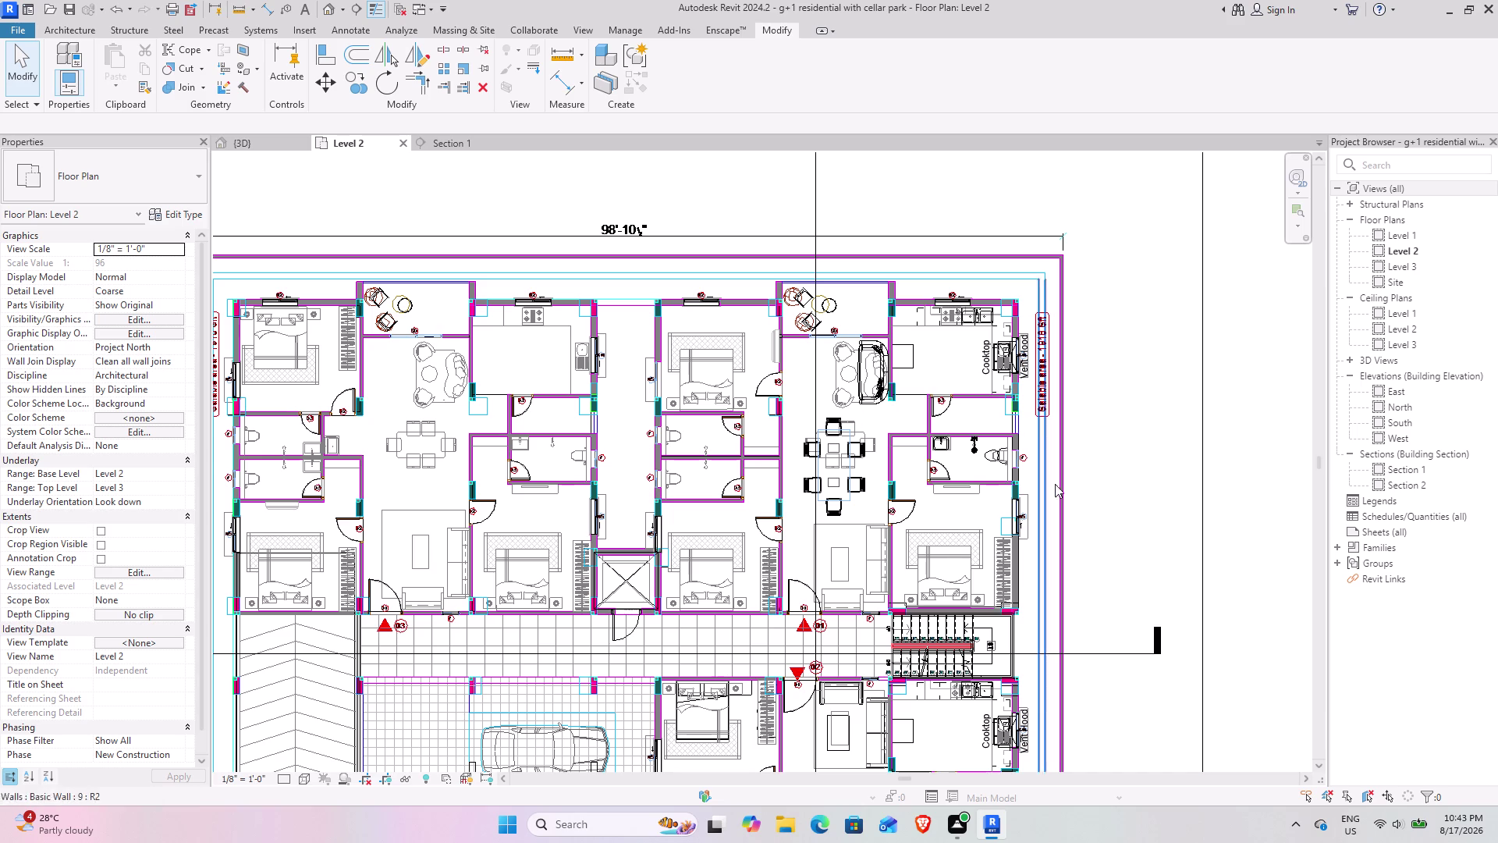
Select the linked ARCH PLANS DWG import instance in the Level 2 plan.
click(968, 416)
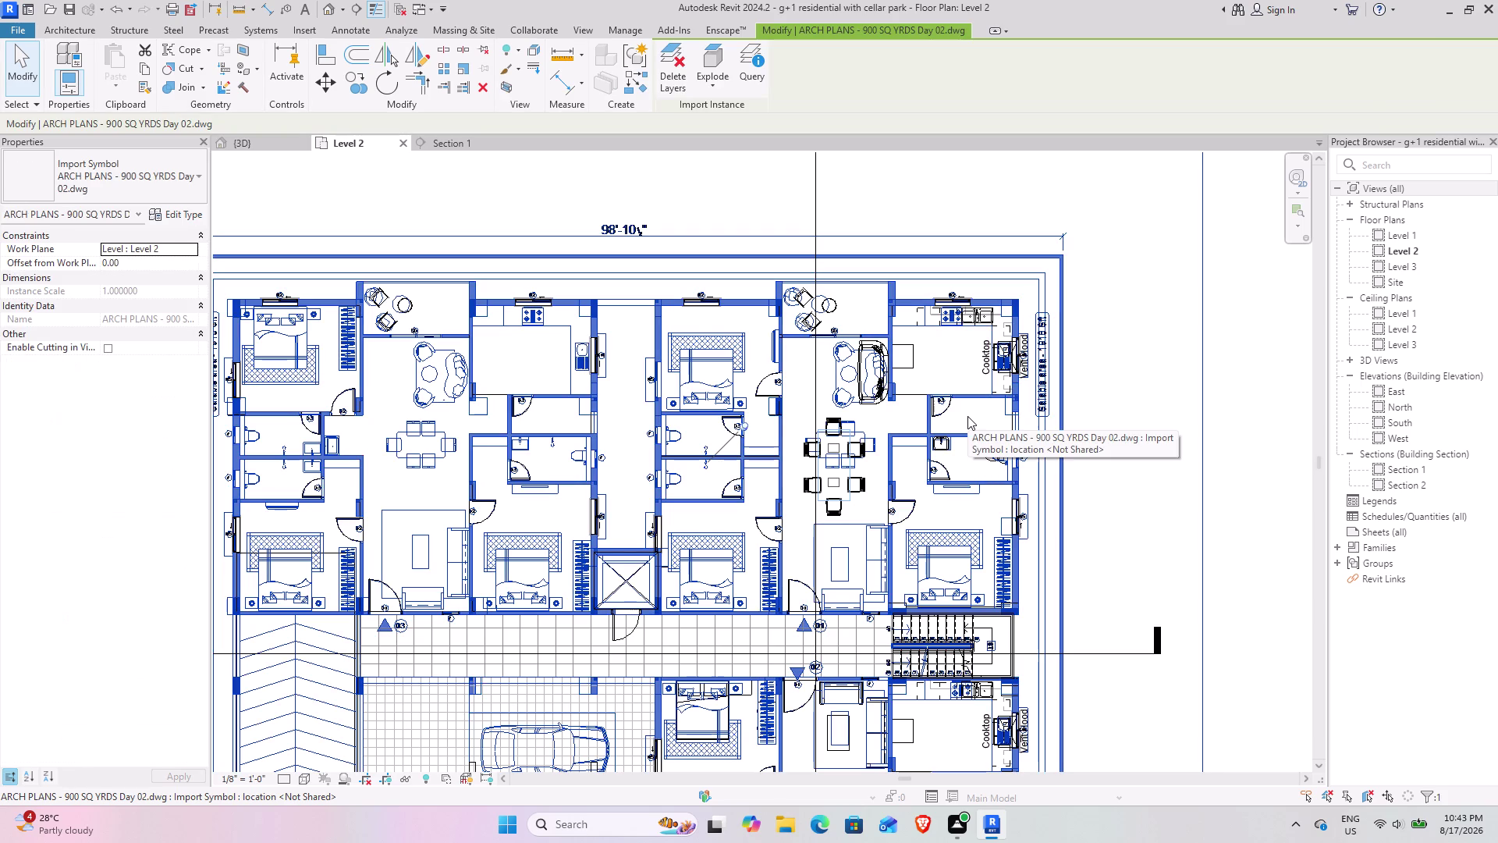
click(1115, 344)
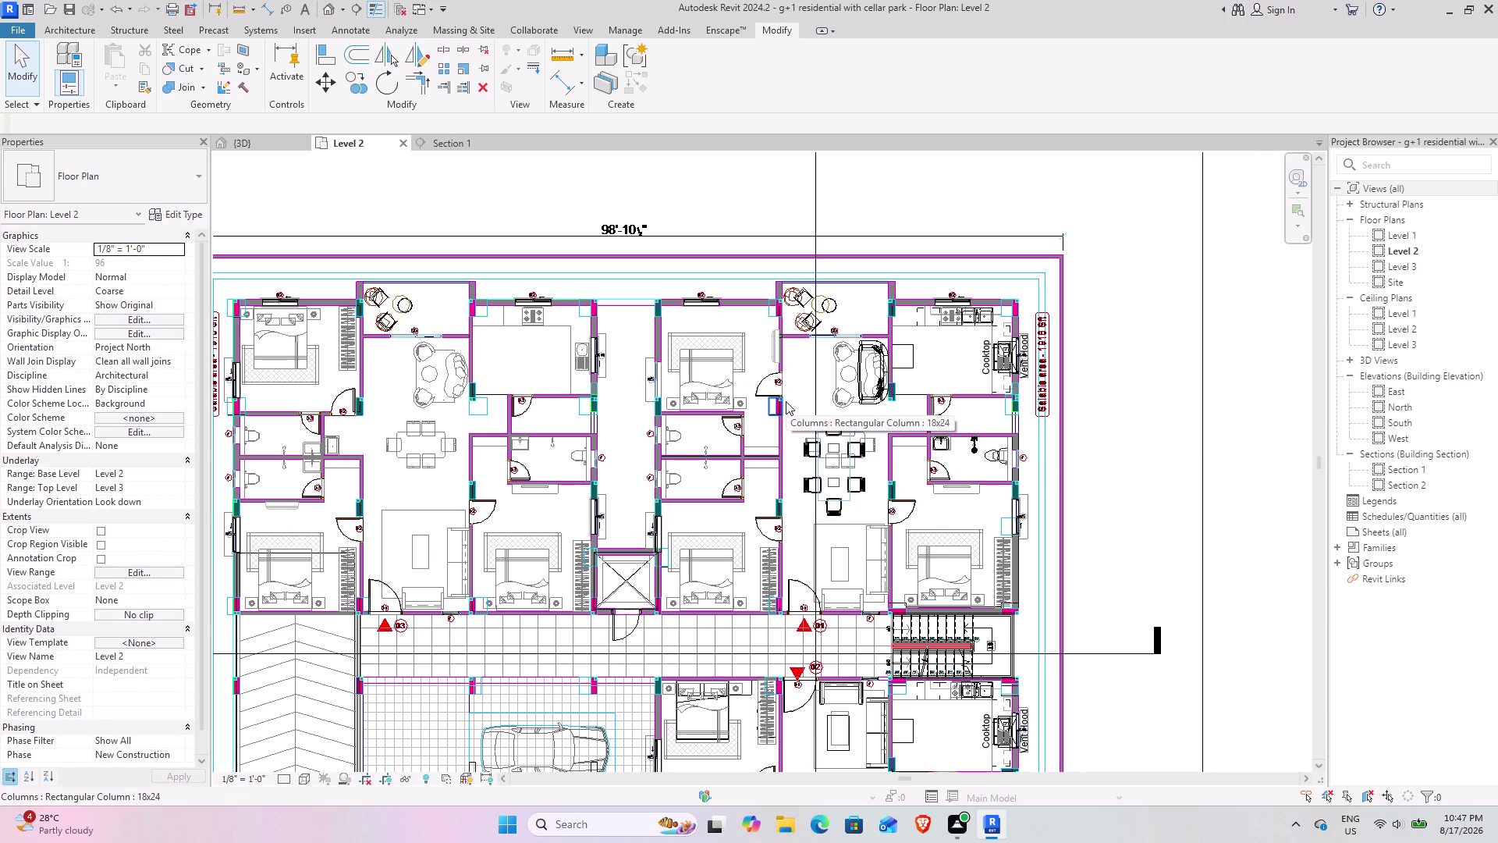
Zoom in and out on the Level 2 floor plan.
scroll(up, 3)
scroll(up, 3)
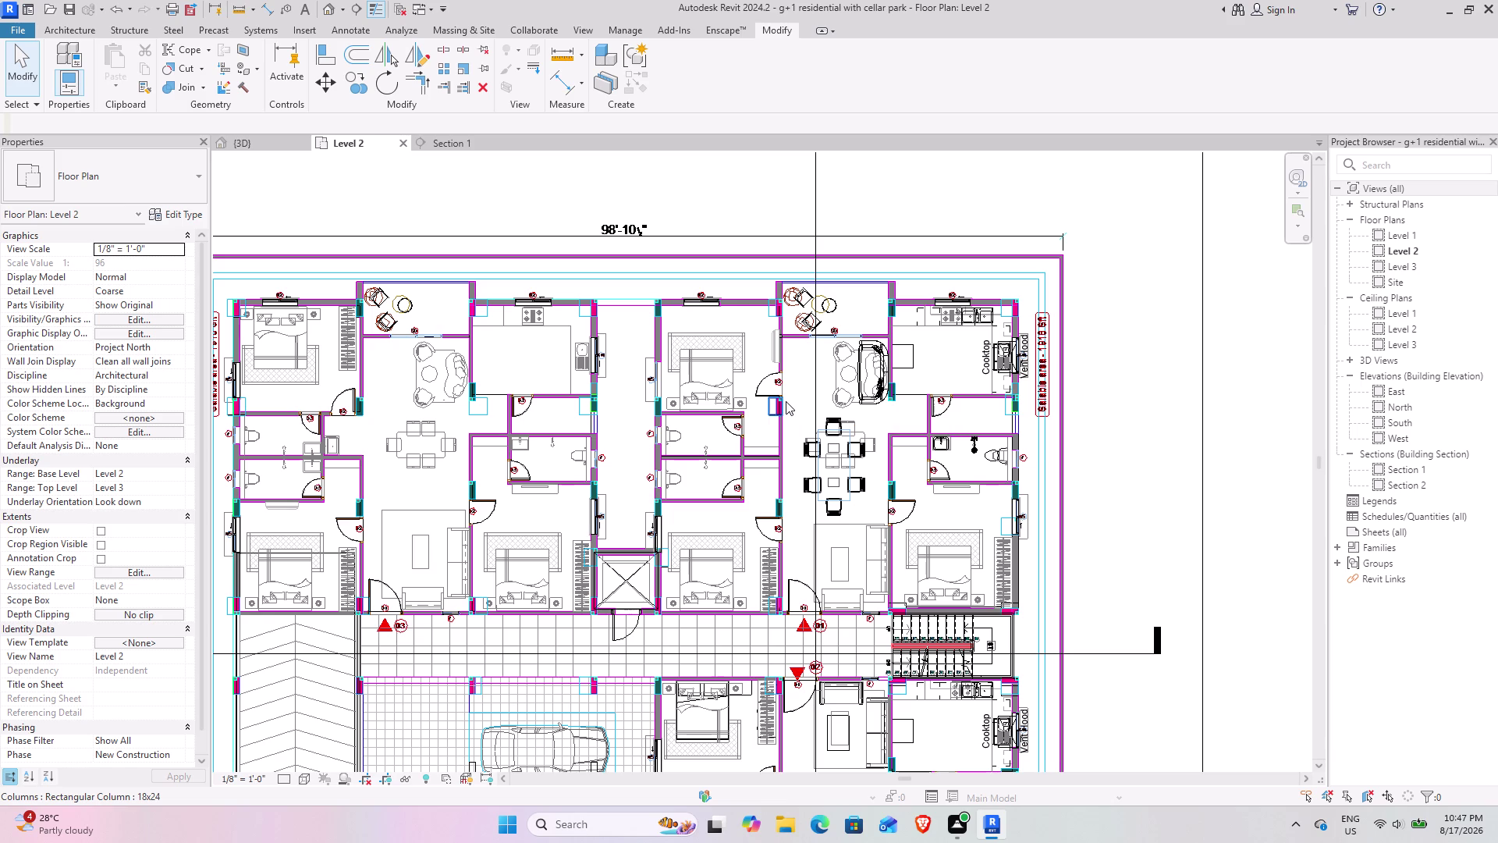
scroll(down, 3)
scroll(up, 3)
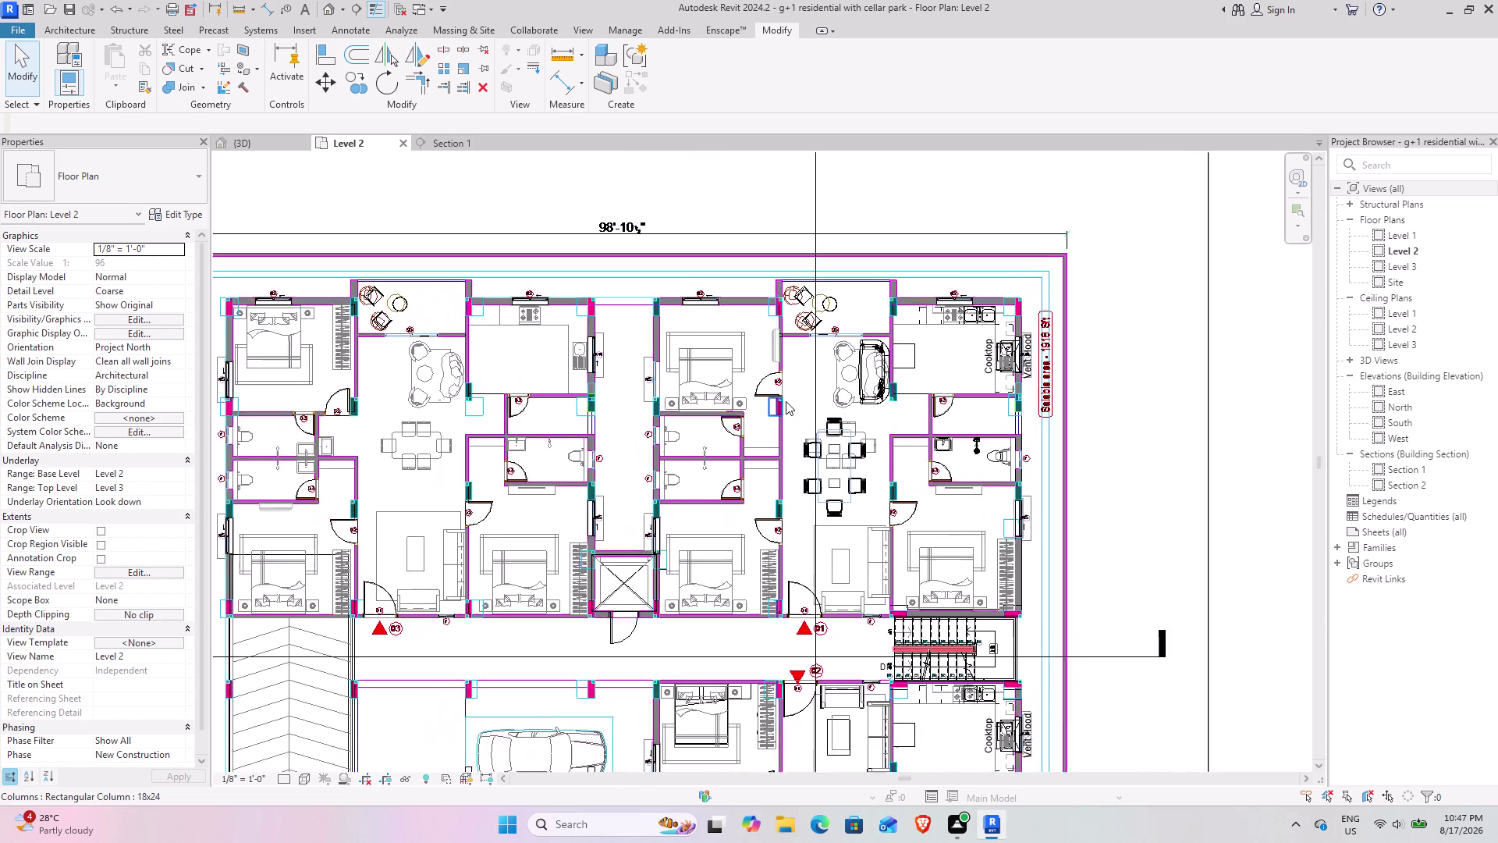
scroll(up, 3)
scroll(down, 3)
scroll(up, 3)
scroll(down, 3)
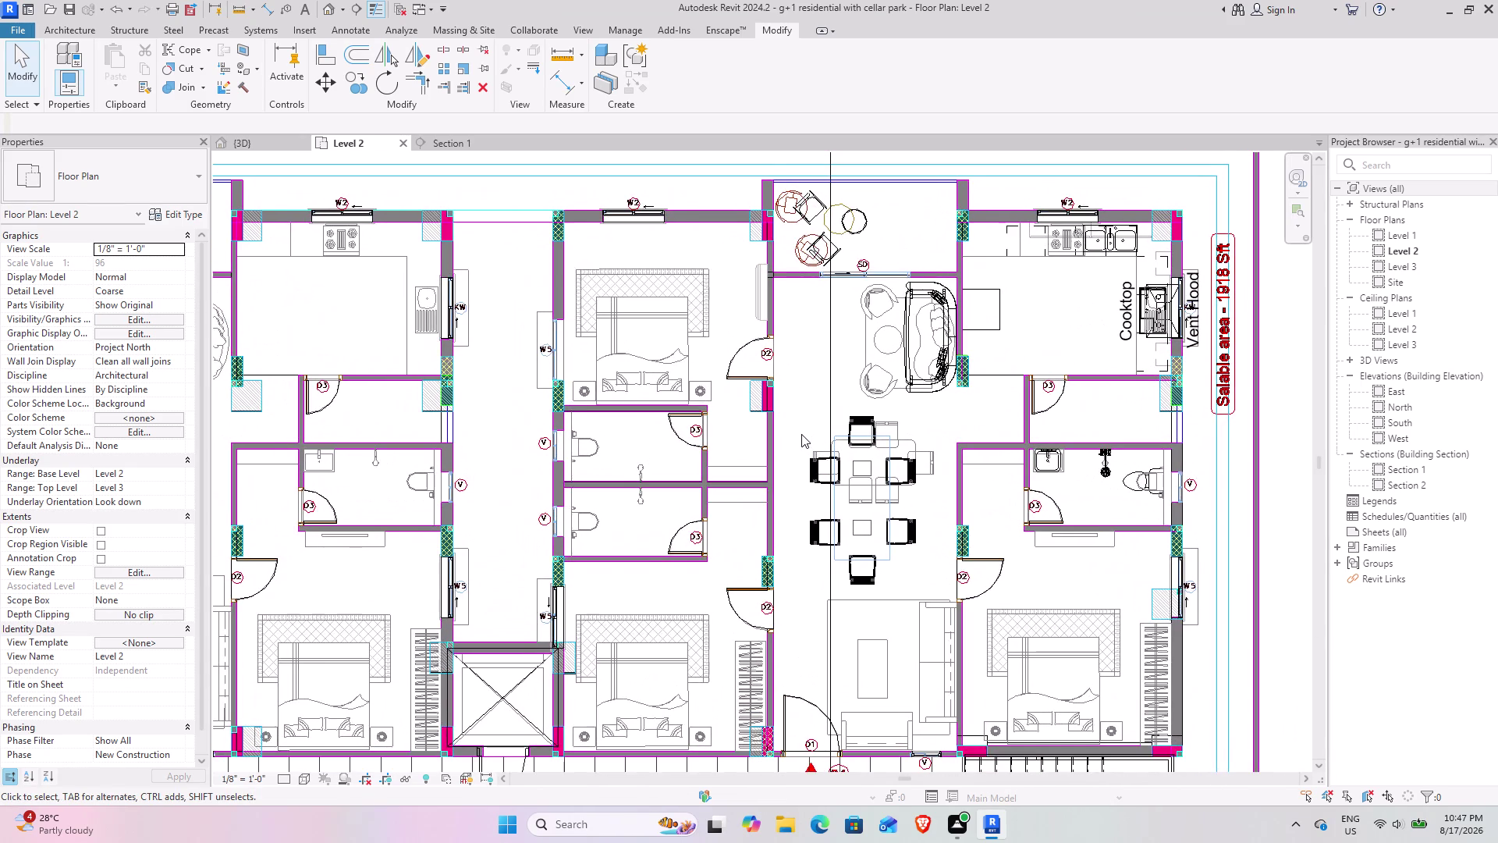
scroll(down, 3)
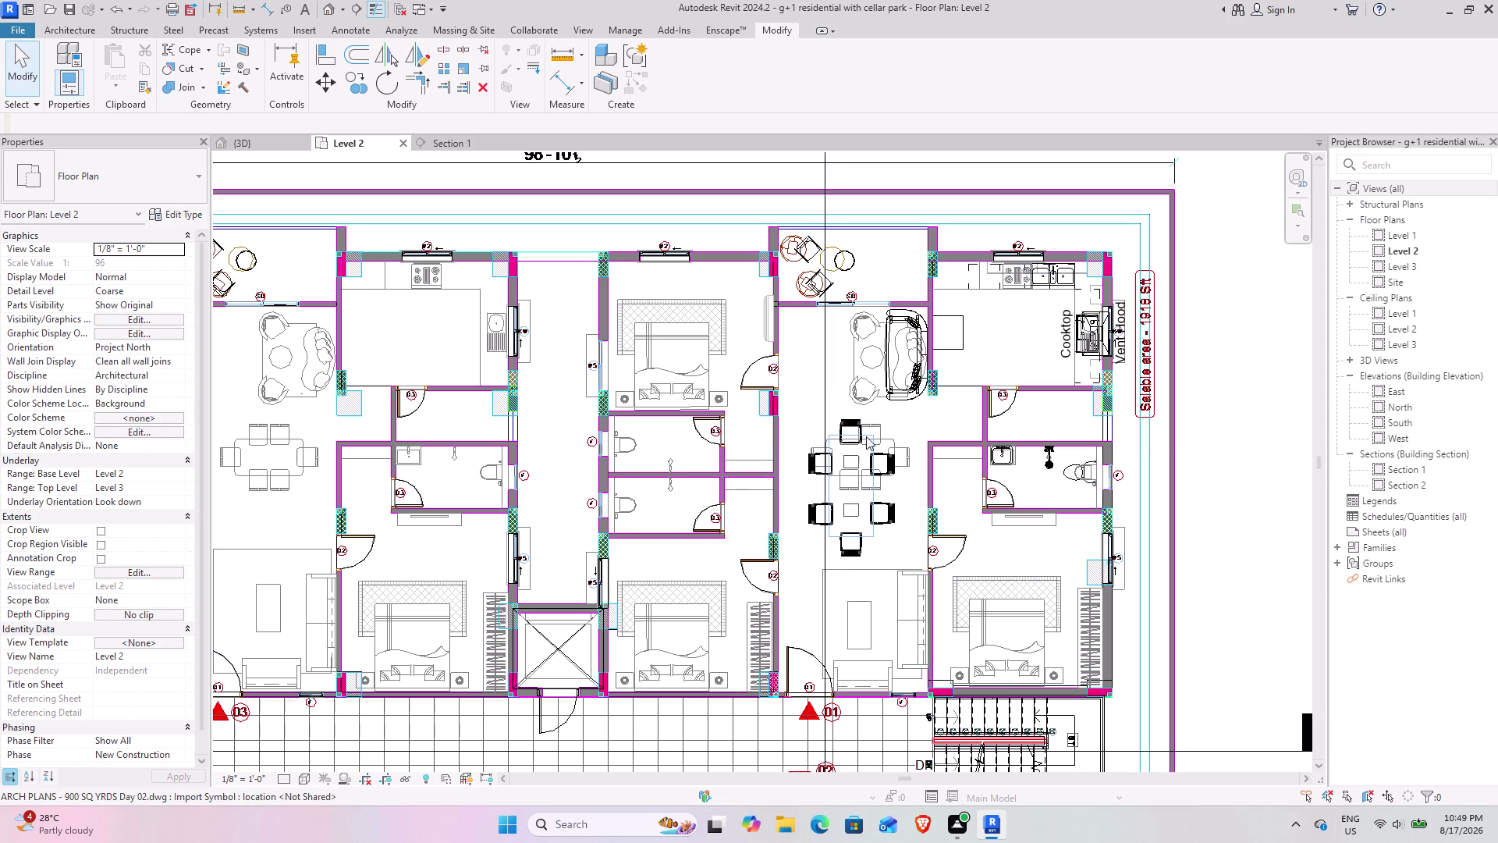
scroll(up, 3)
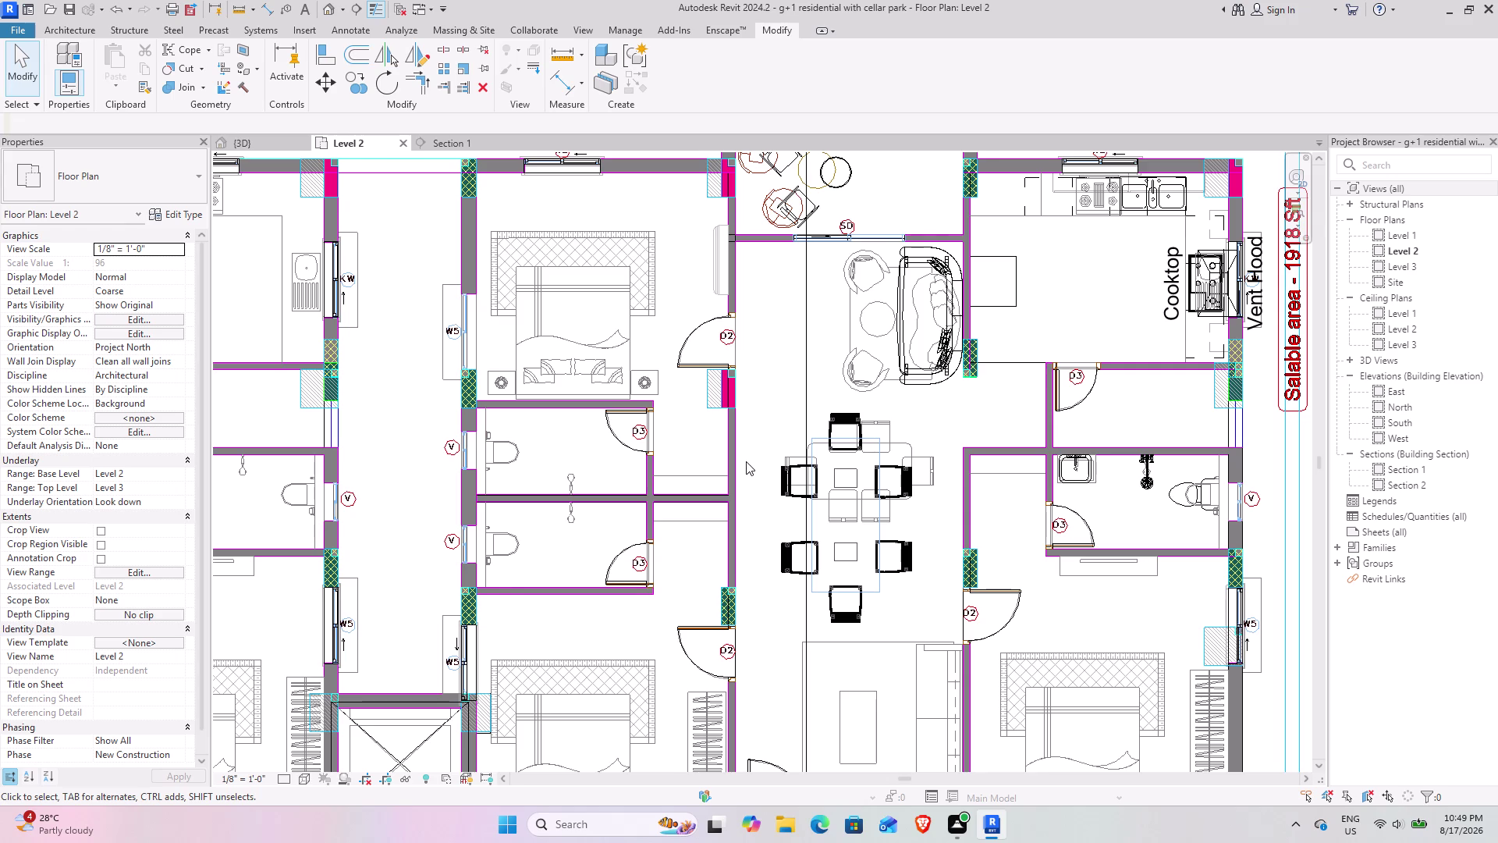
scroll(down, 3)
Pan across the floor layout to centre the dining area and adjacent bedroom.
middle_drag(792, 511, 760, 449)
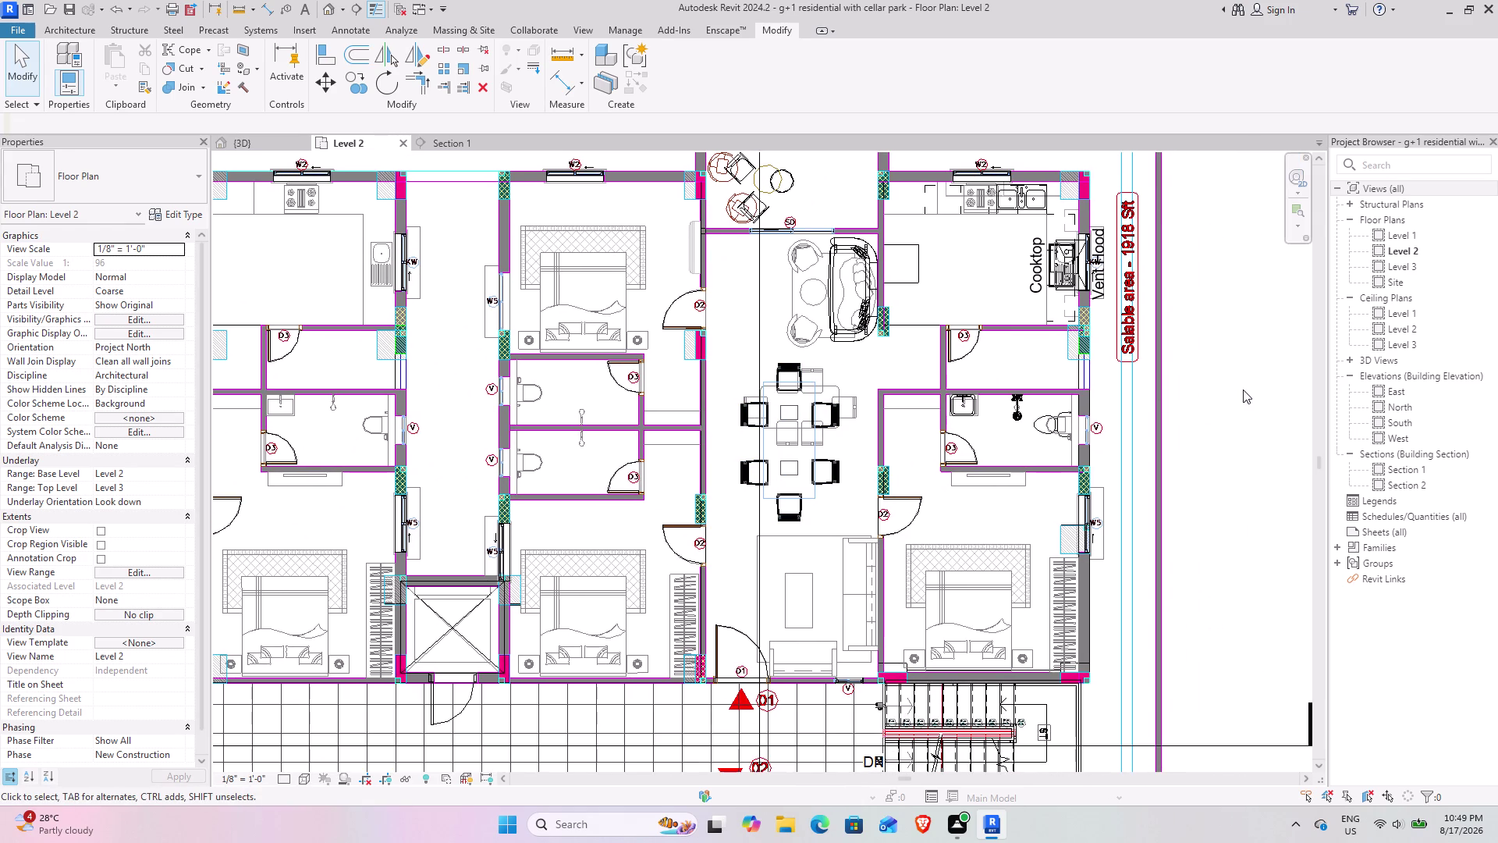
middle_drag(926, 434, 920, 426)
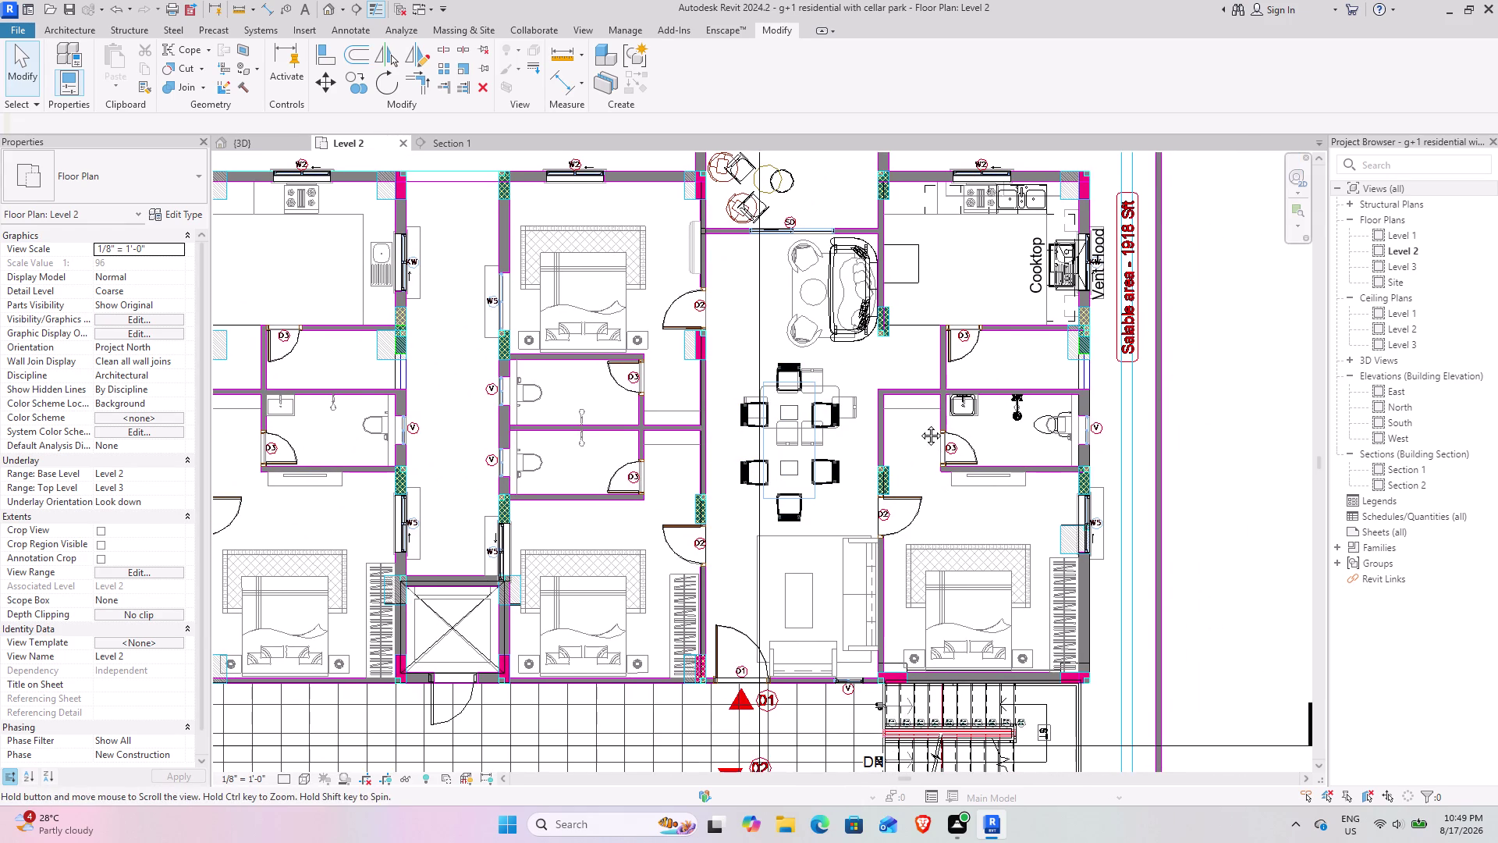
middle_drag(920, 427, 926, 343)
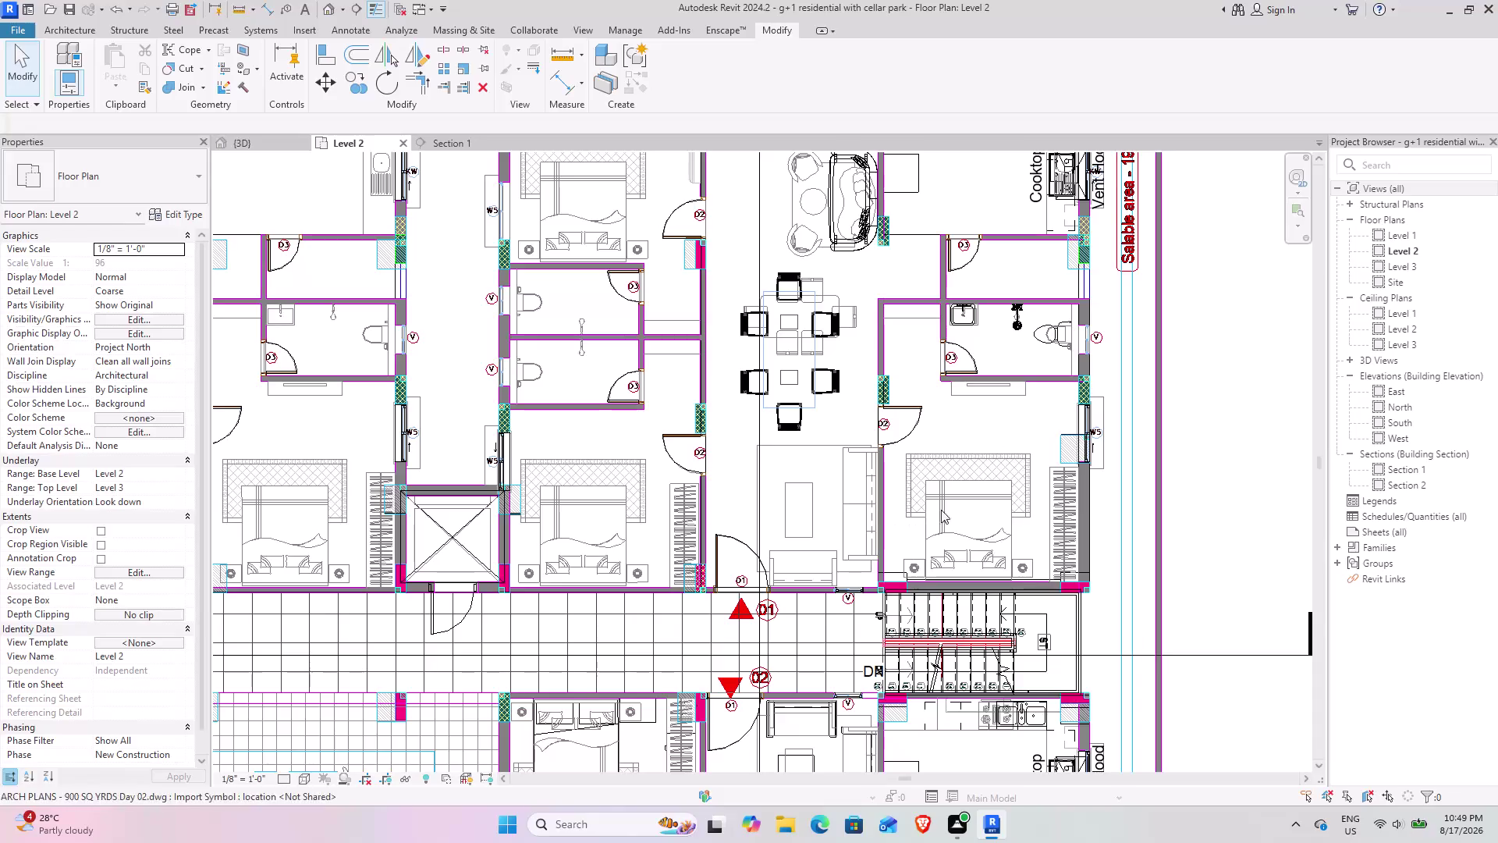
scroll(down, 3)
middle_drag(814, 458, 880, 333)
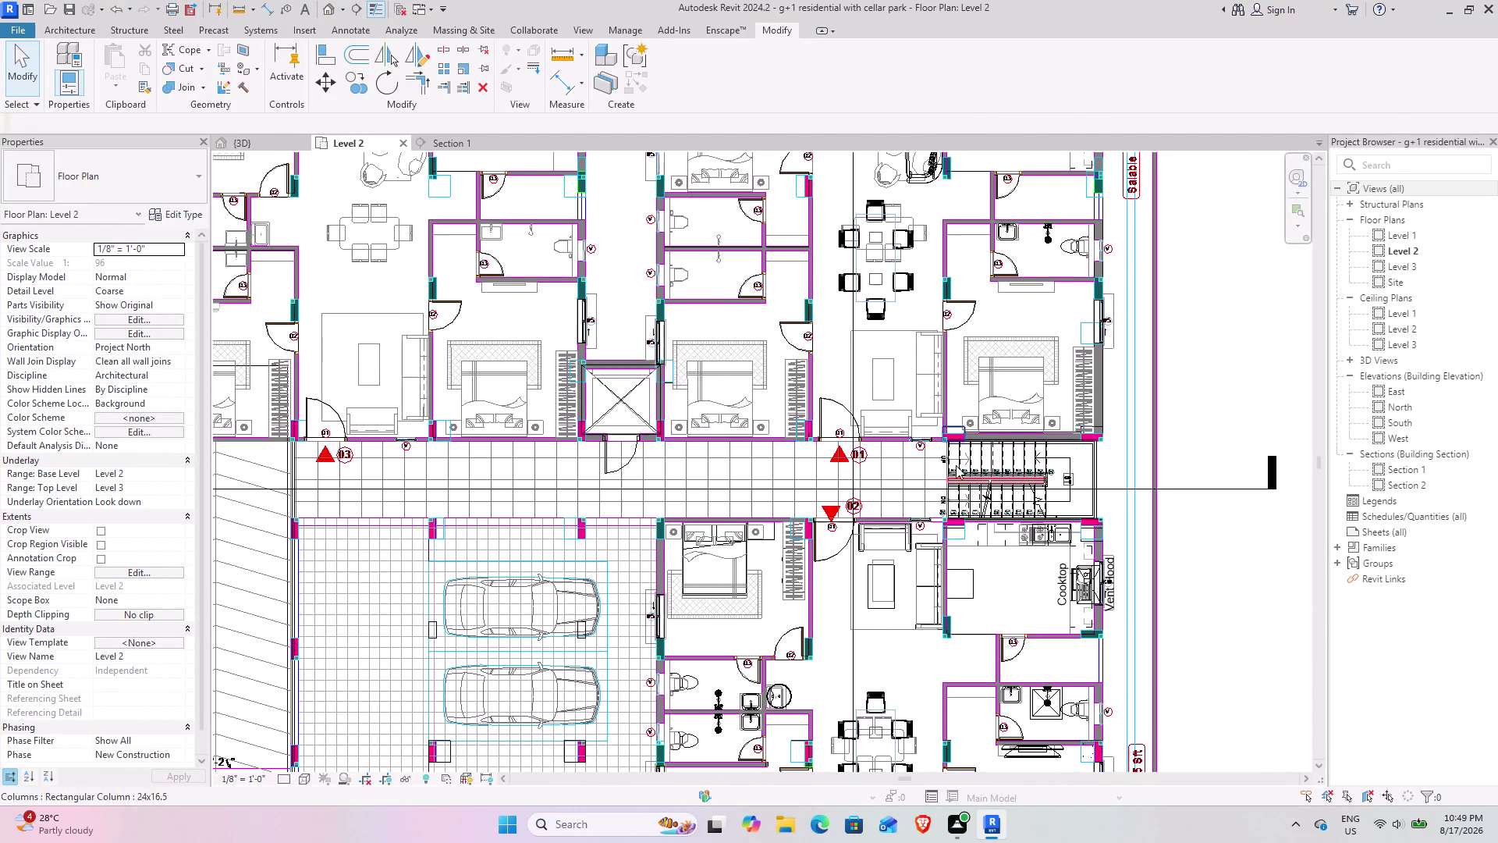
middle_drag(979, 417, 904, 600)
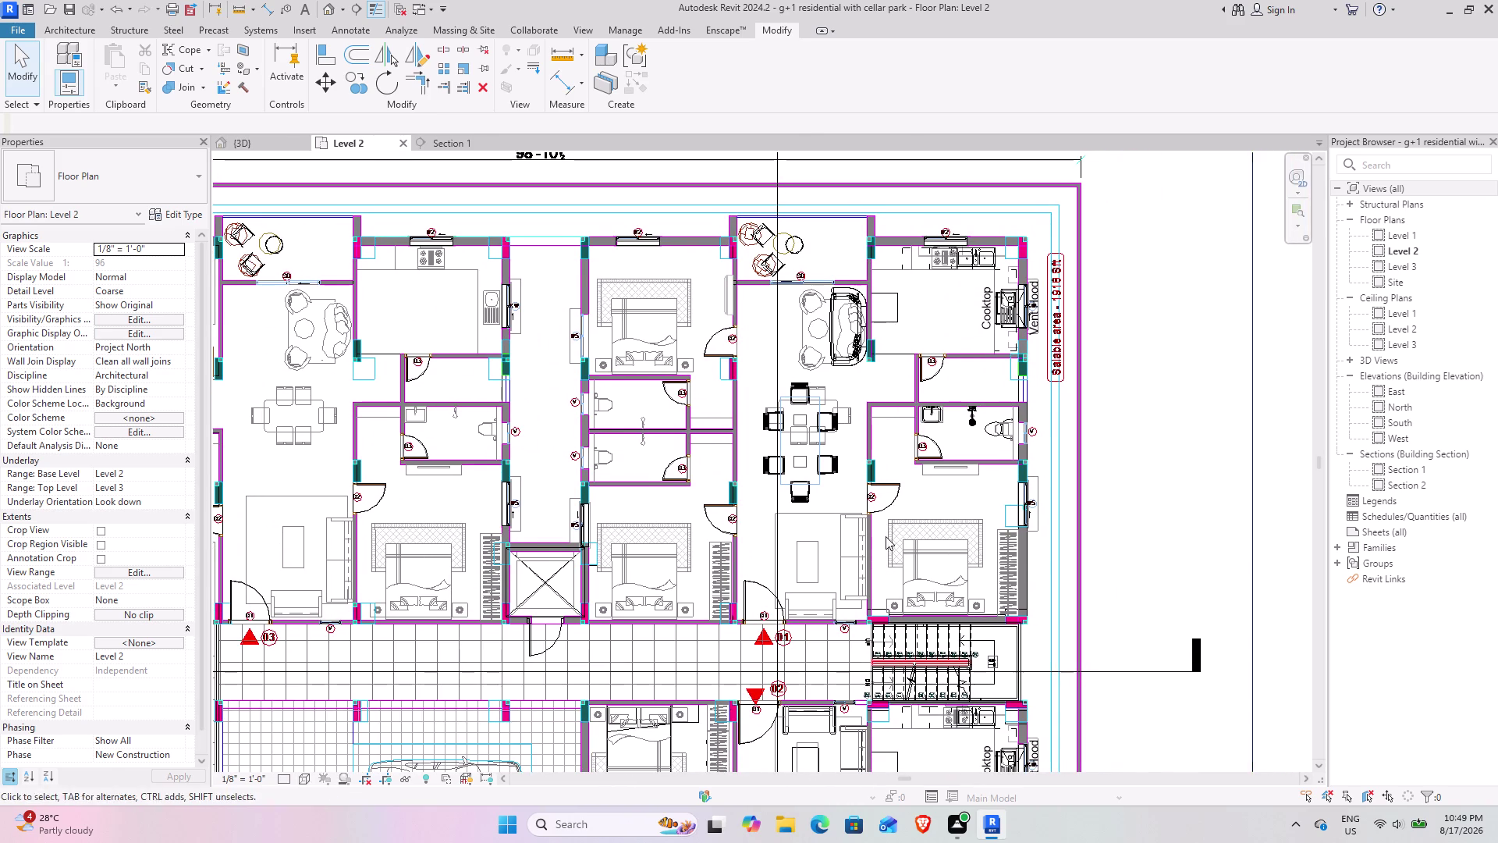
middle_drag(888, 533, 1045, 304)
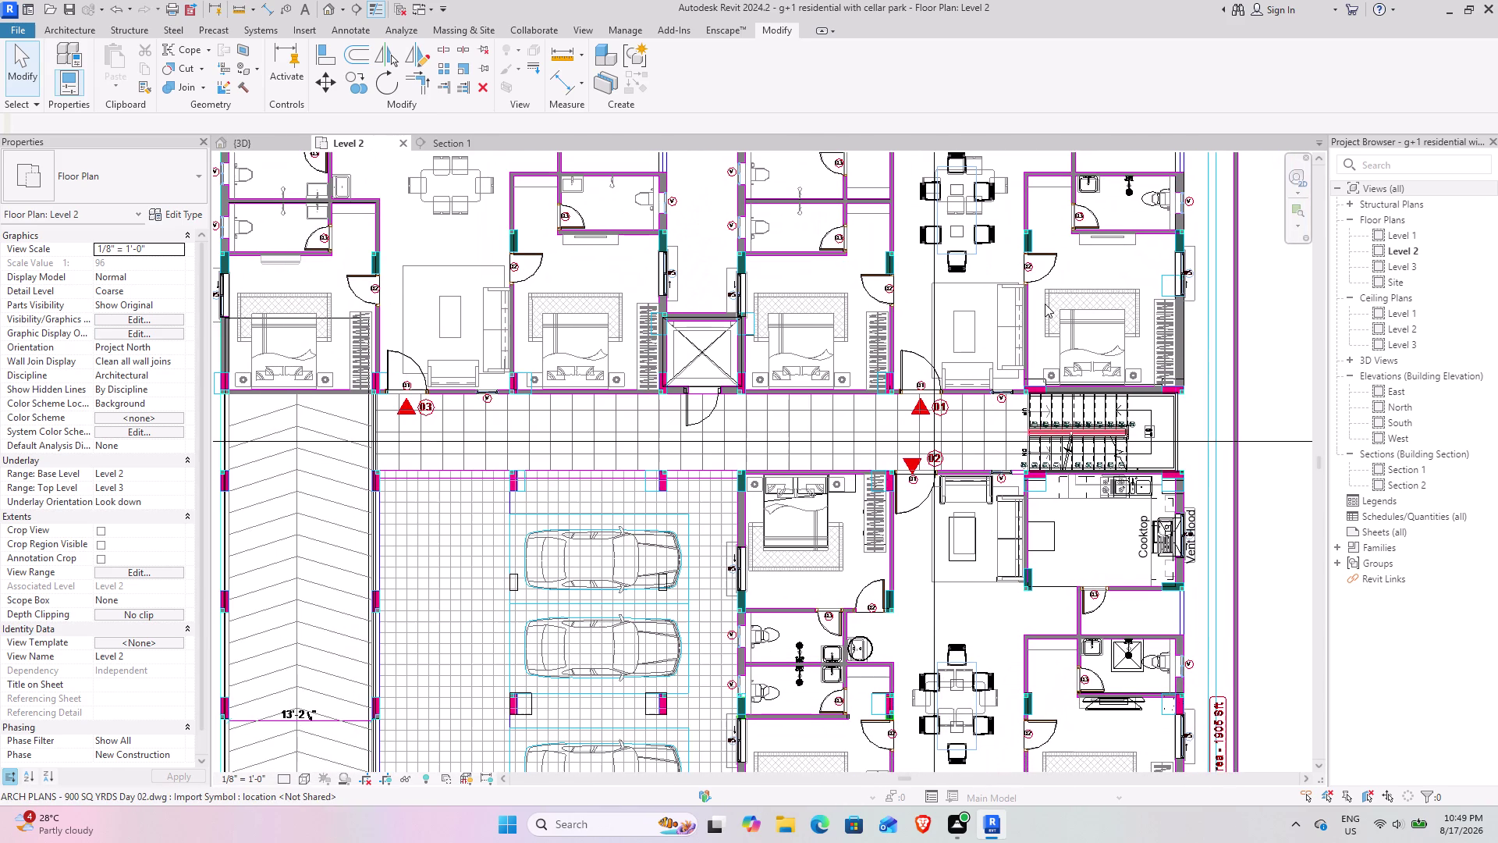
middle_drag(1027, 539, 953, 438)
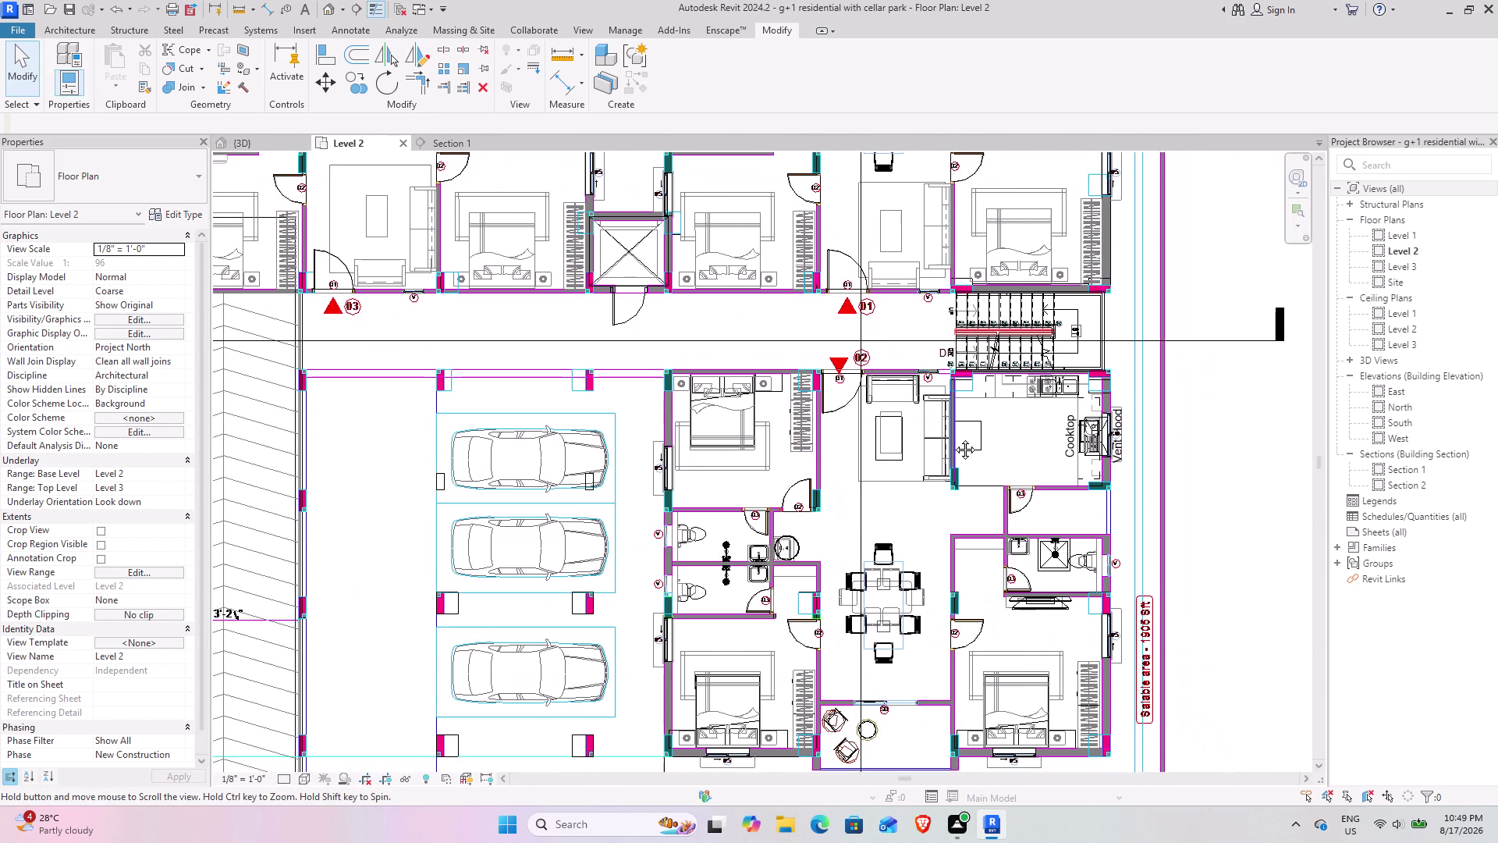
middle_drag(953, 437, 841, 483)
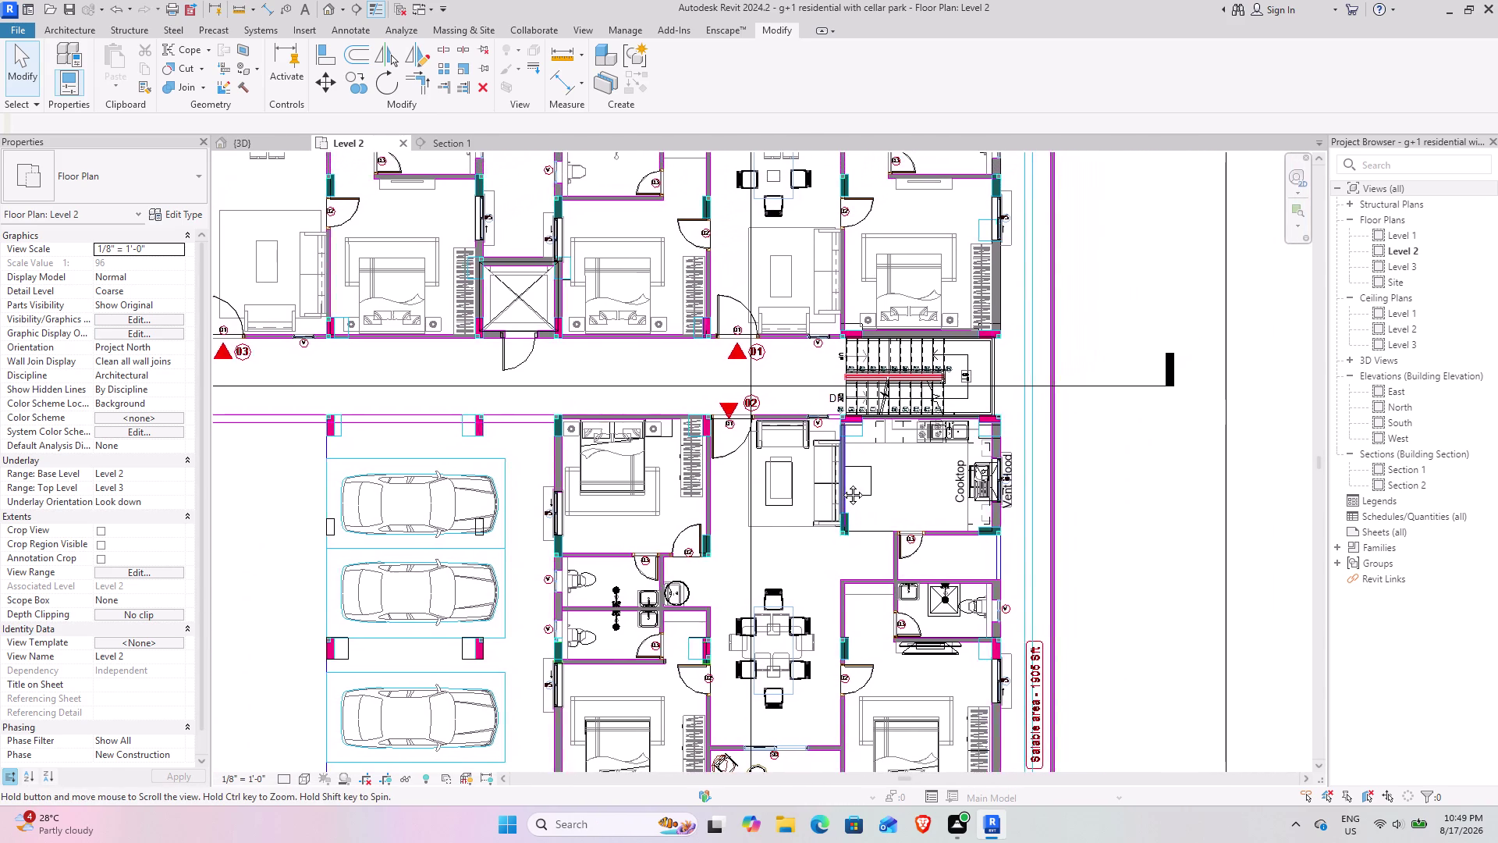
middle_drag(841, 483, 789, 337)
scroll(up, 3)
scroll(up, 3)
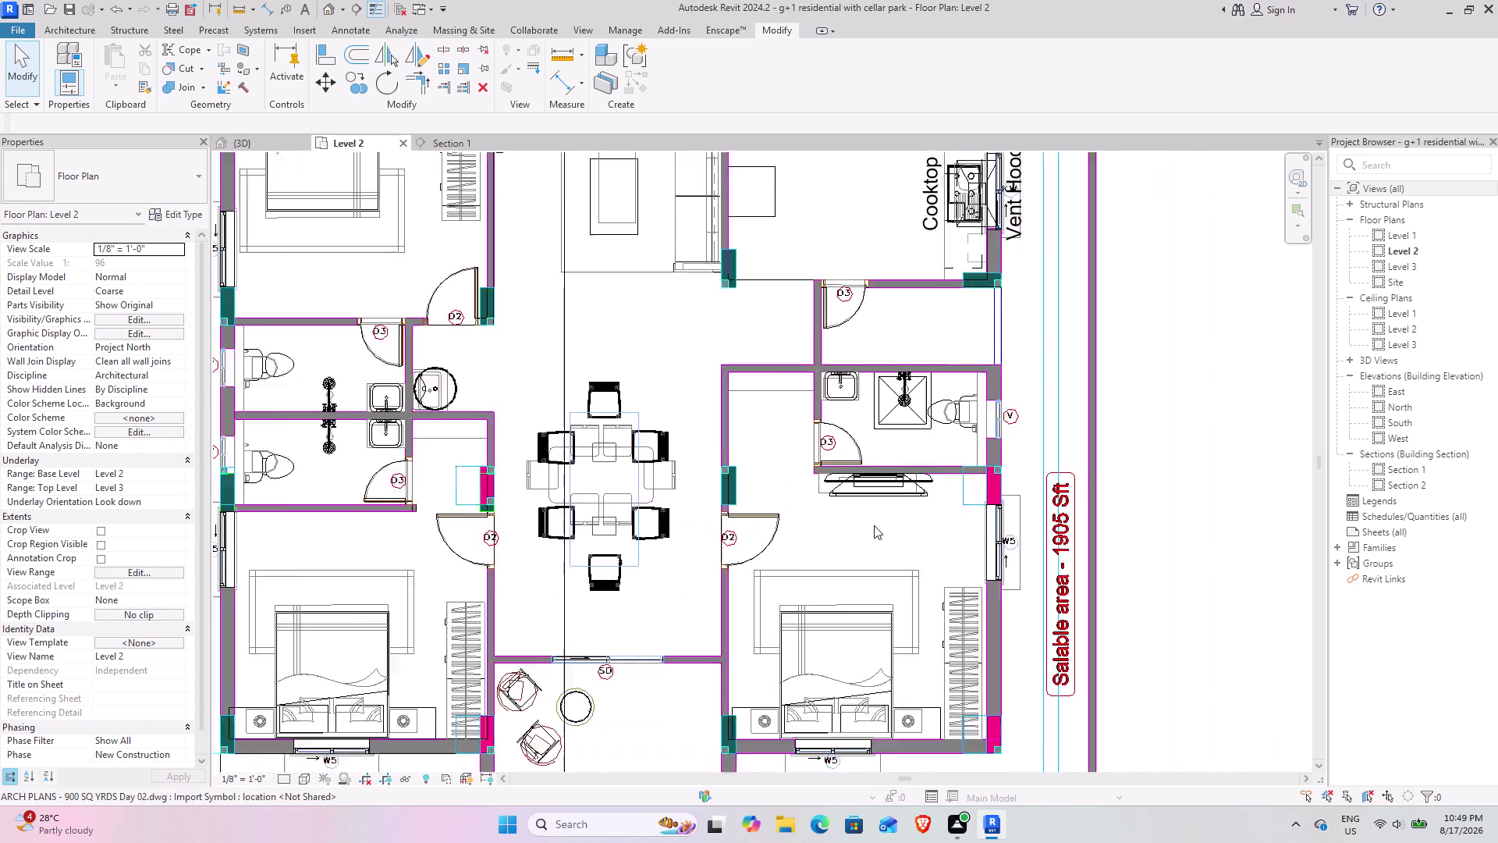
scroll(up, 3)
Select the bedroom TV stand, then orbit the {3D} view toward that bedroom.
click(888, 492)
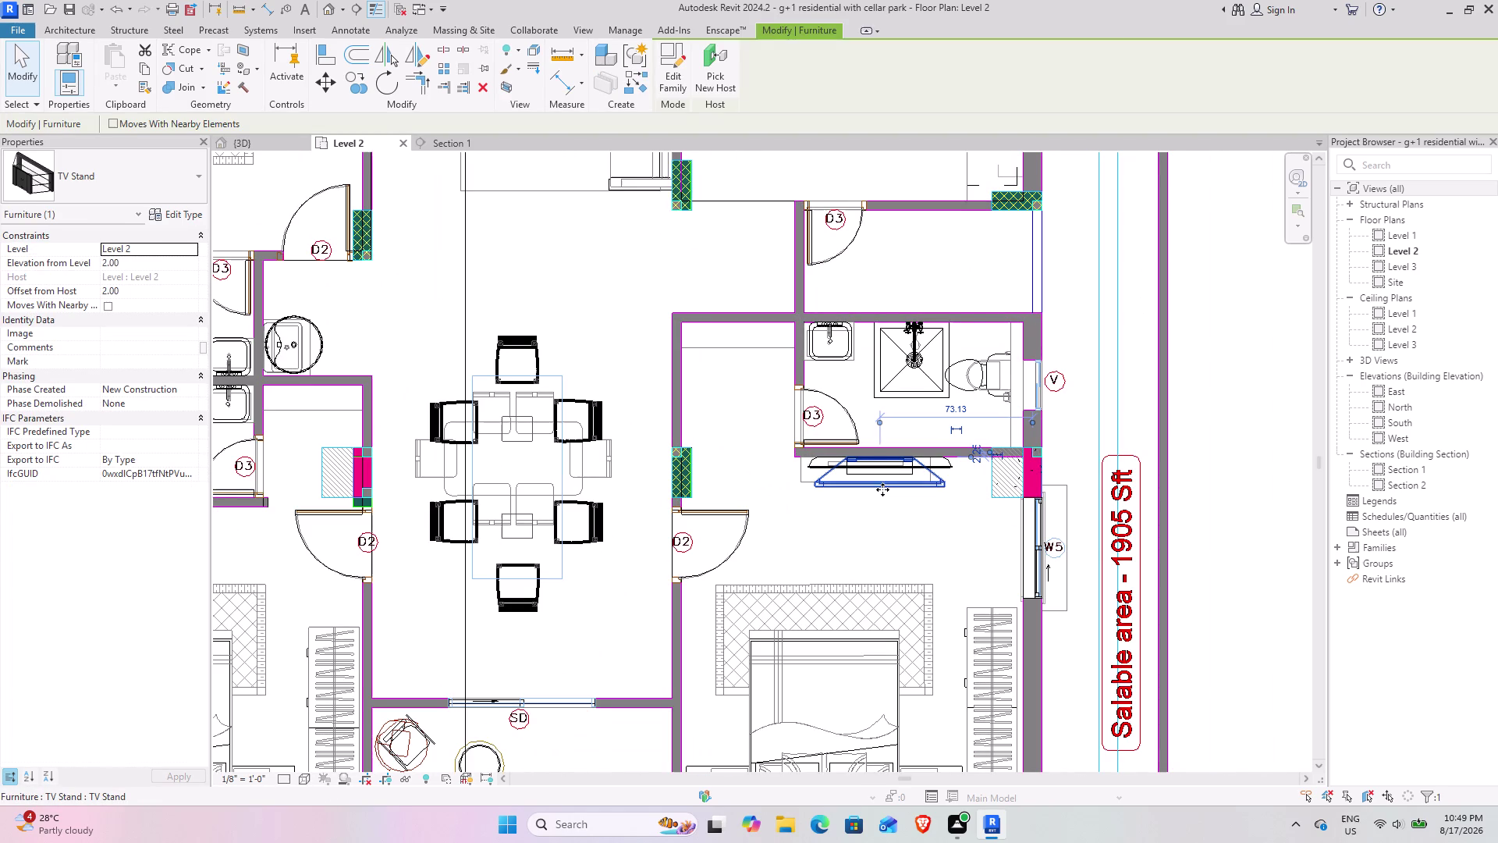
click(260, 145)
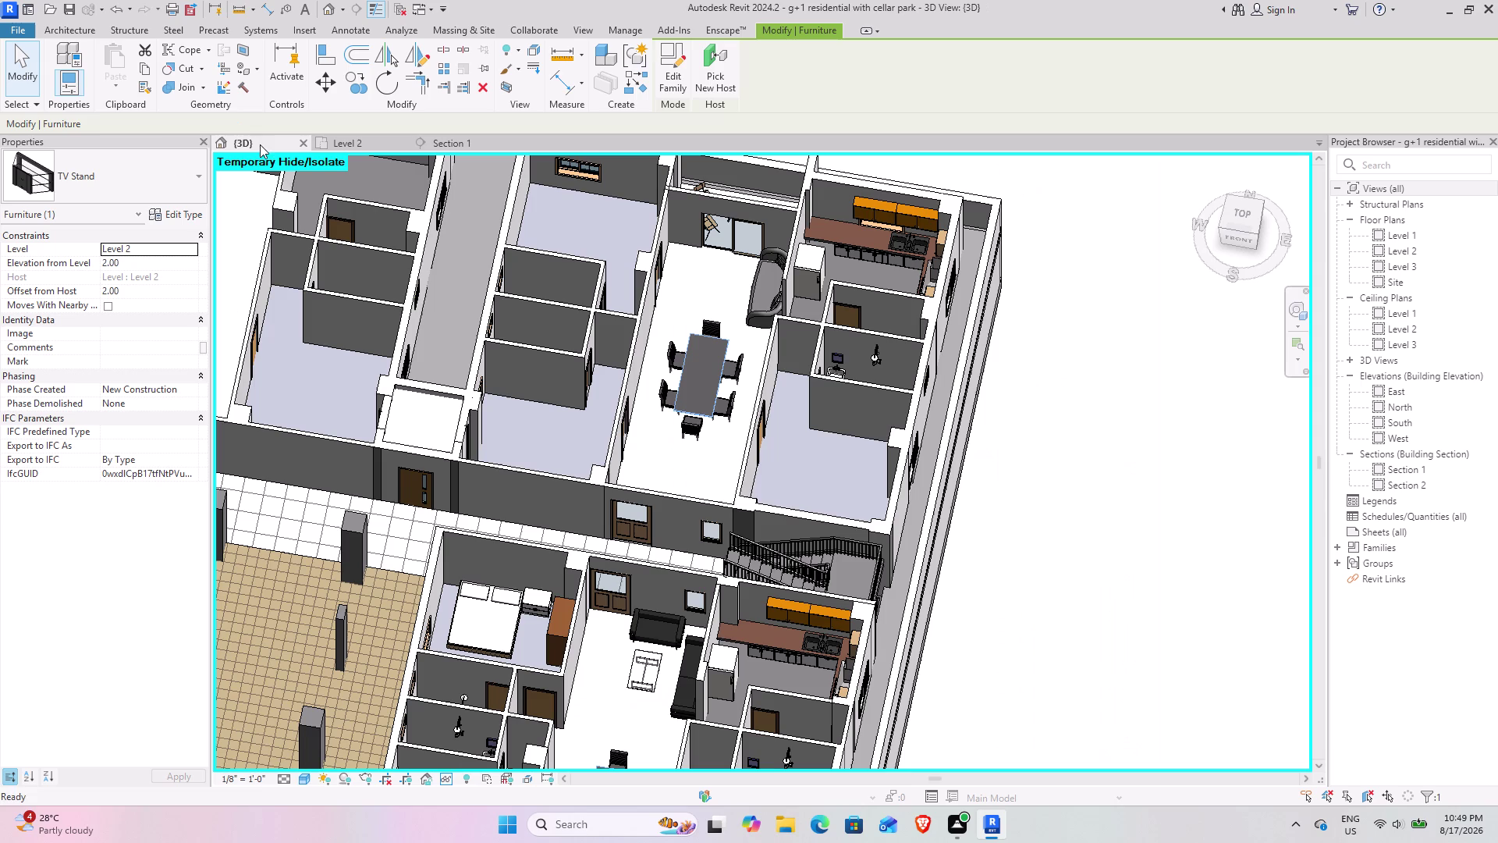
middle_drag(704, 568, 926, 310)
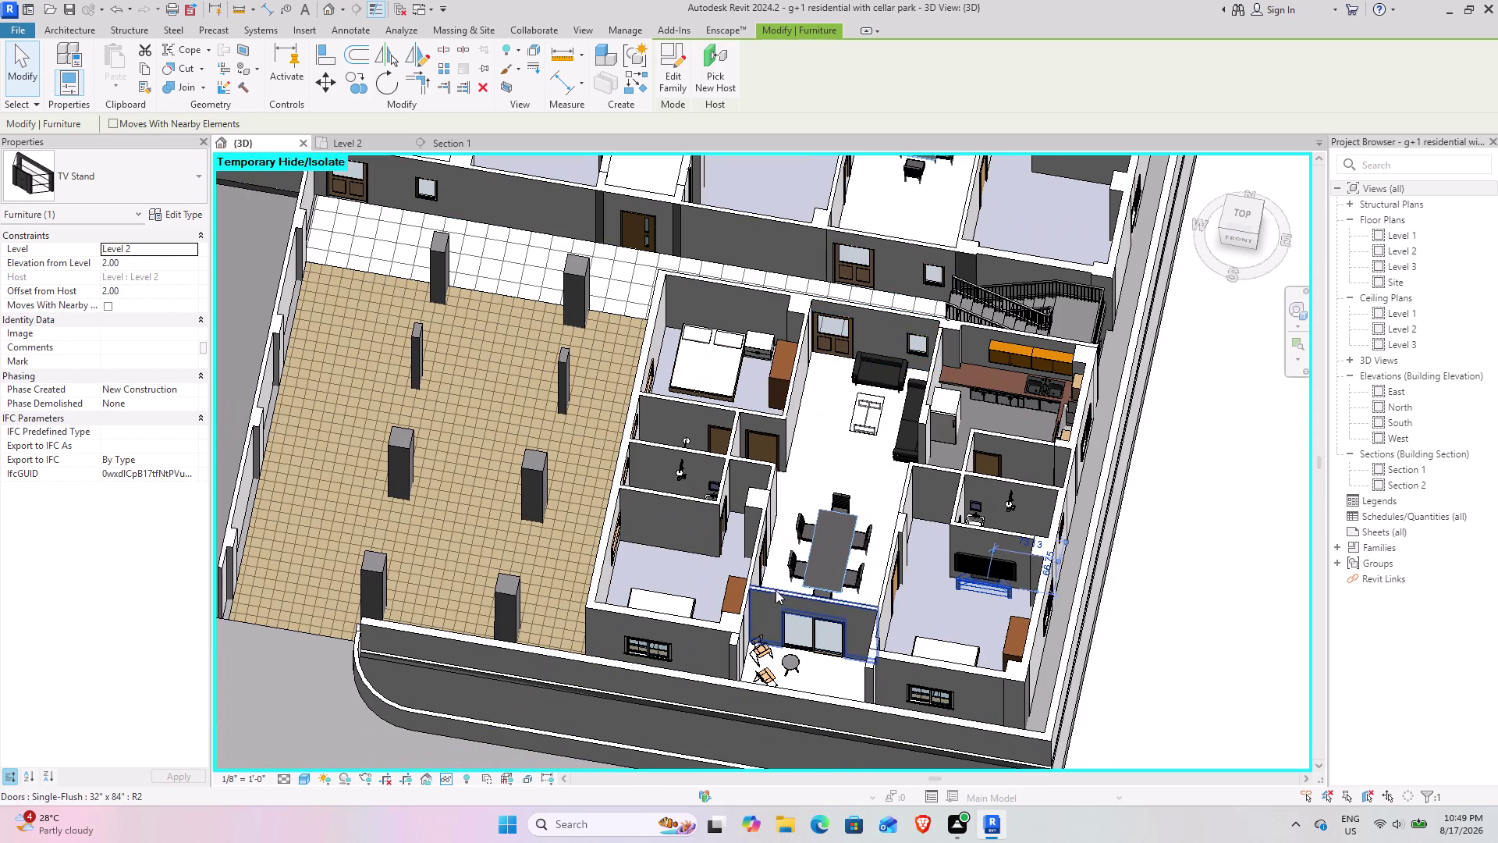
middle_drag(771, 579, 1004, 576)
middle_drag(997, 573, 771, 474)
scroll(up, 3)
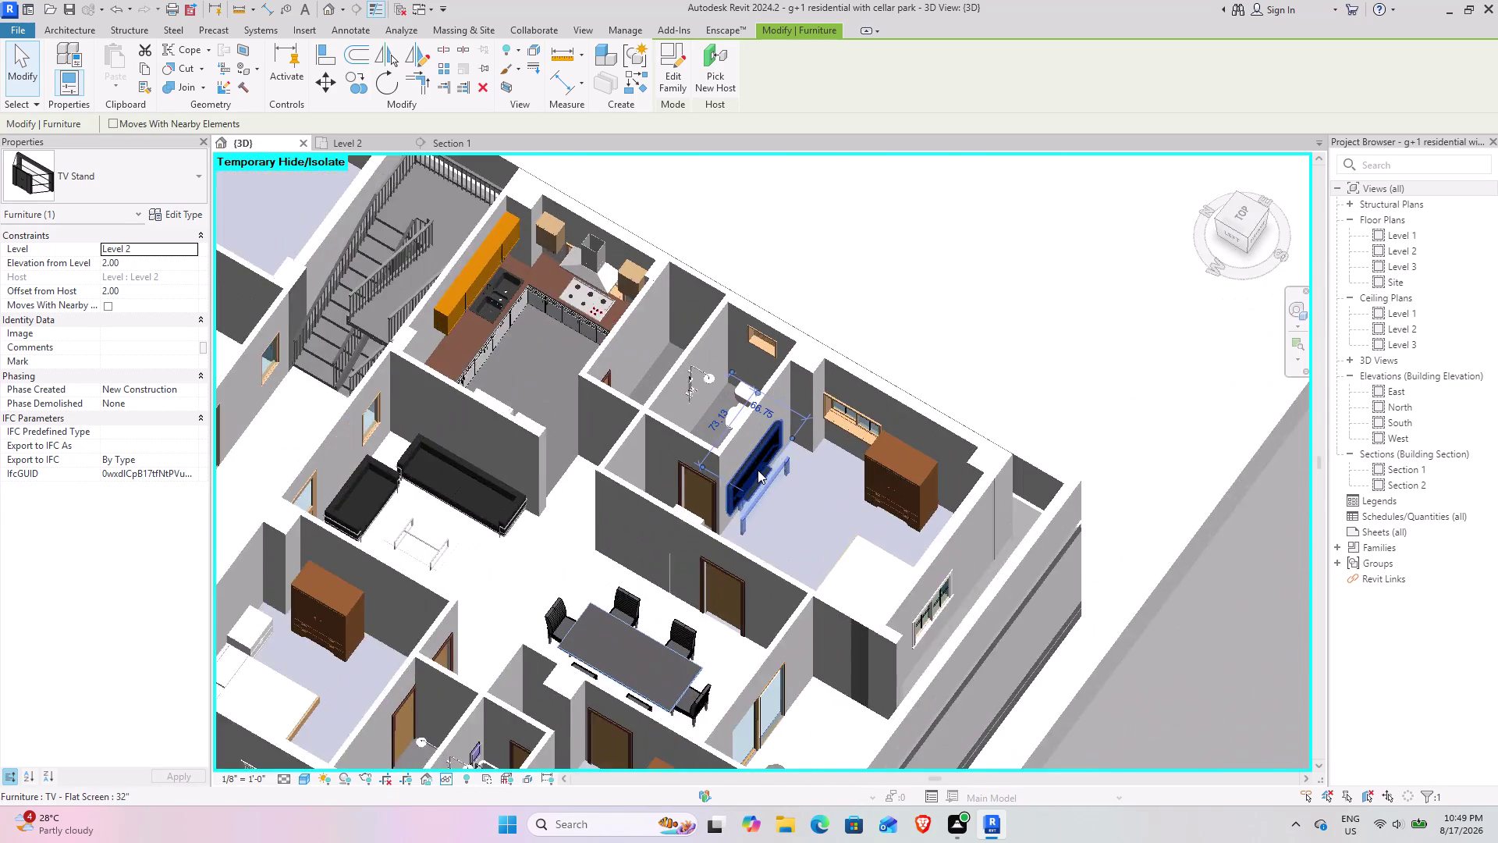
scroll(up, 3)
Add the wardrobe, bed, bedside table and other bedroom pieces to the selection.
click(746, 455)
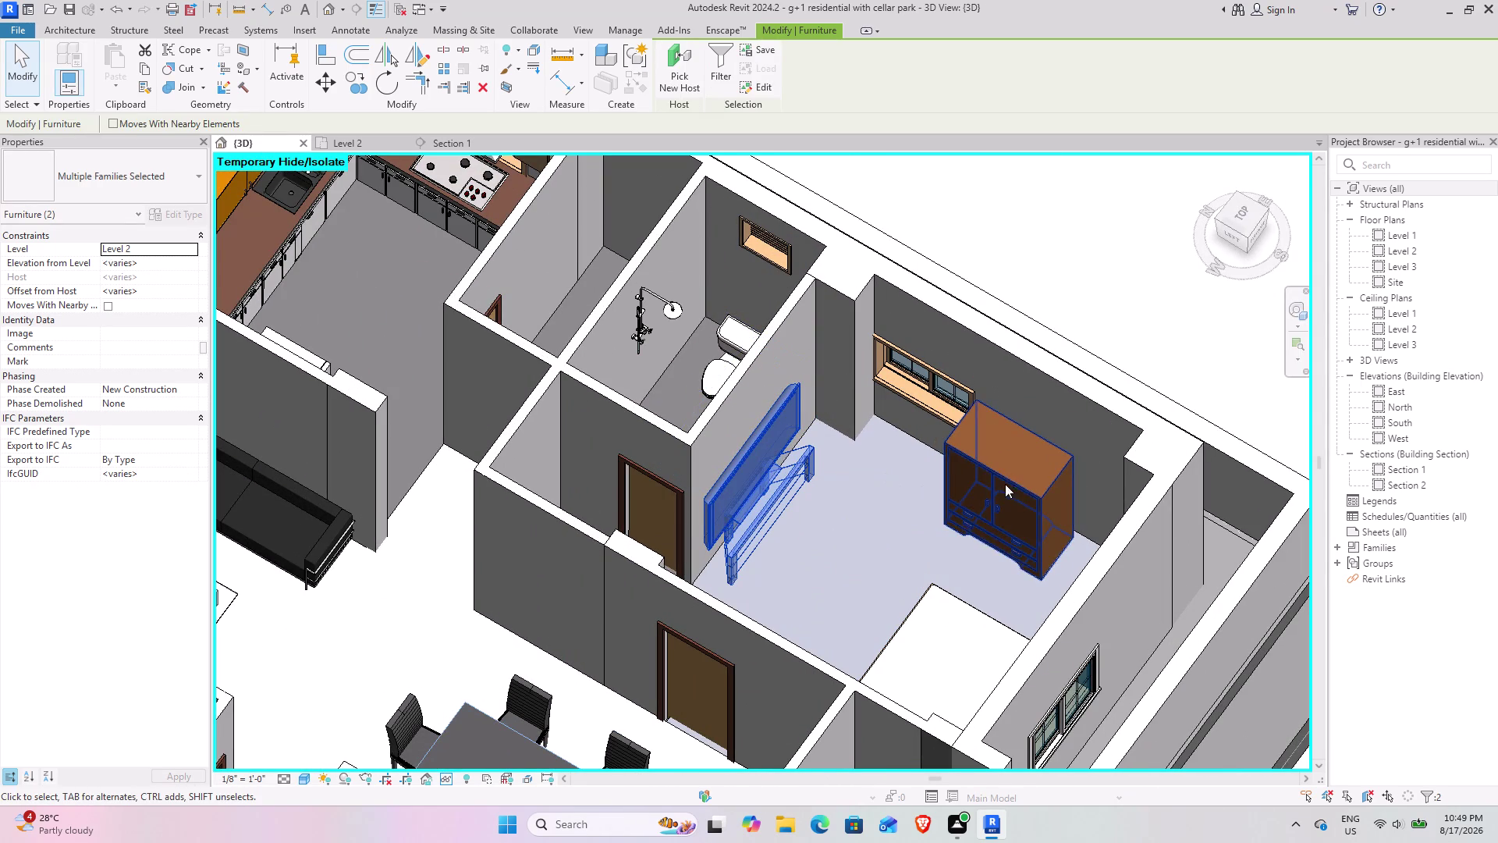
click(1007, 482)
click(981, 620)
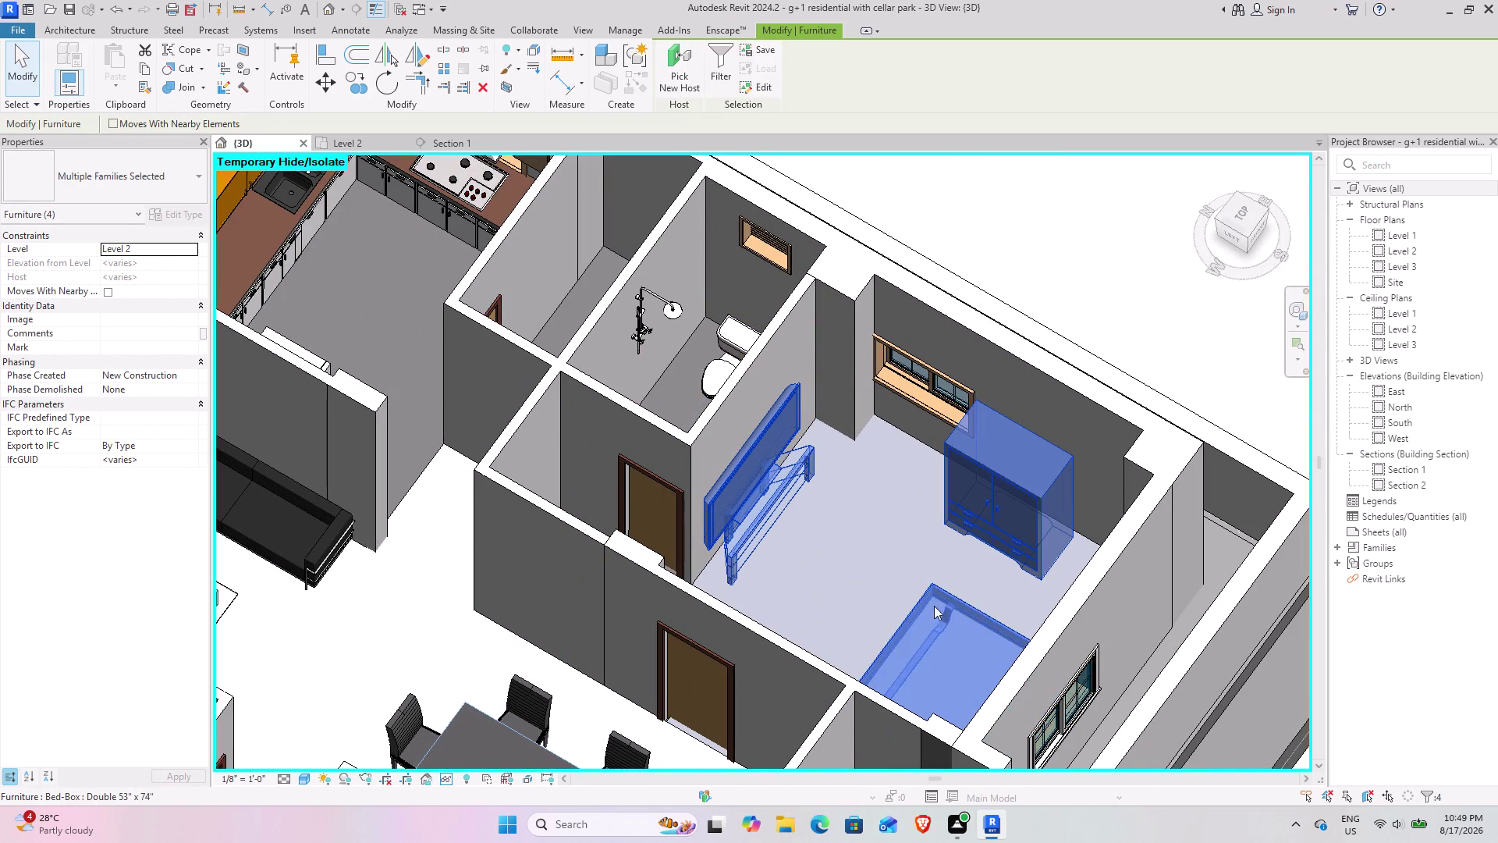
middle_drag(892, 588, 1216, 589)
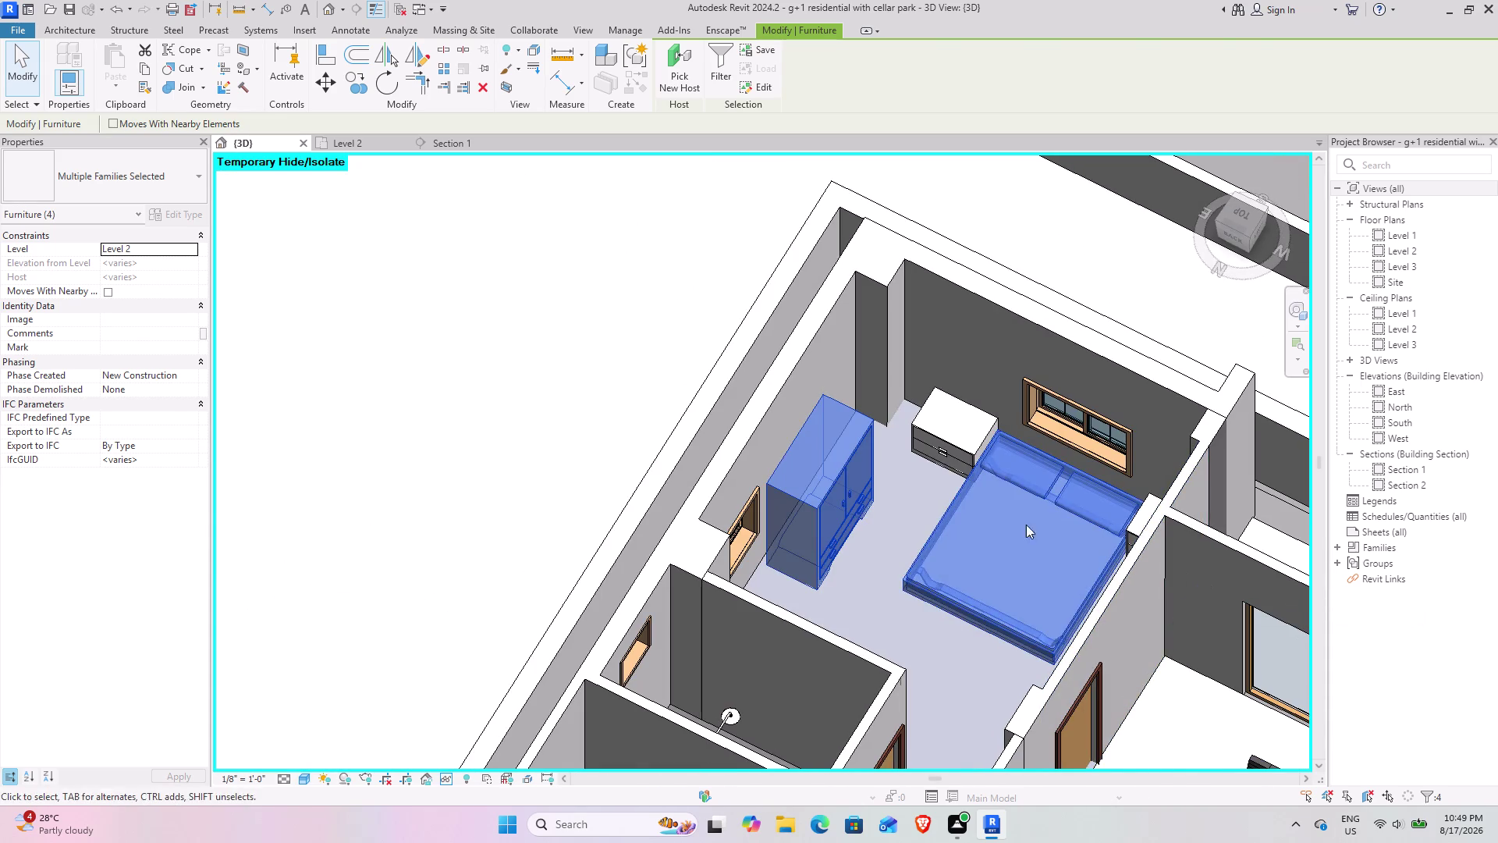
click(949, 452)
middle_drag(979, 501, 1059, 510)
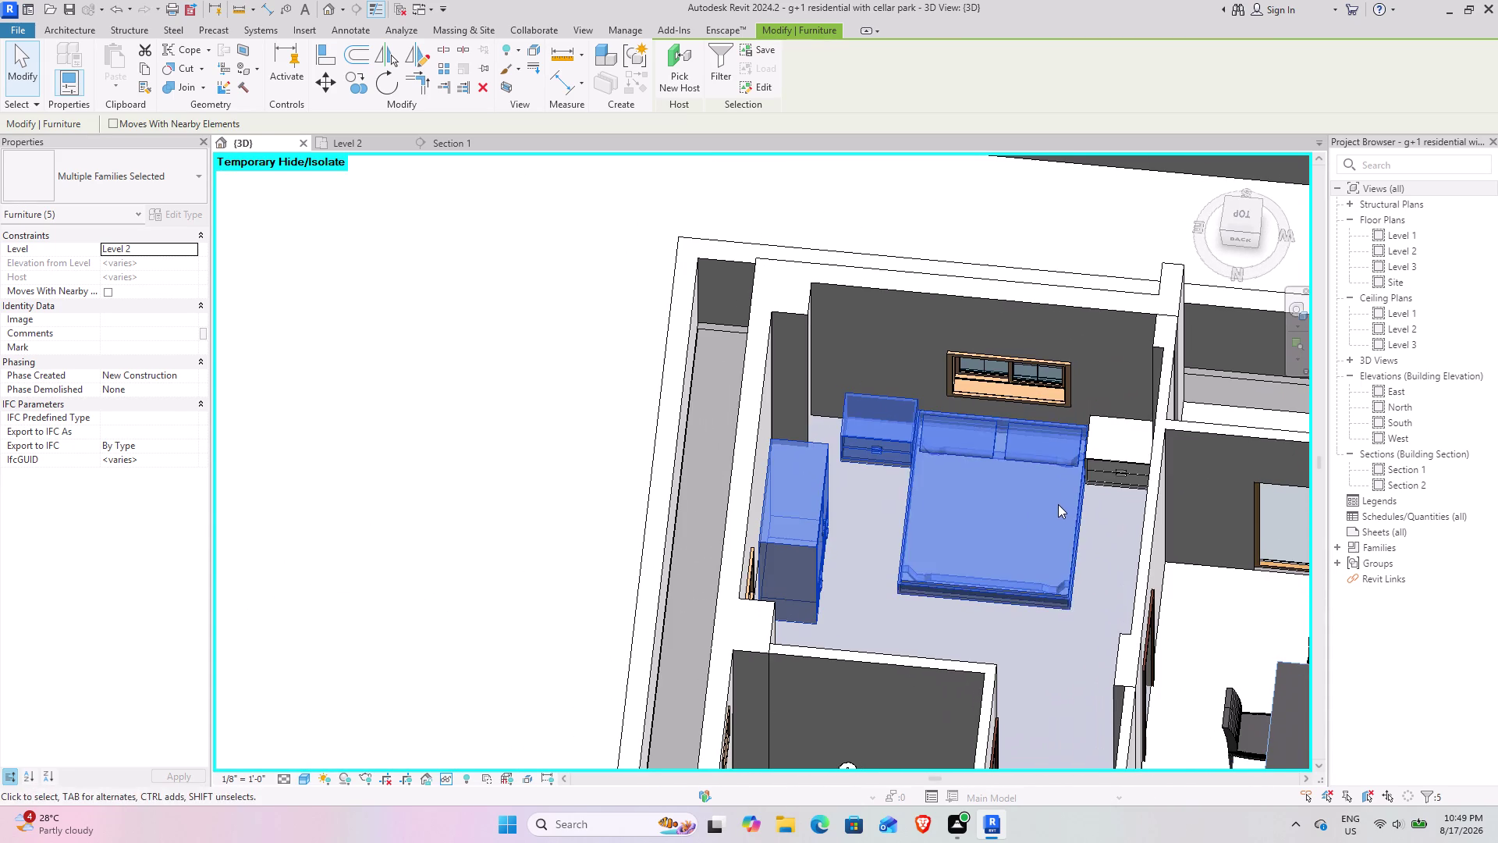
click(1104, 464)
Return to the Level 2 floor plan centred on the bedroom.
click(374, 142)
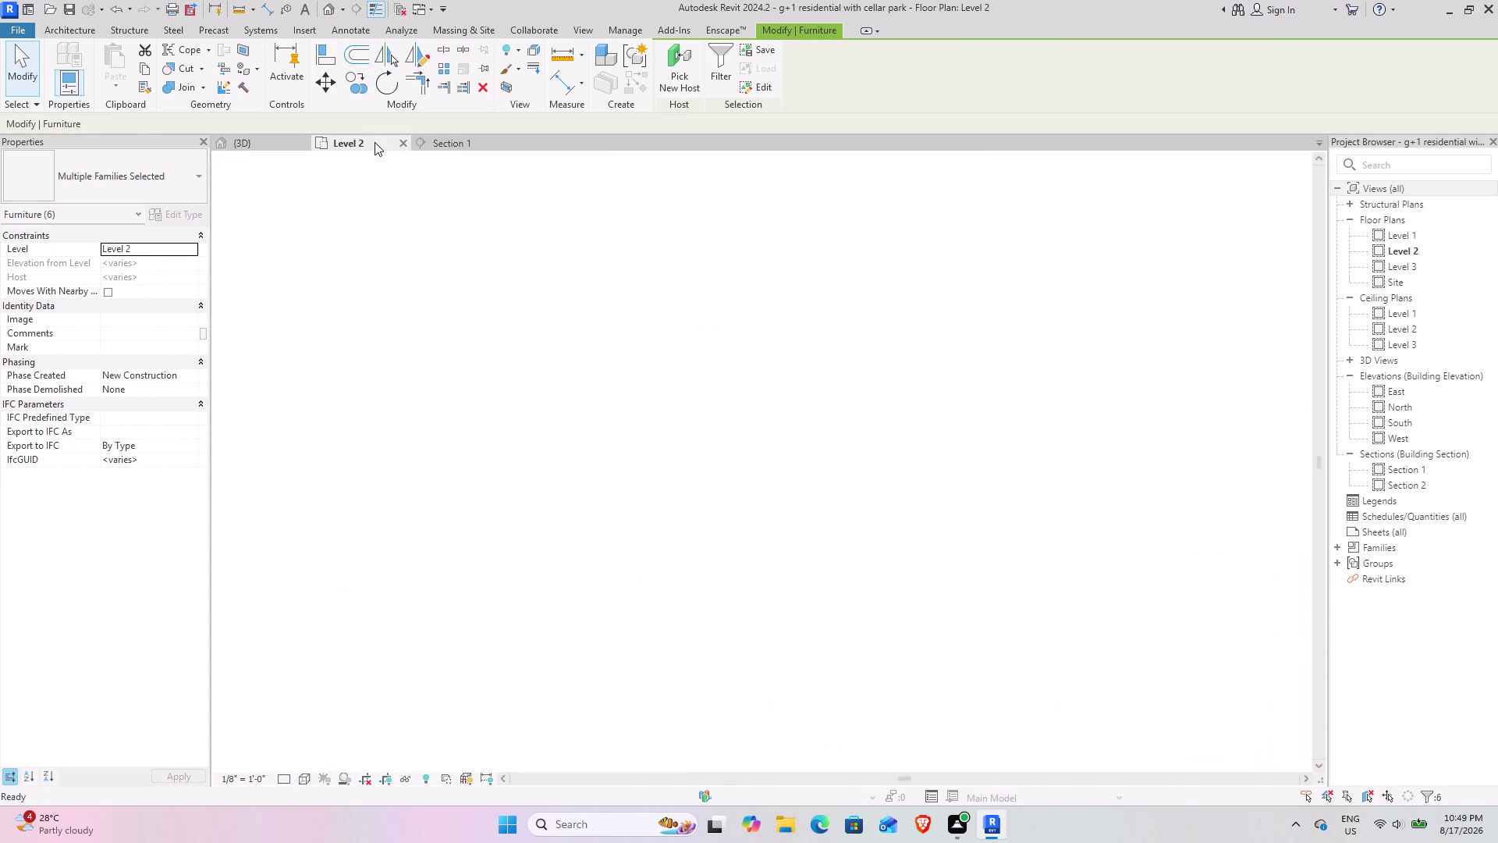
scroll(down, 3)
middle_drag(852, 470, 733, 455)
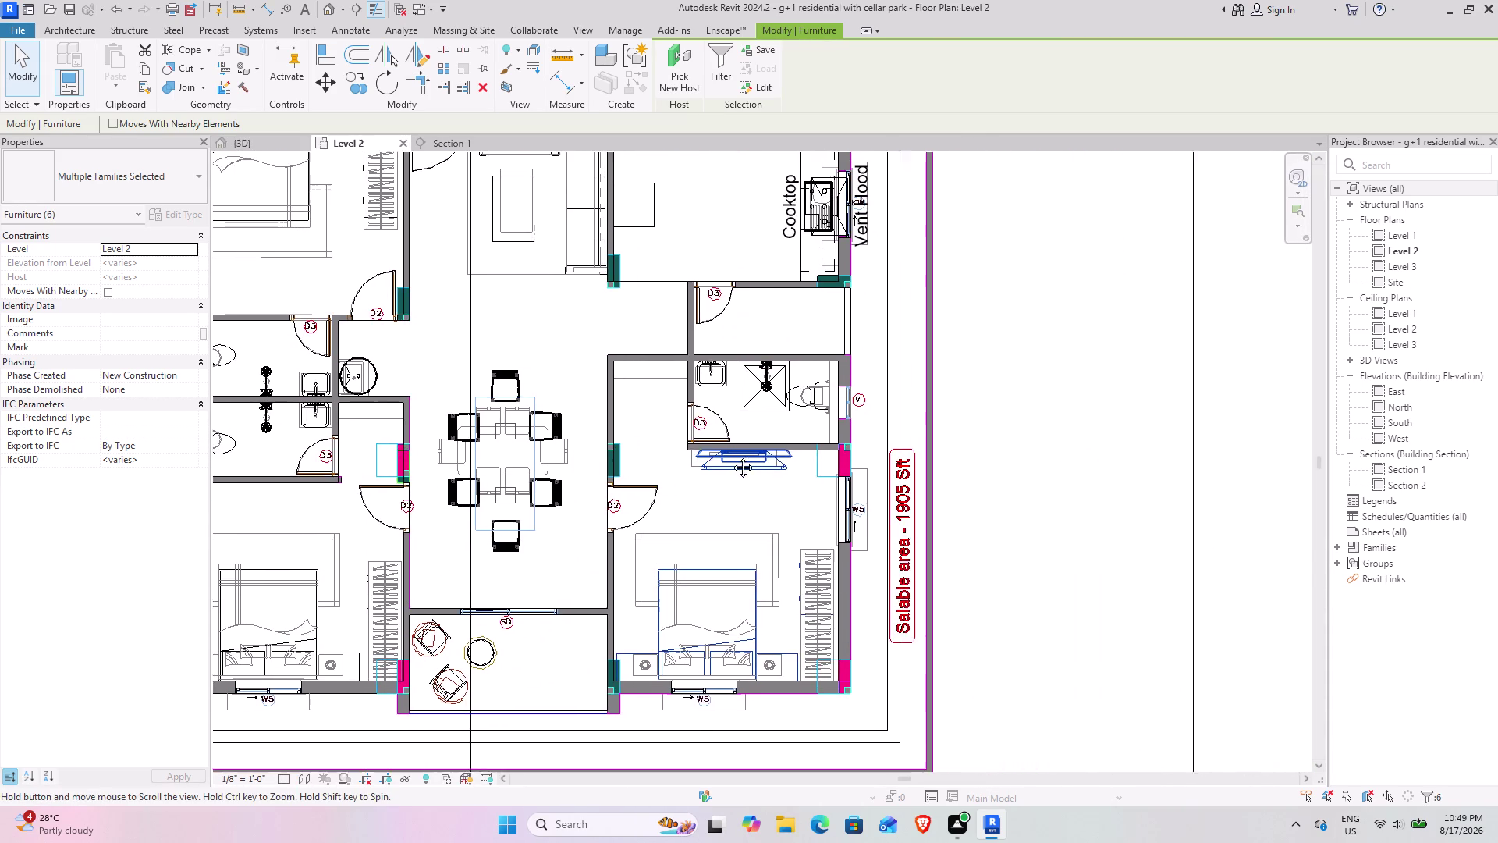
middle_drag(734, 455, 730, 457)
scroll(up, 3)
scroll(up, 3)
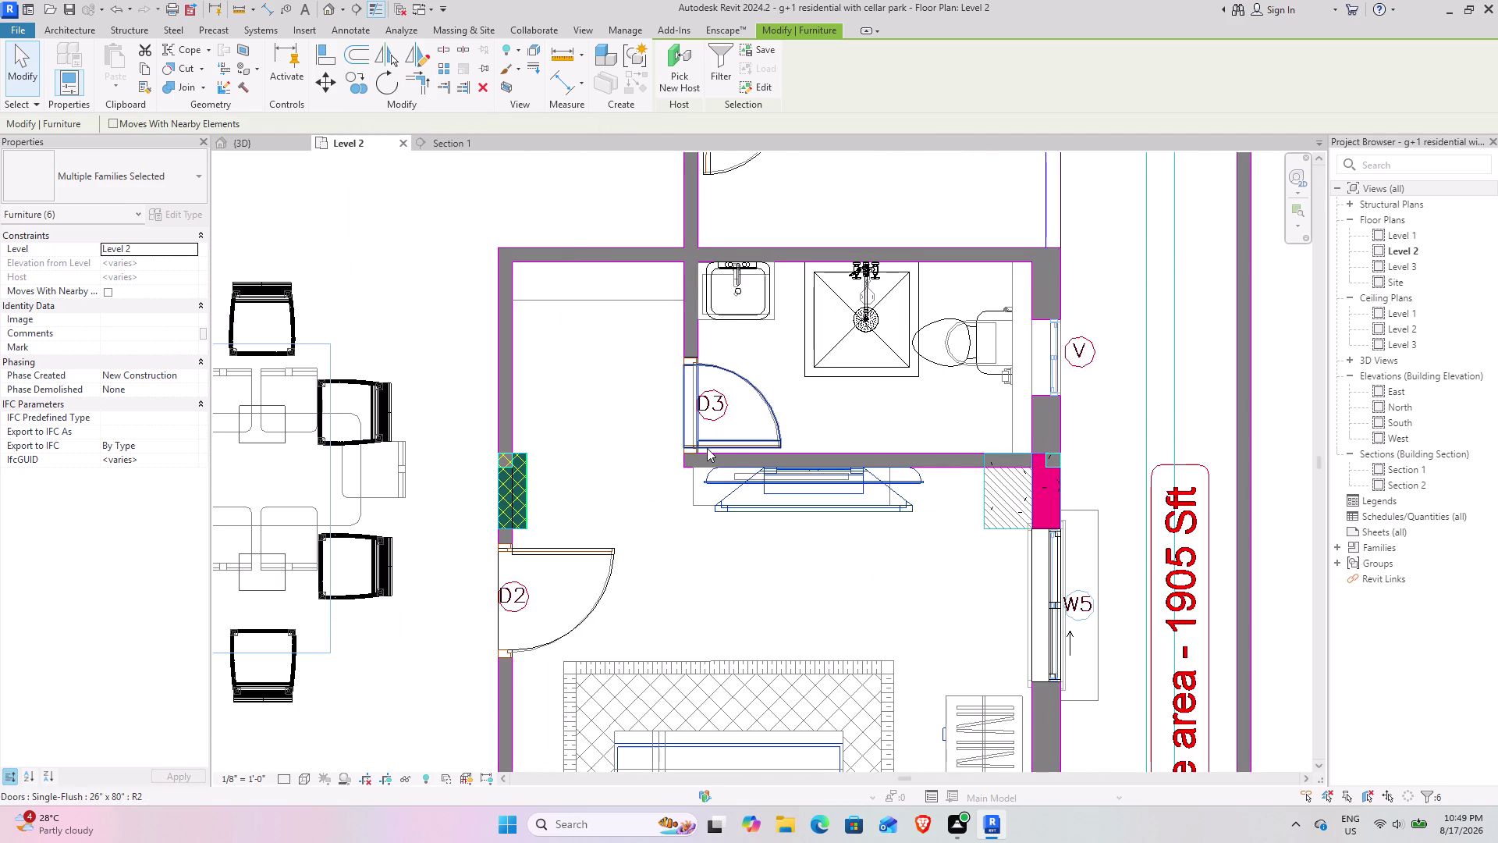
Move the six furniture pieces to the bathroom wall and dismiss the unsaved-project reminder.
click(355, 73)
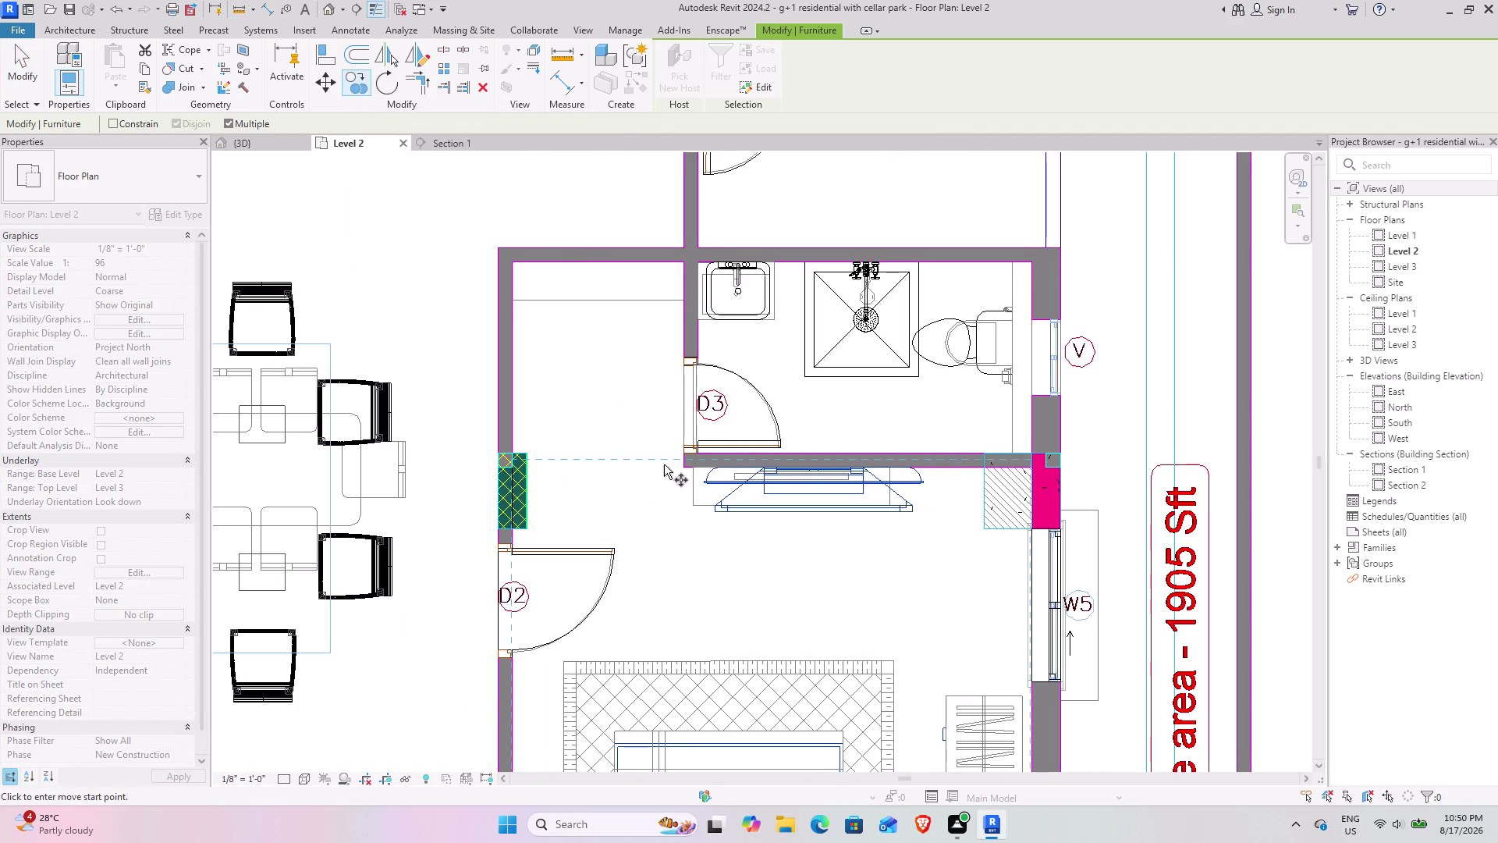
click(678, 465)
scroll(down, 3)
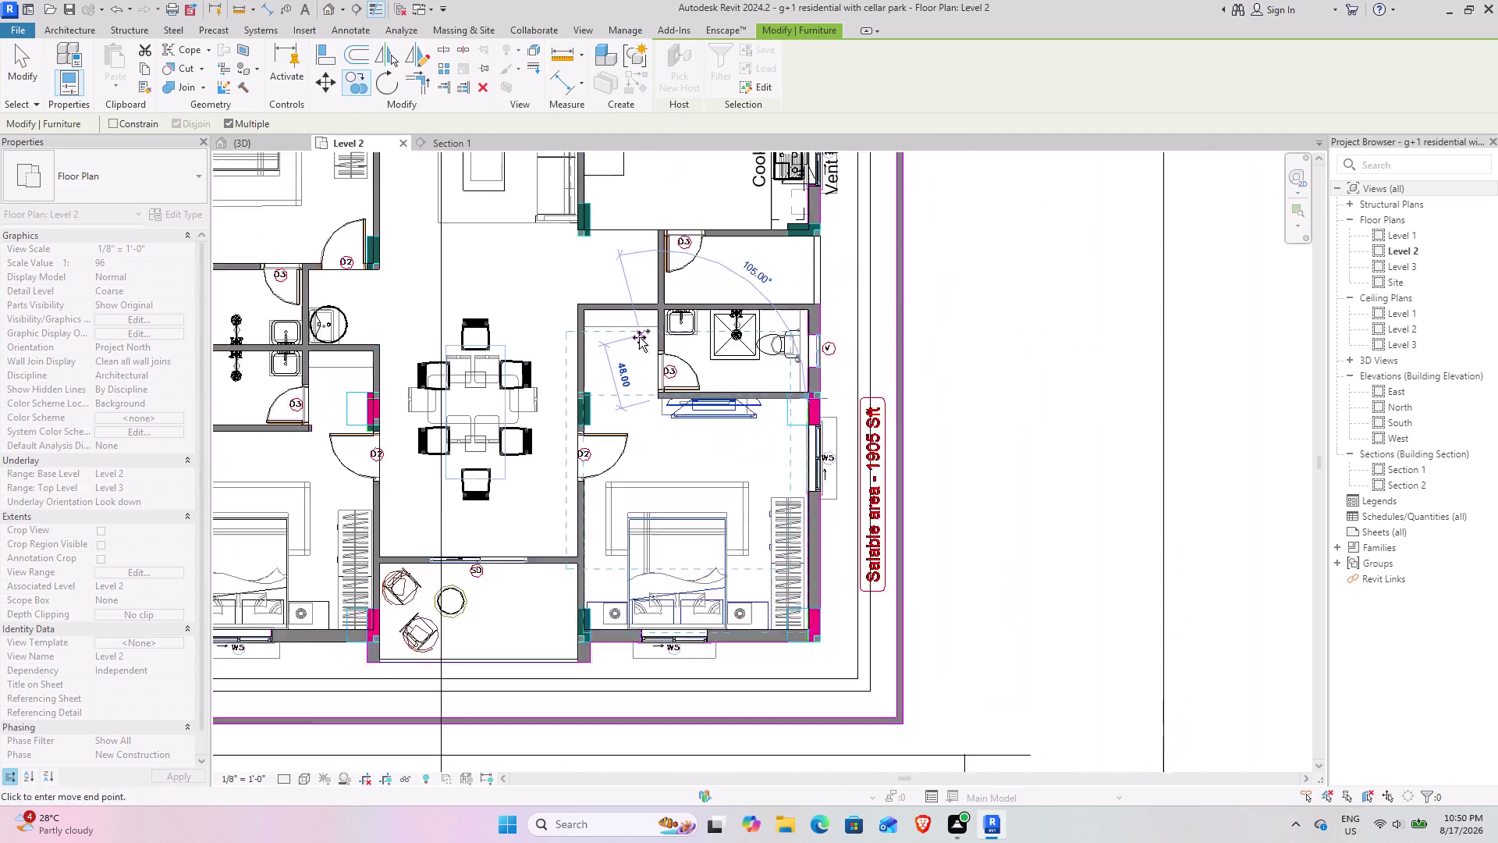
middle_drag(637, 270, 692, 478)
middle_drag(670, 272, 577, 622)
middle_drag(614, 329, 643, 508)
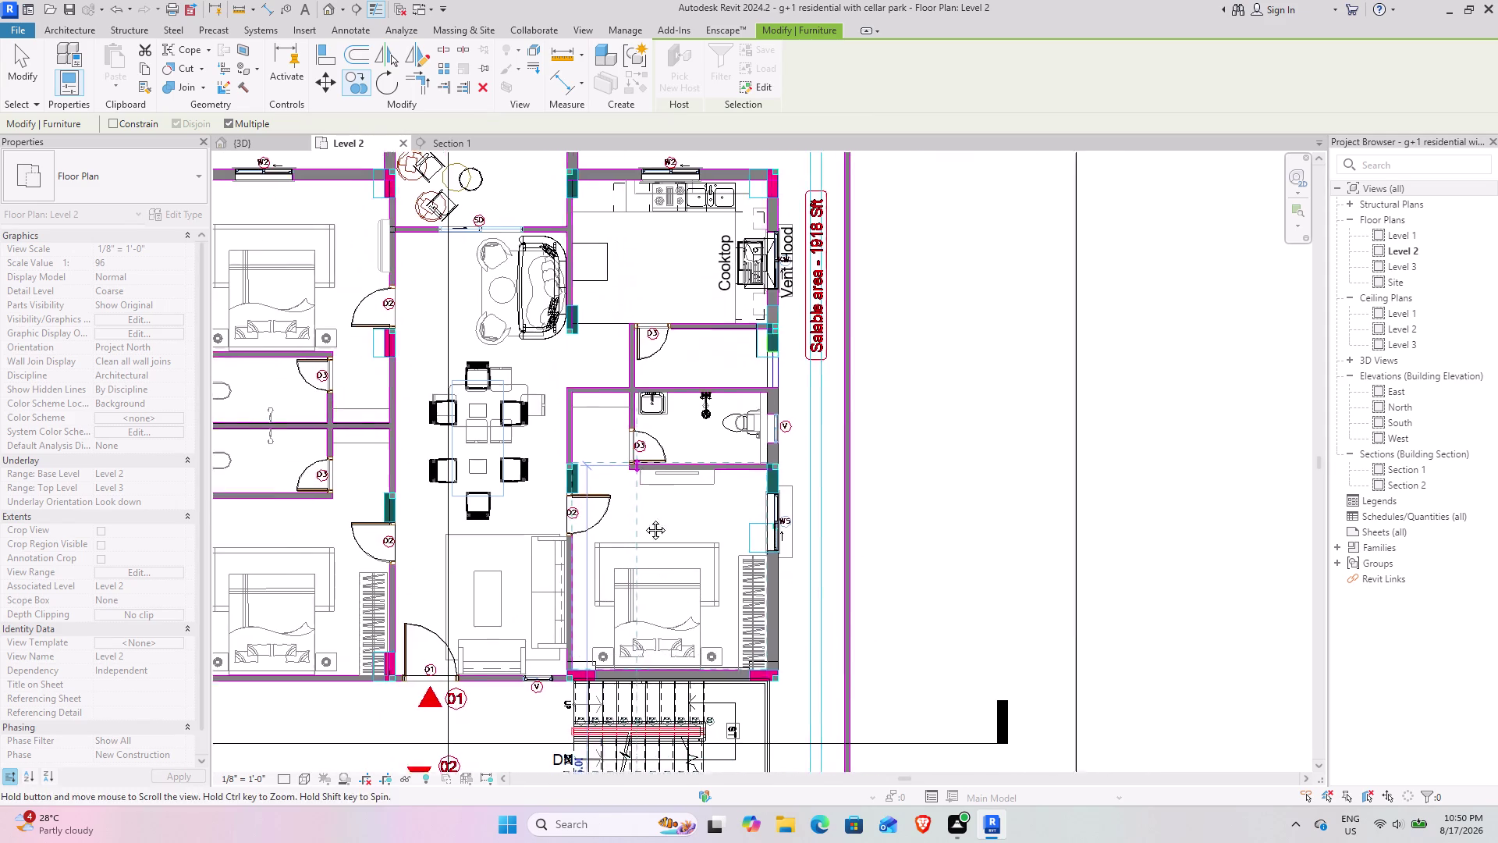
middle_drag(643, 509, 644, 521)
scroll(up, 3)
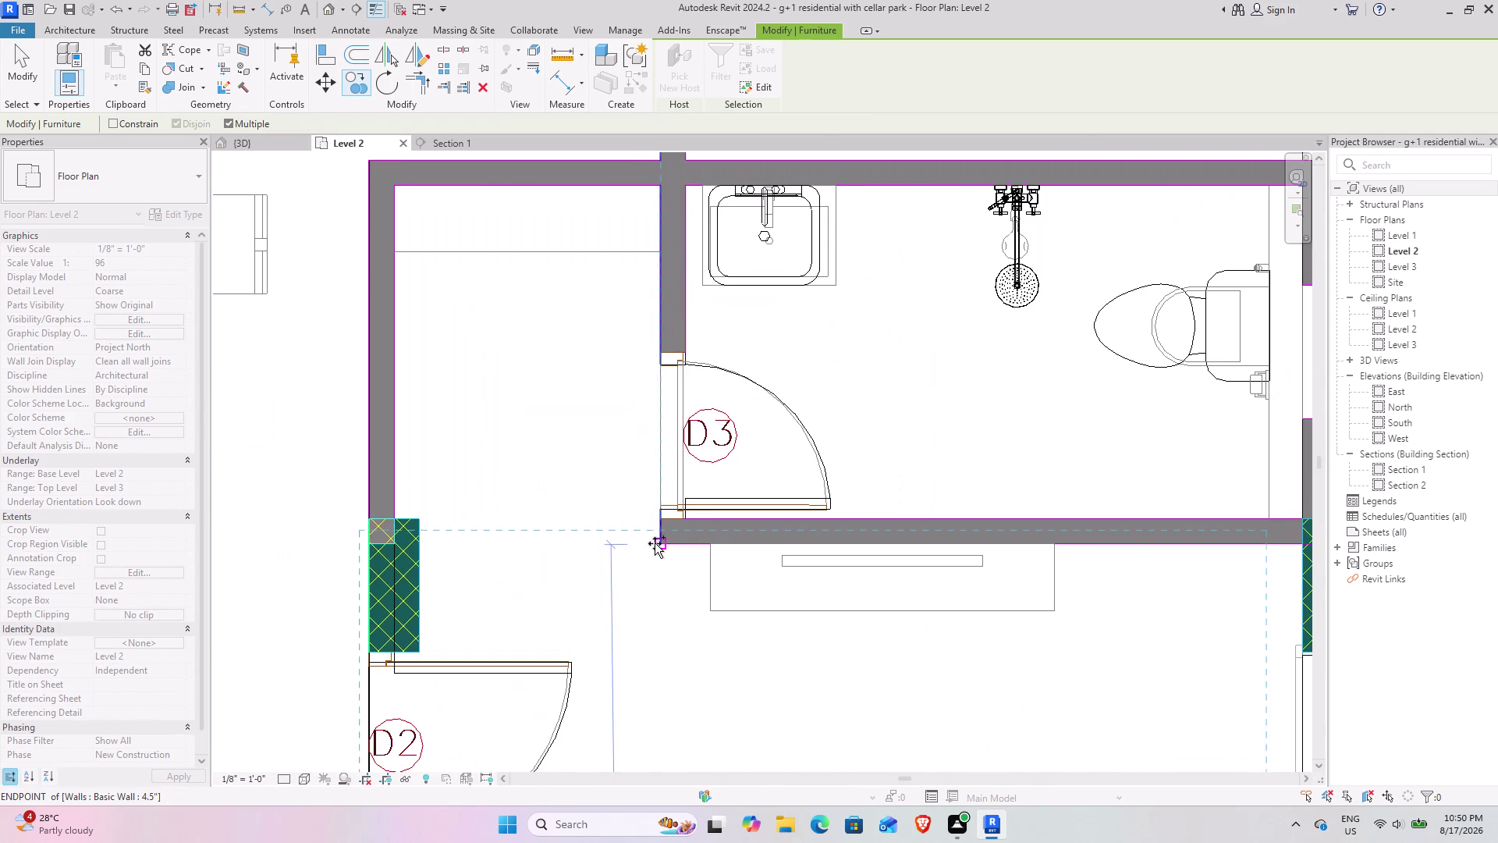
scroll(up, 3)
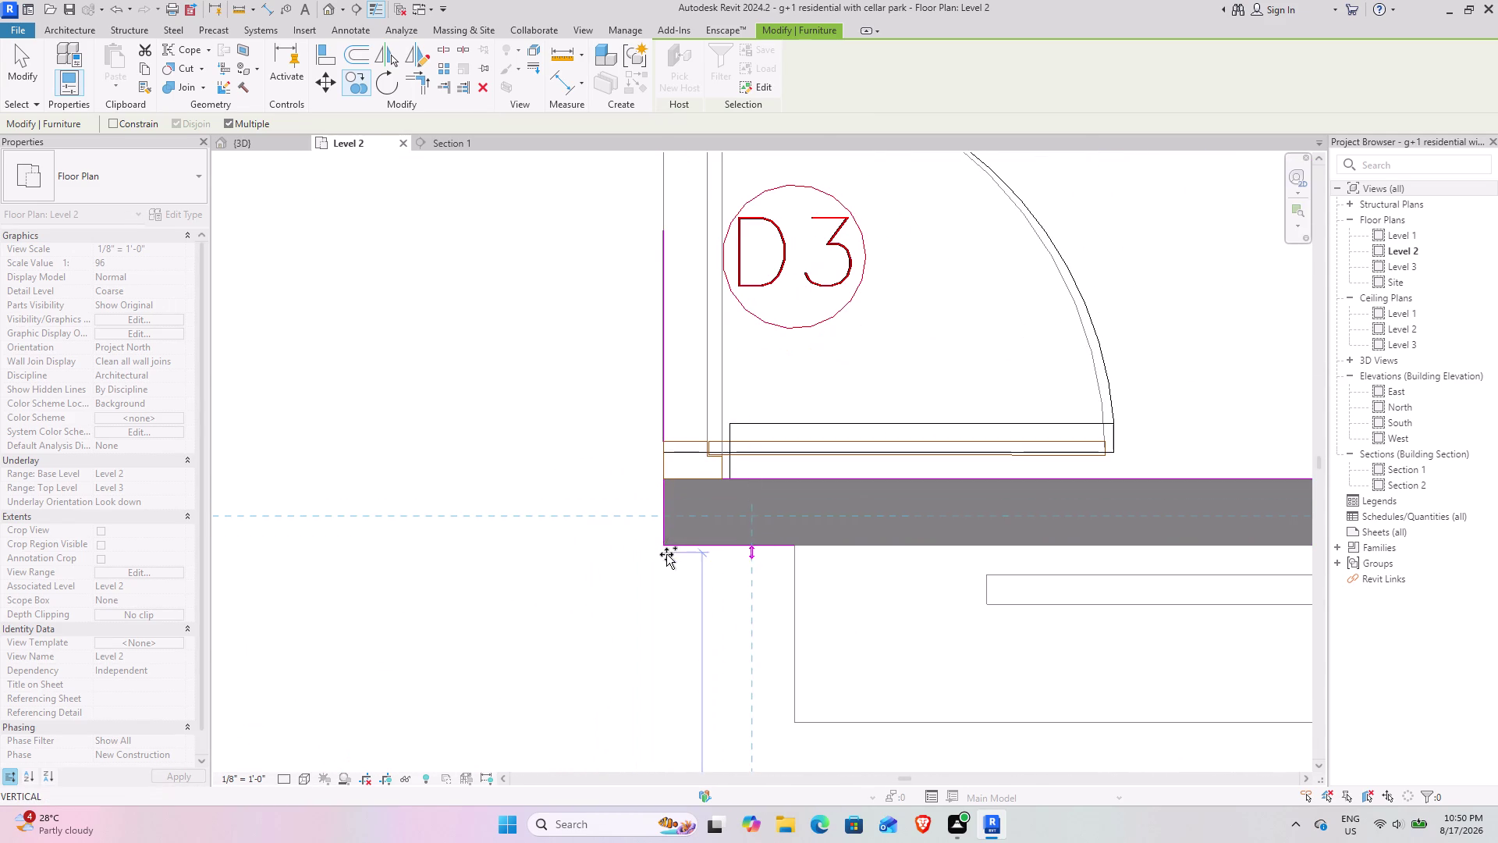
click(663, 543)
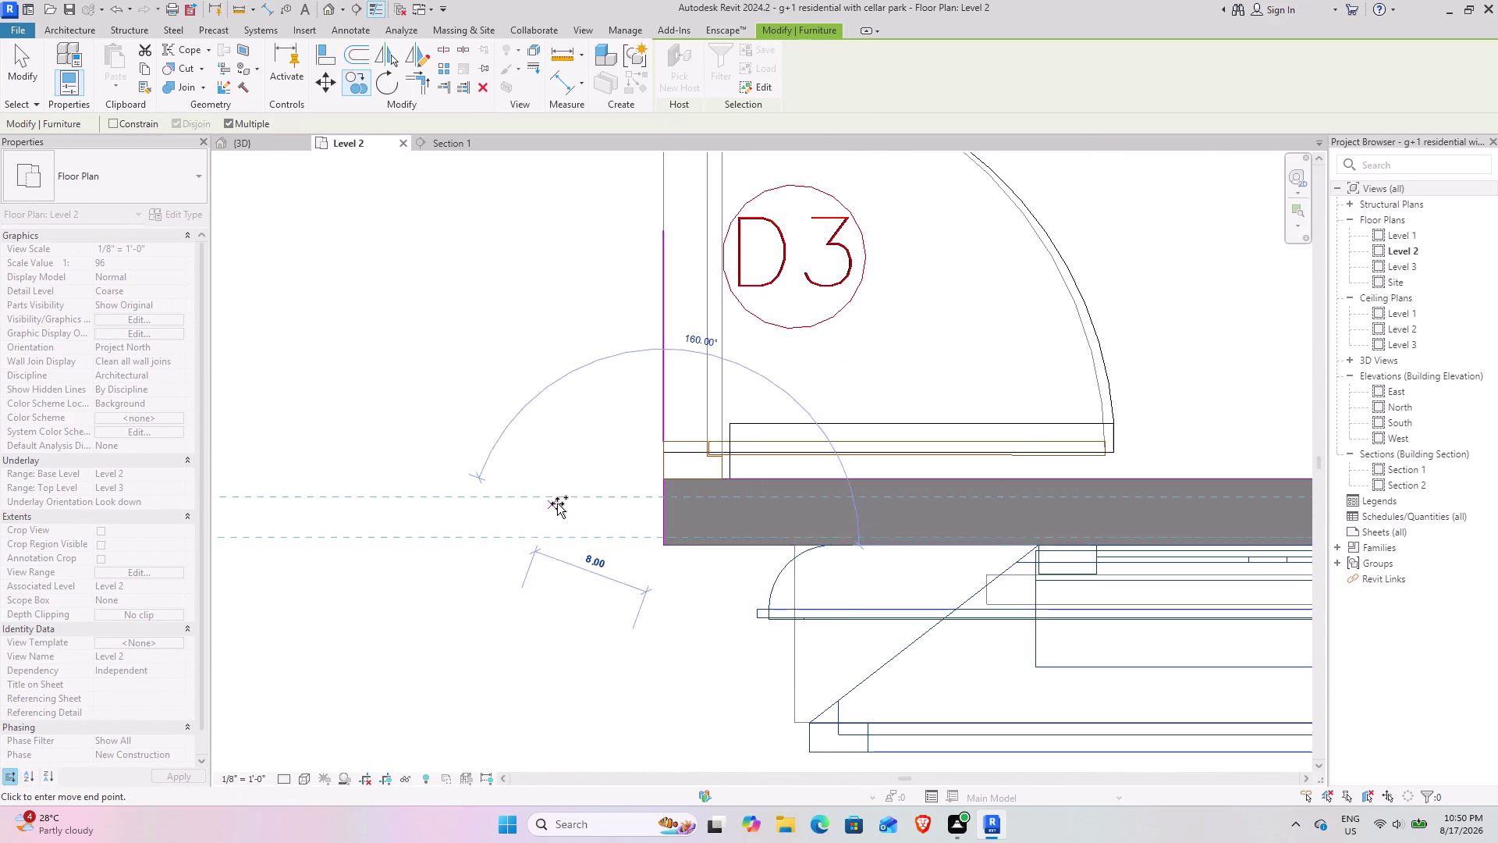
scroll(down, 3)
click(28, 78)
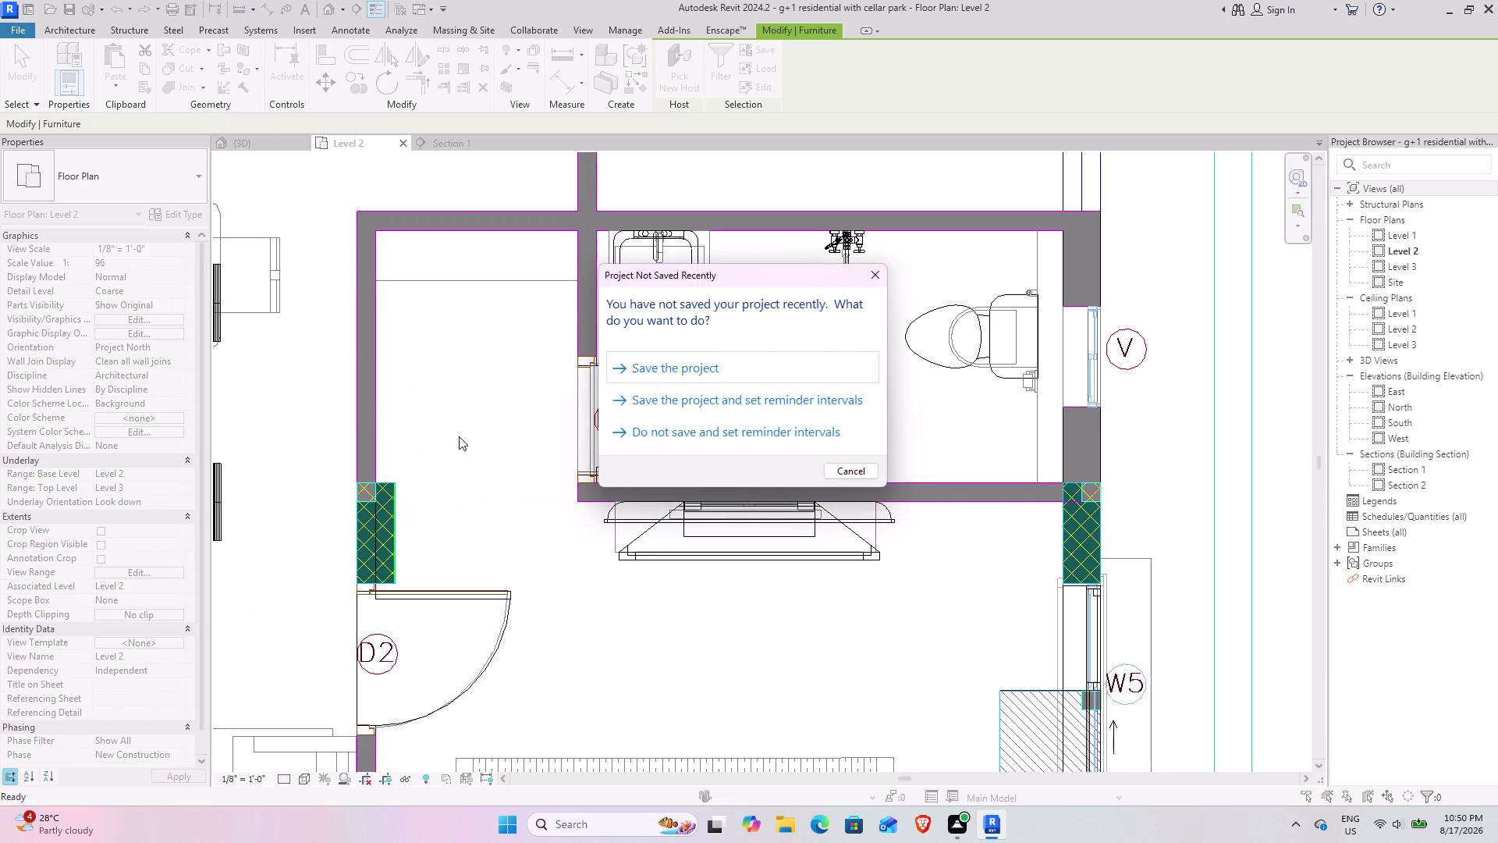
click(695, 379)
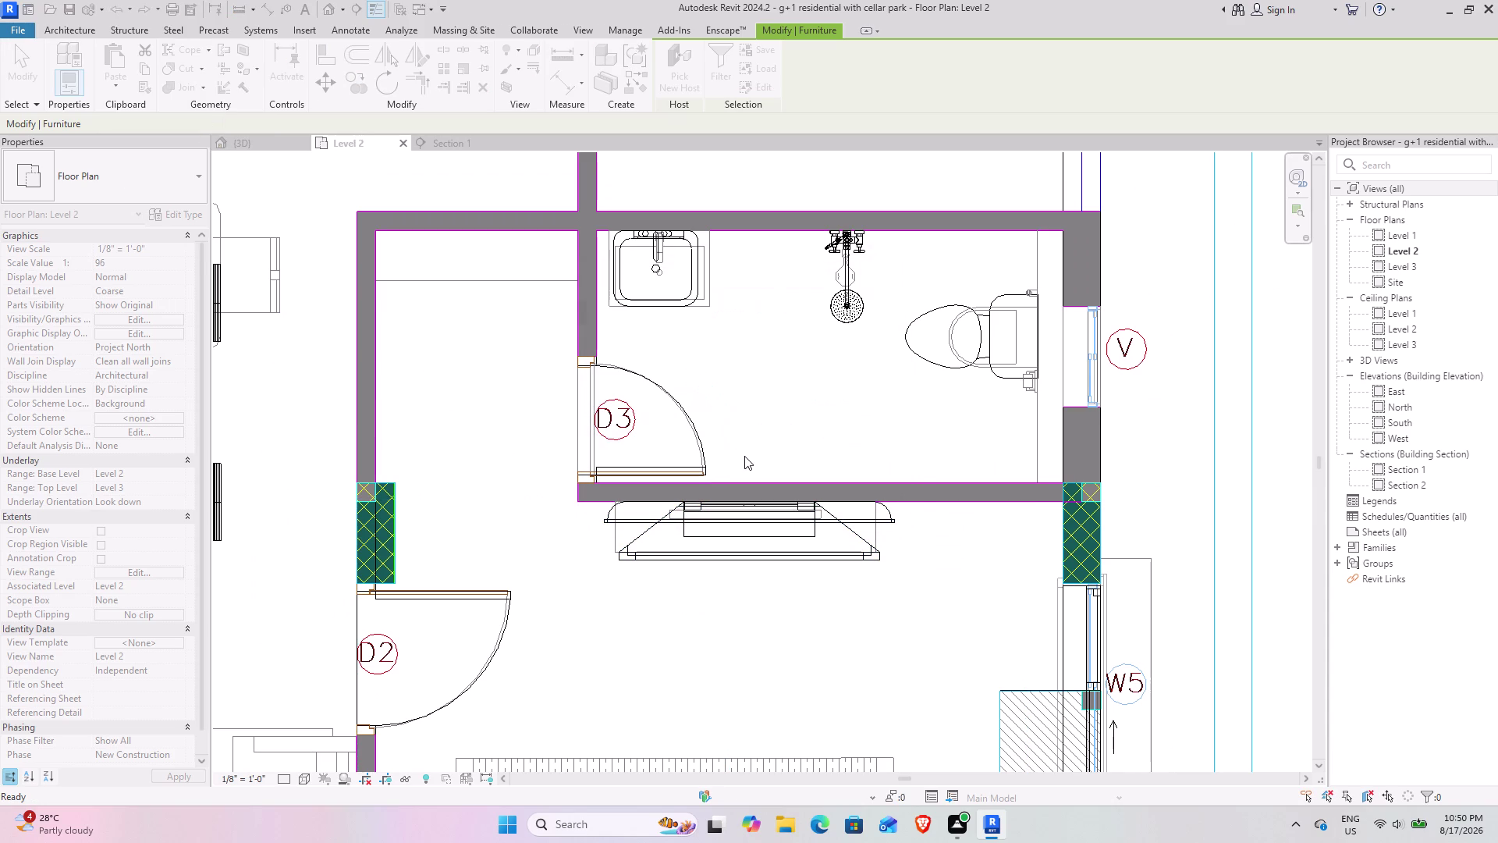
scroll(down, 3)
click(260, 135)
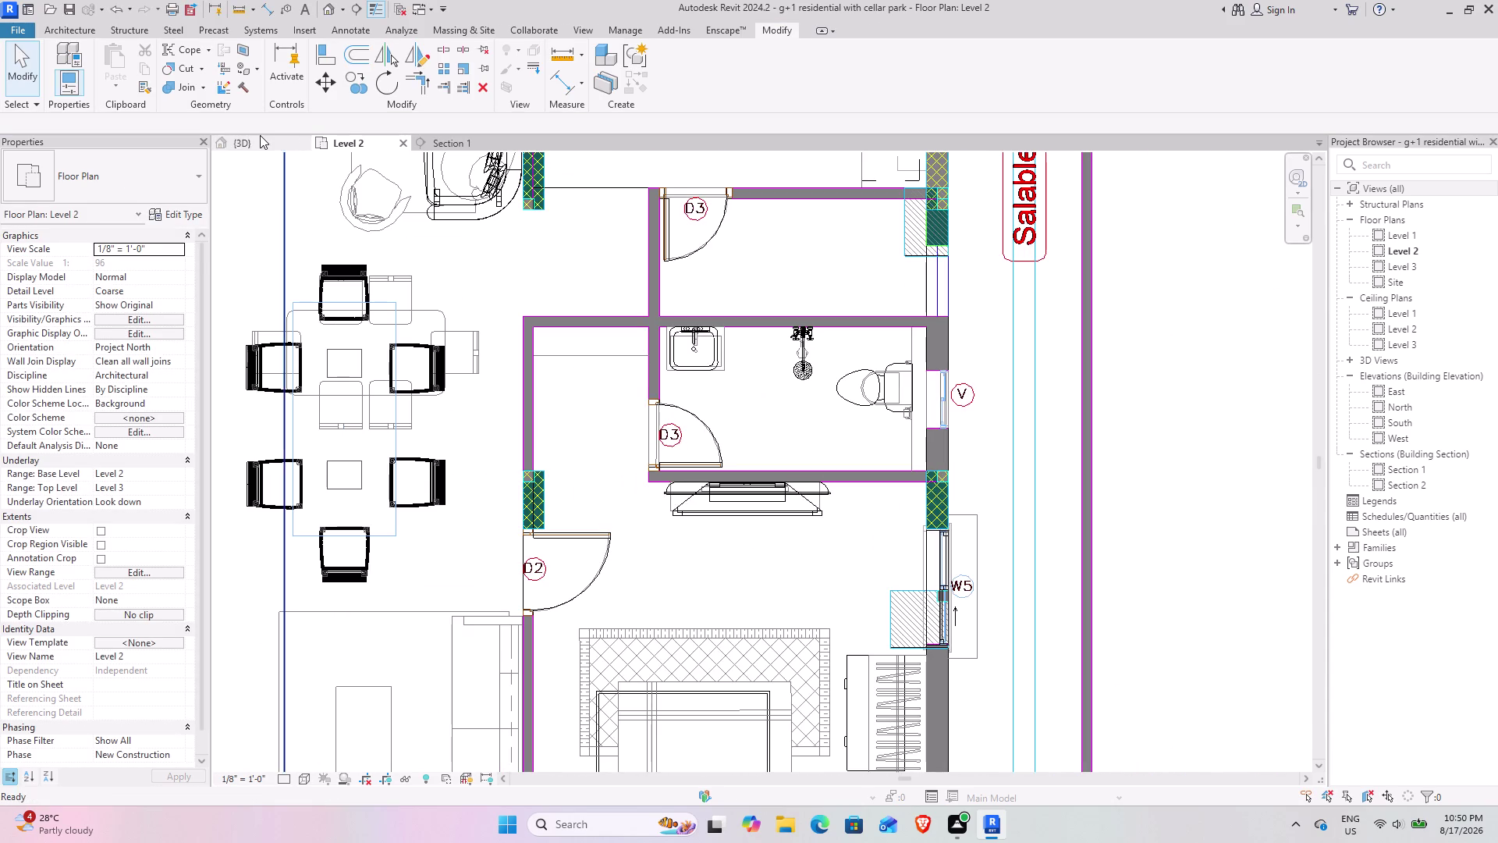
scroll(down, 3)
scroll(down, 3)
middle_drag(723, 491, 631, 492)
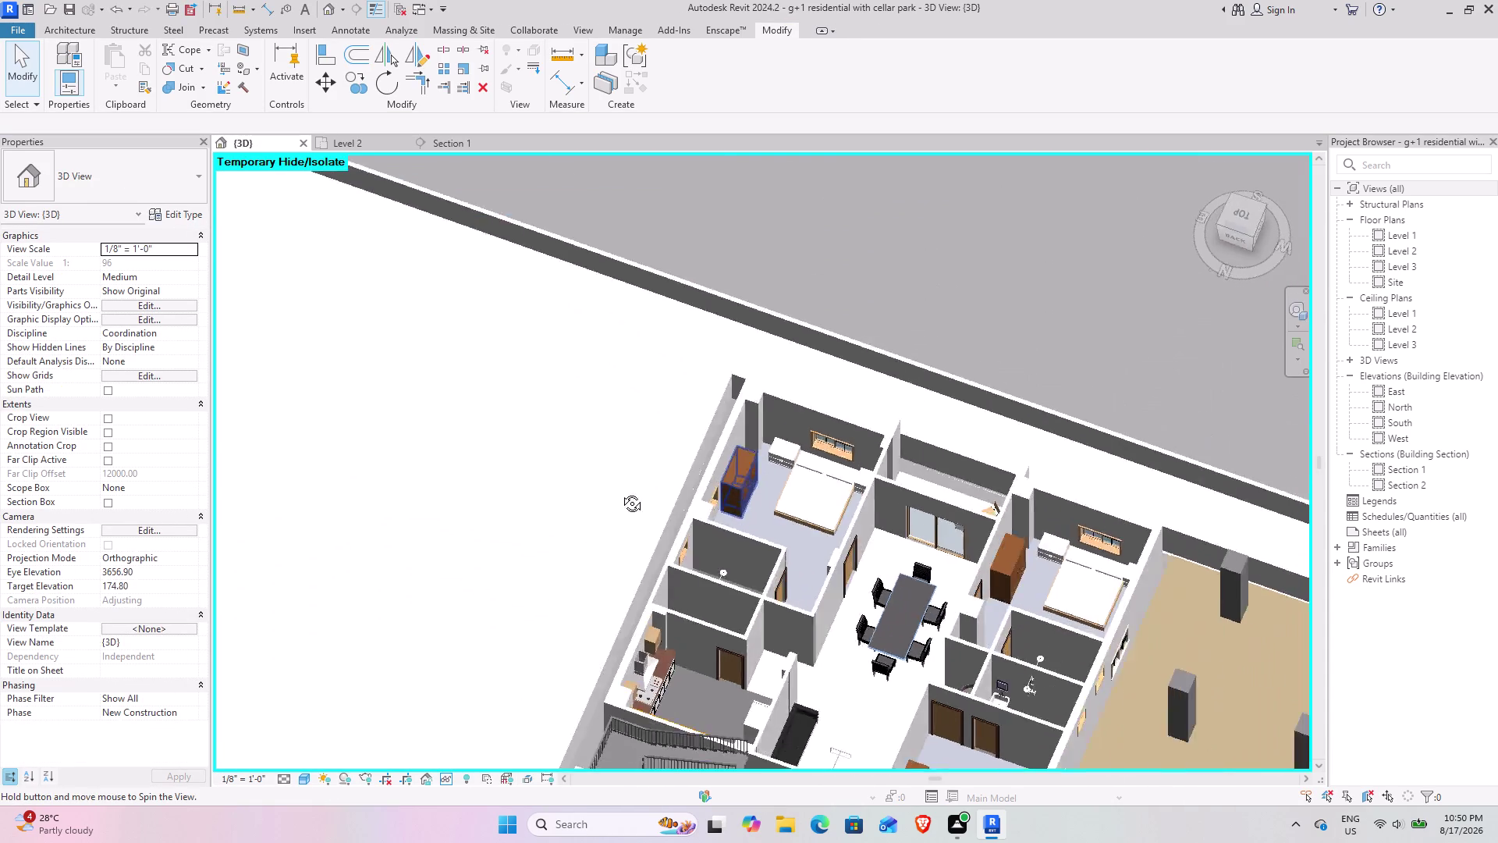
middle_drag(631, 492, 335, 452)
middle_drag(342, 442, 768, 506)
middle_drag(714, 489, 562, 452)
middle_drag(1055, 416, 1053, 417)
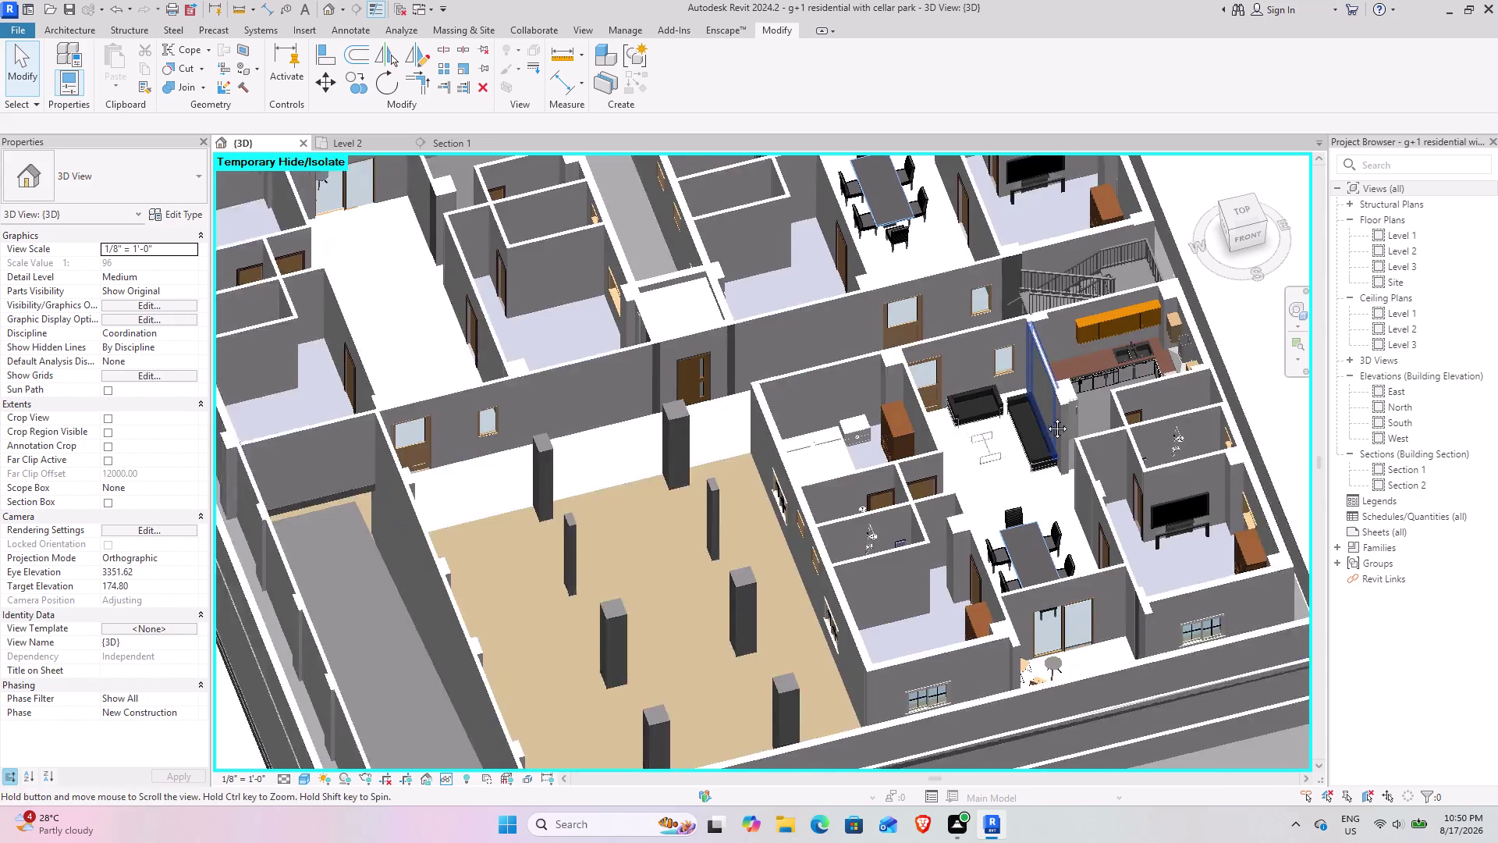
middle_drag(1053, 417, 623, 497)
middle_drag(588, 417, 481, 430)
middle_drag(801, 427, 576, 532)
scroll(up, 3)
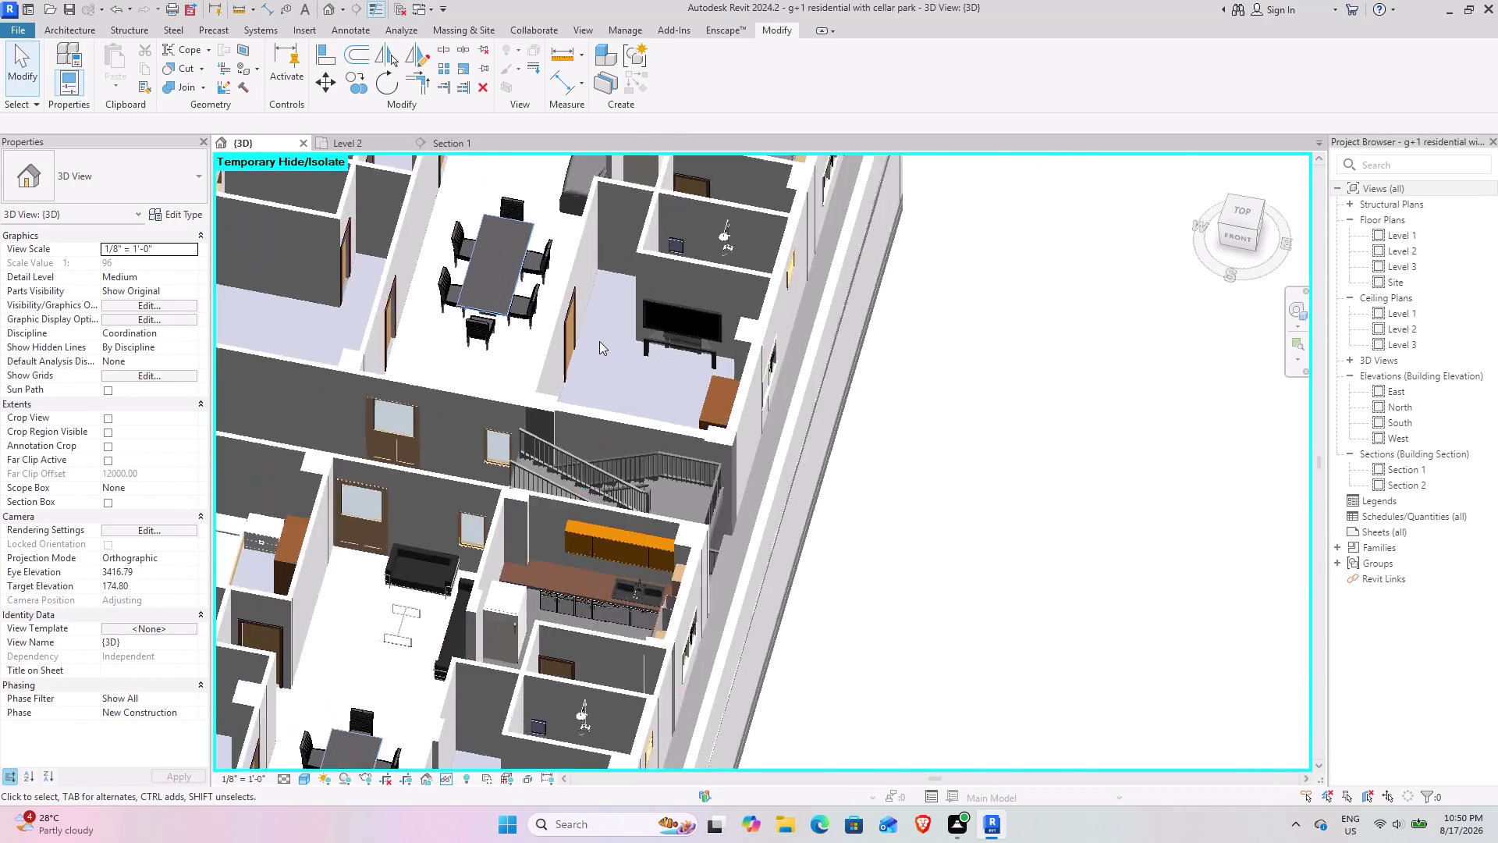
scroll(up, 3)
middle_drag(520, 374, 566, 422)
middle_drag(516, 403, 672, 525)
middle_drag(598, 466, 597, 467)
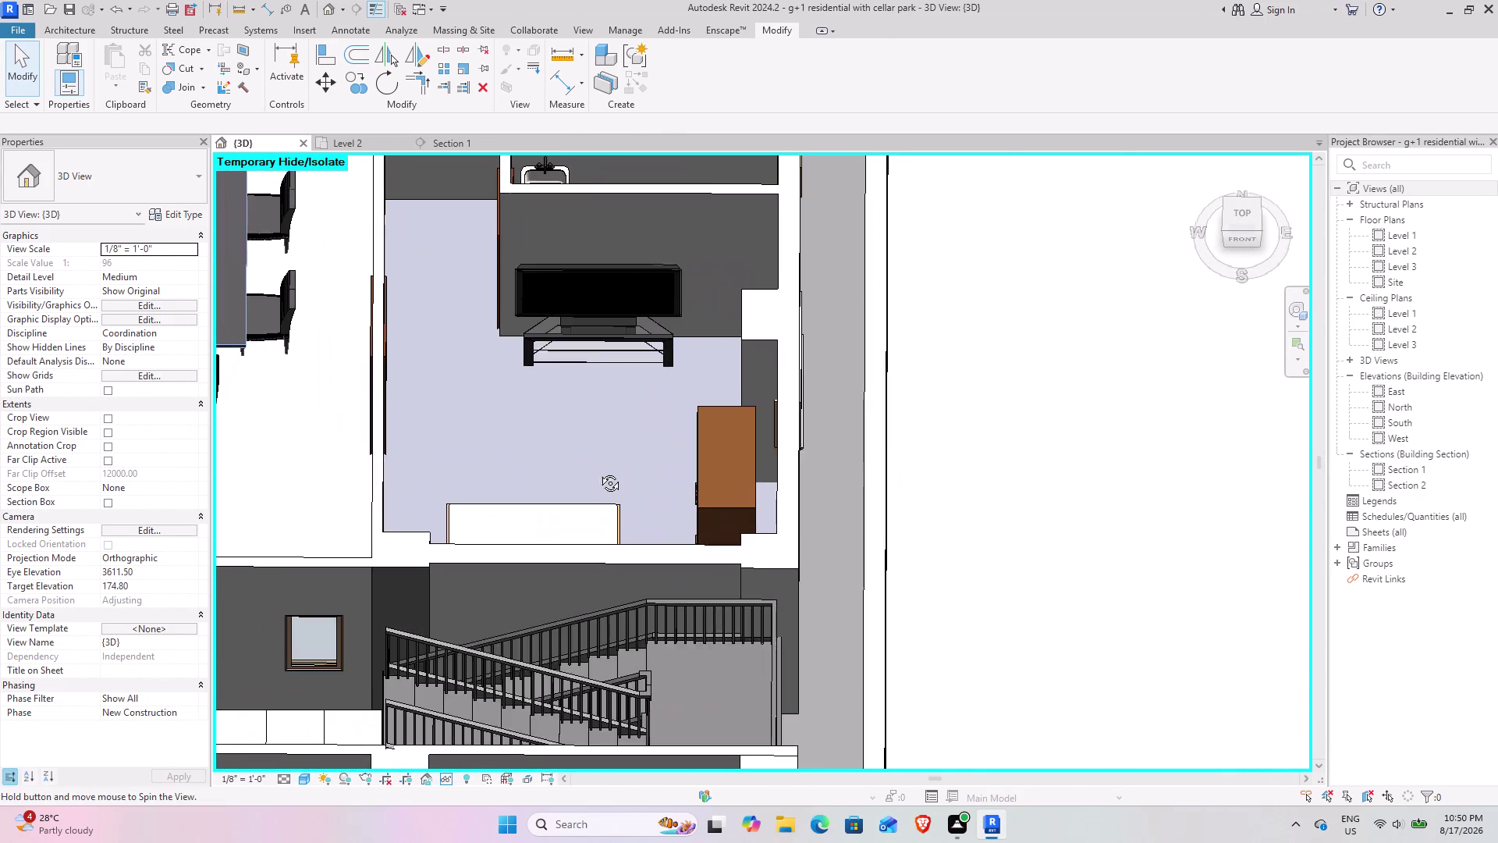
middle_drag(598, 467, 632, 547)
middle_drag(476, 483, 568, 465)
middle_drag(507, 477, 839, 363)
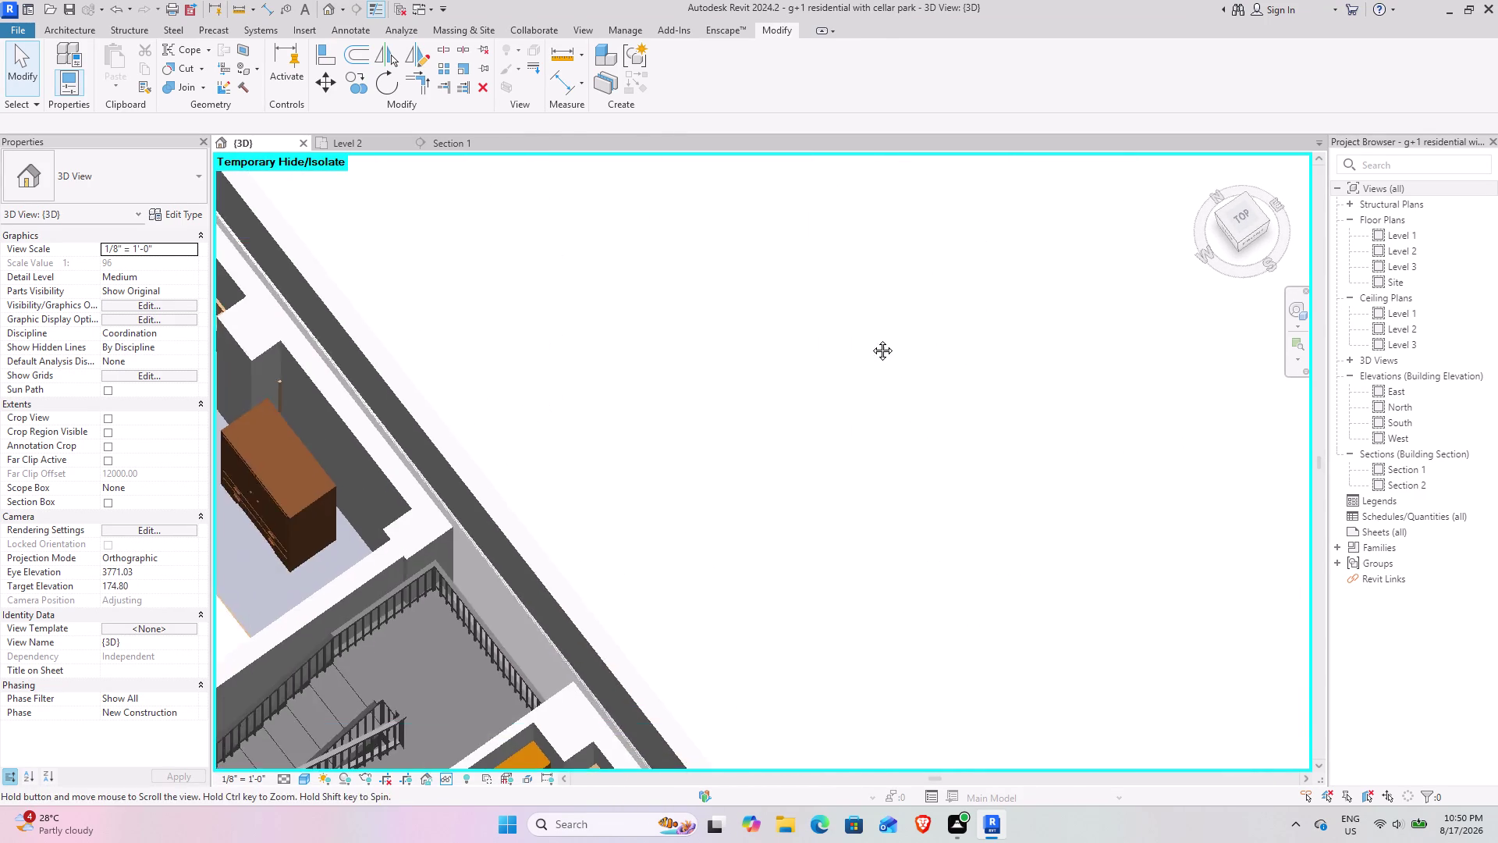
middle_drag(839, 362, 894, 318)
middle_drag(562, 473, 933, 395)
middle_drag(781, 480, 862, 435)
middle_drag(645, 541, 883, 235)
middle_drag(580, 497, 684, 439)
middle_drag(531, 575, 639, 298)
middle_drag(604, 545, 713, 300)
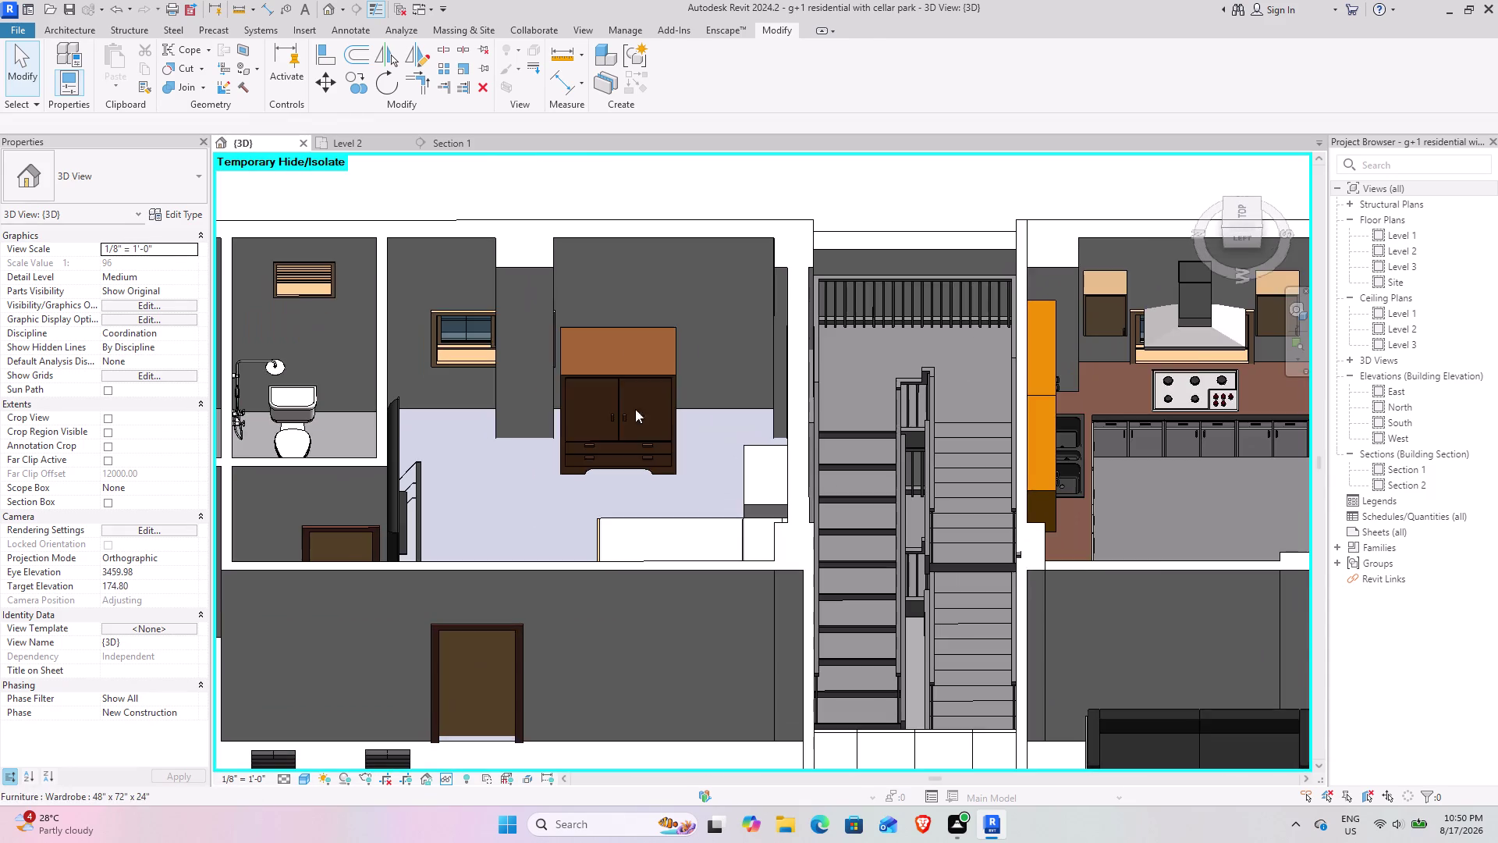
scroll(up, 3)
middle_drag(711, 418, 707, 356)
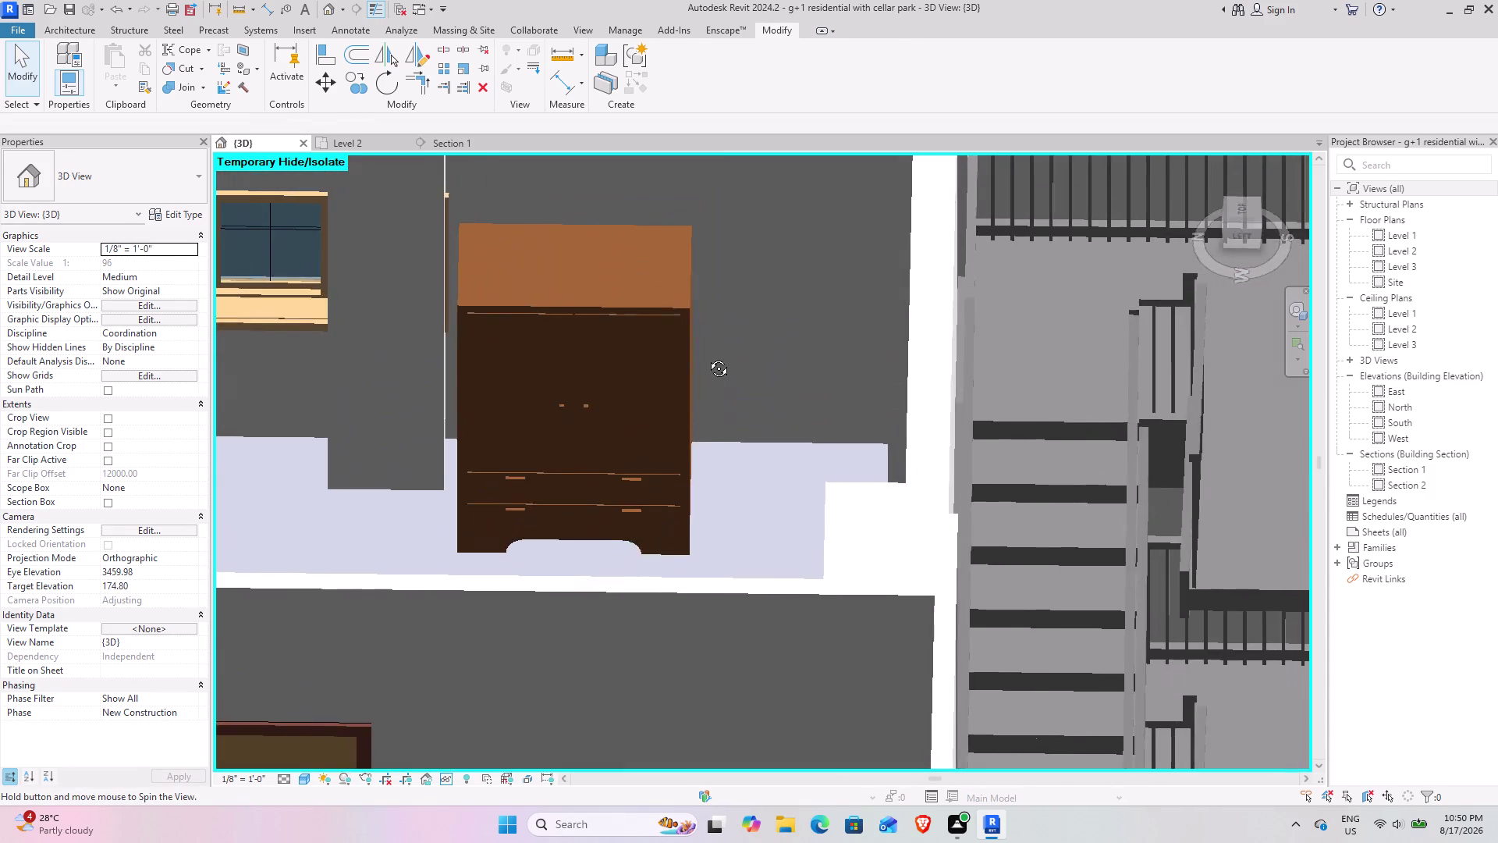
middle_drag(707, 357, 701, 376)
scroll(down, 3)
middle_drag(1107, 384, 312, 385)
scroll(up, 3)
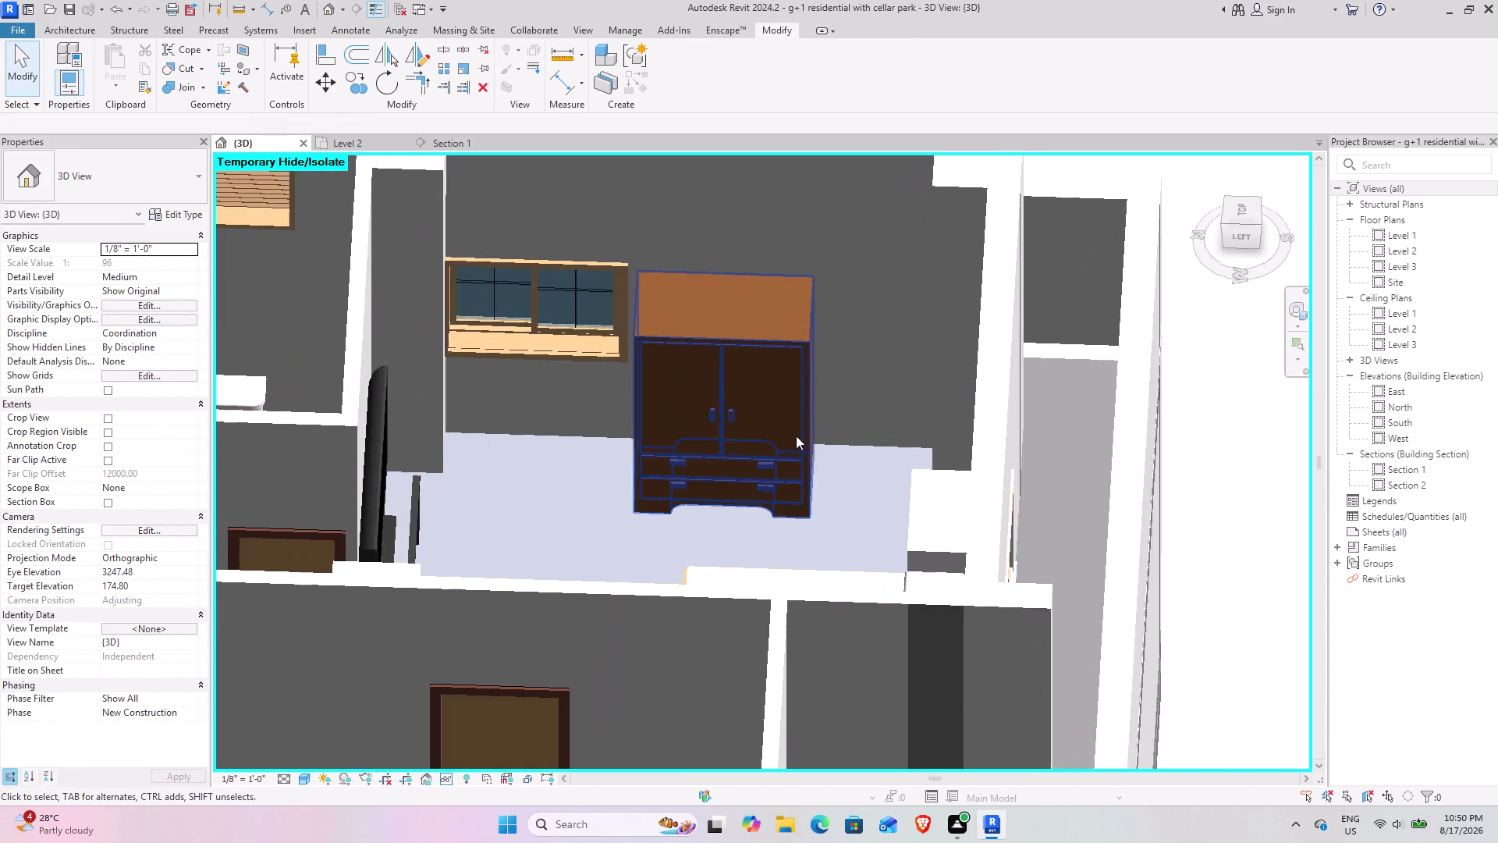
scroll(up, 3)
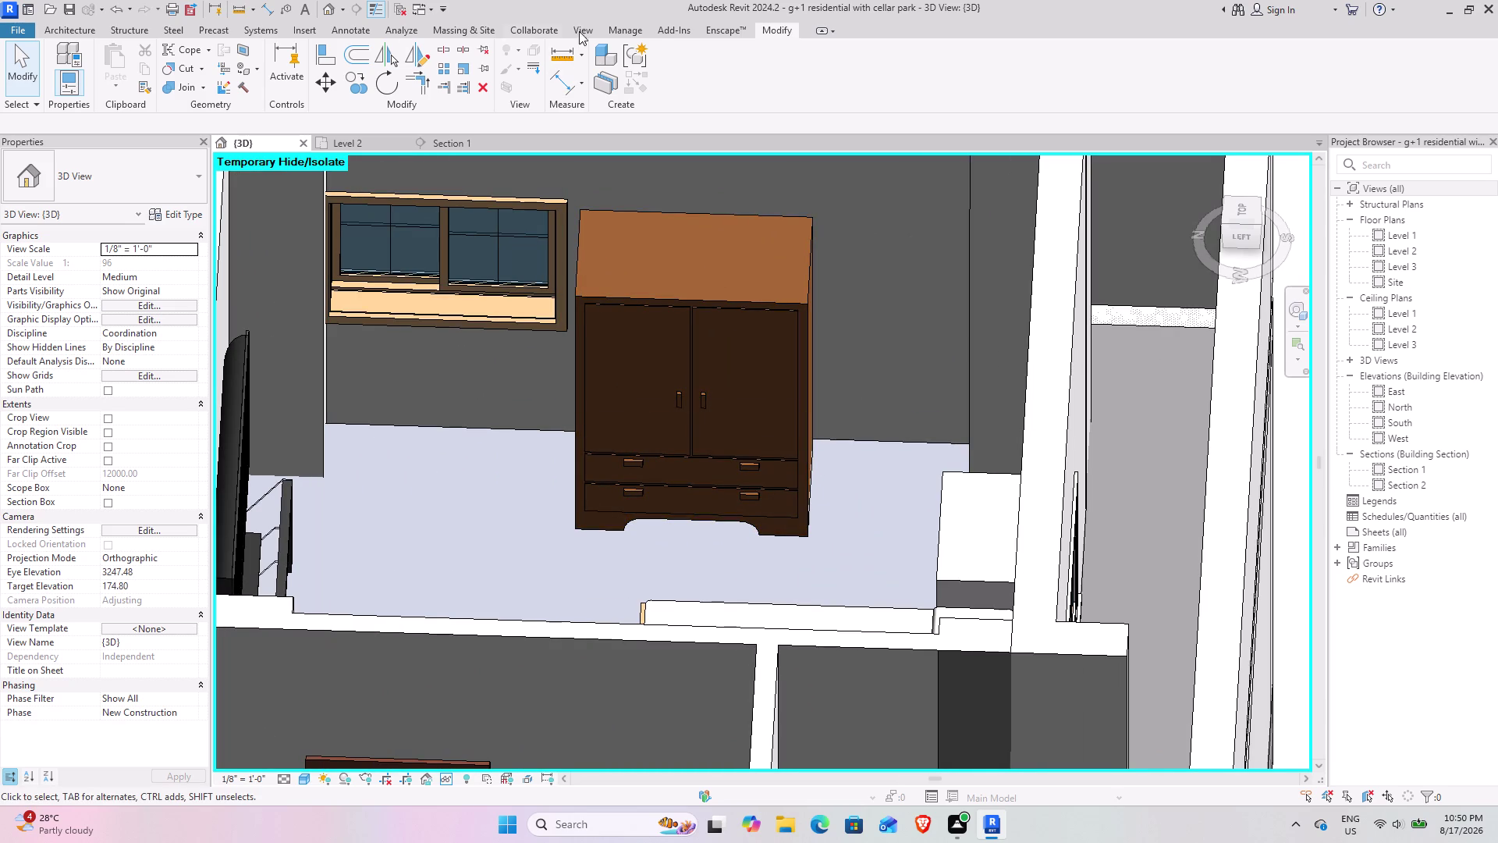
click(356, 143)
scroll(down, 3)
Start Place a Component from the Architecture tab and open Load Family.
middle_drag(742, 533, 670, 336)
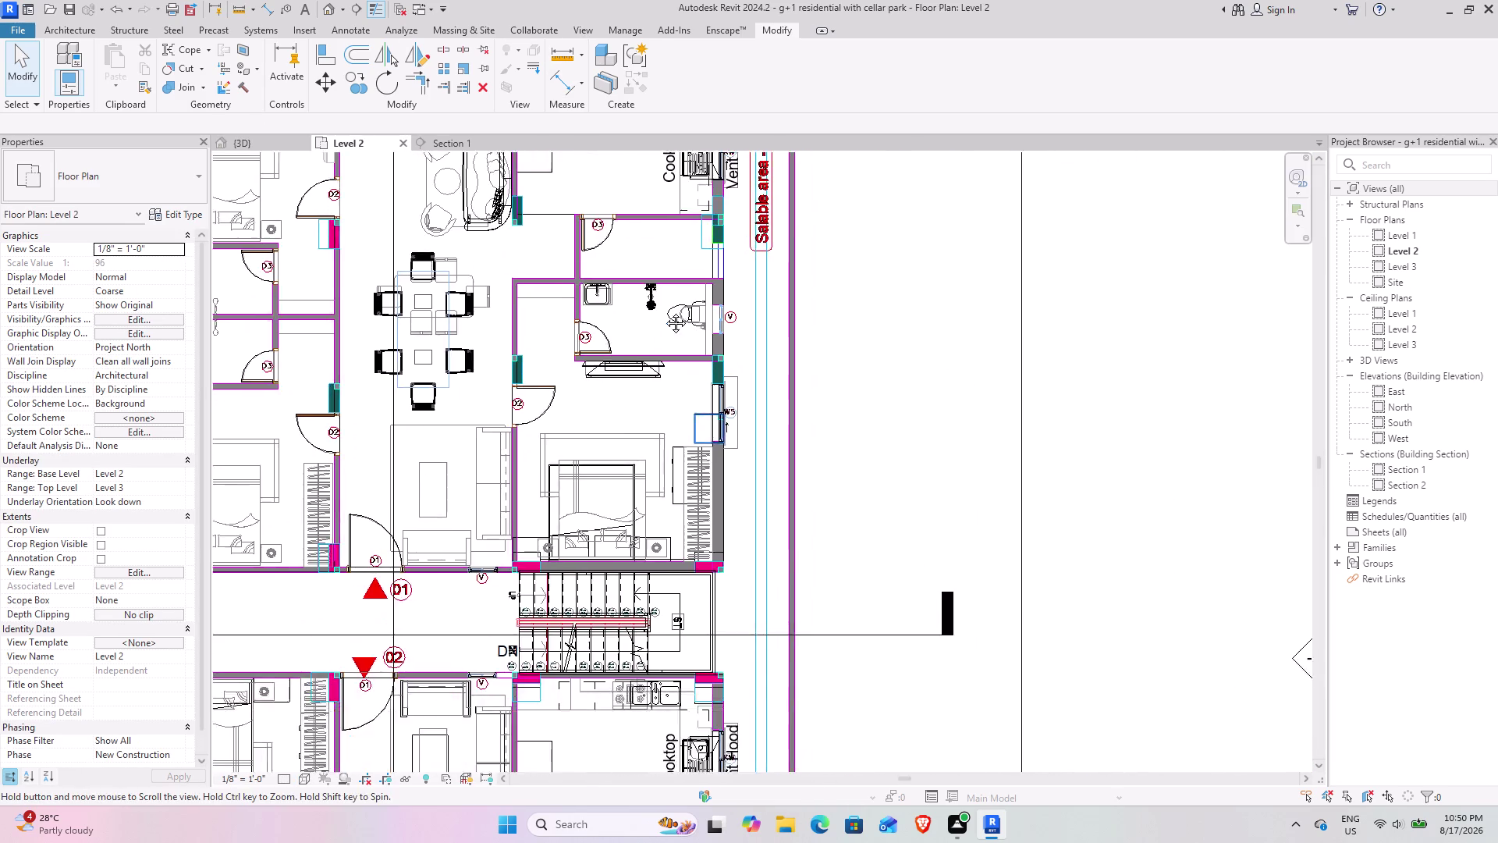
middle_drag(669, 336, 666, 306)
middle_drag(579, 553, 560, 251)
middle_drag(620, 572, 618, 352)
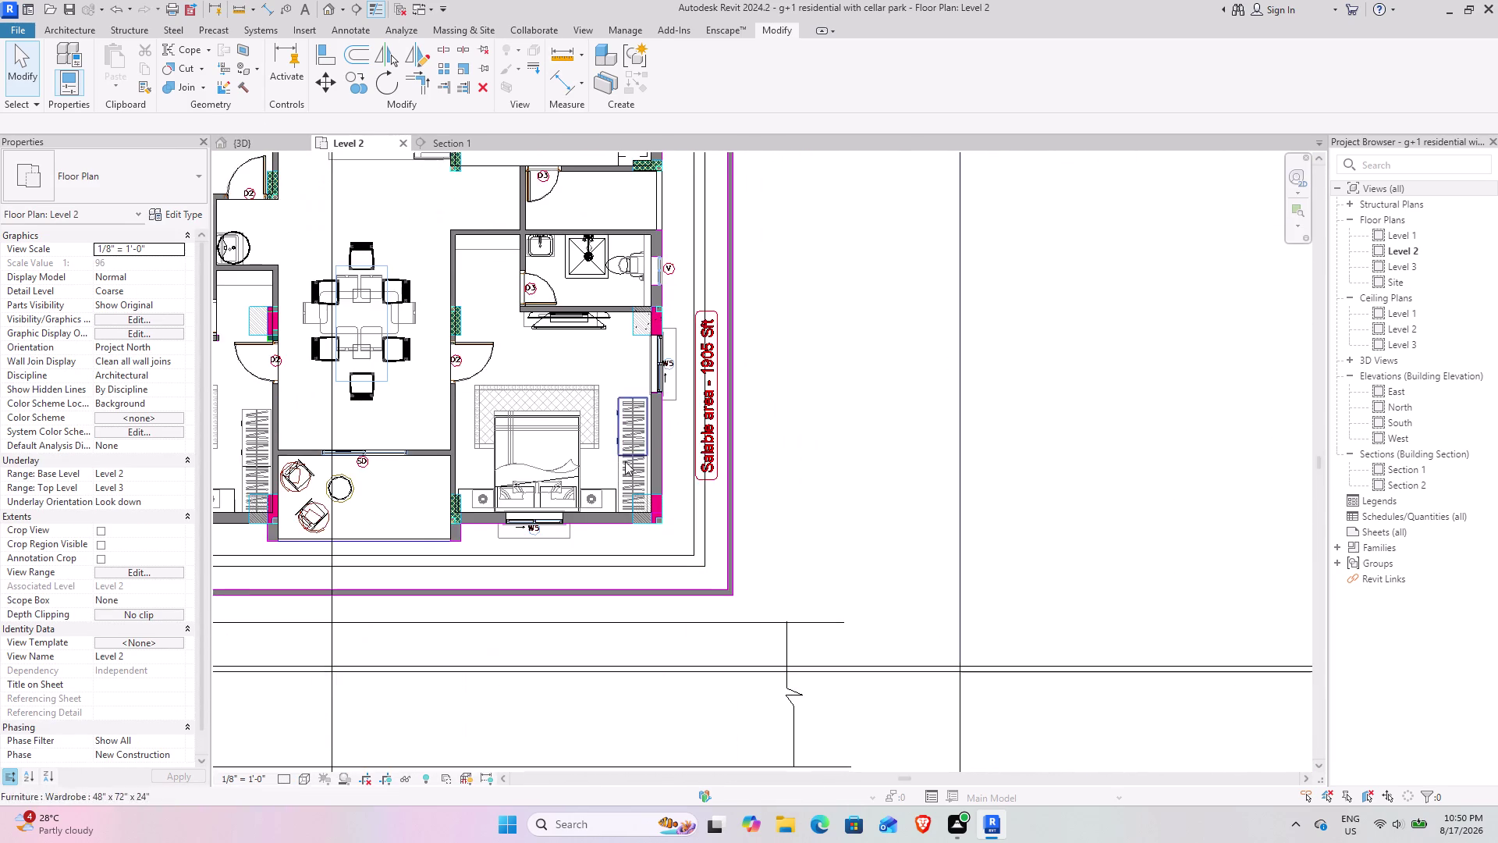
scroll(up, 3)
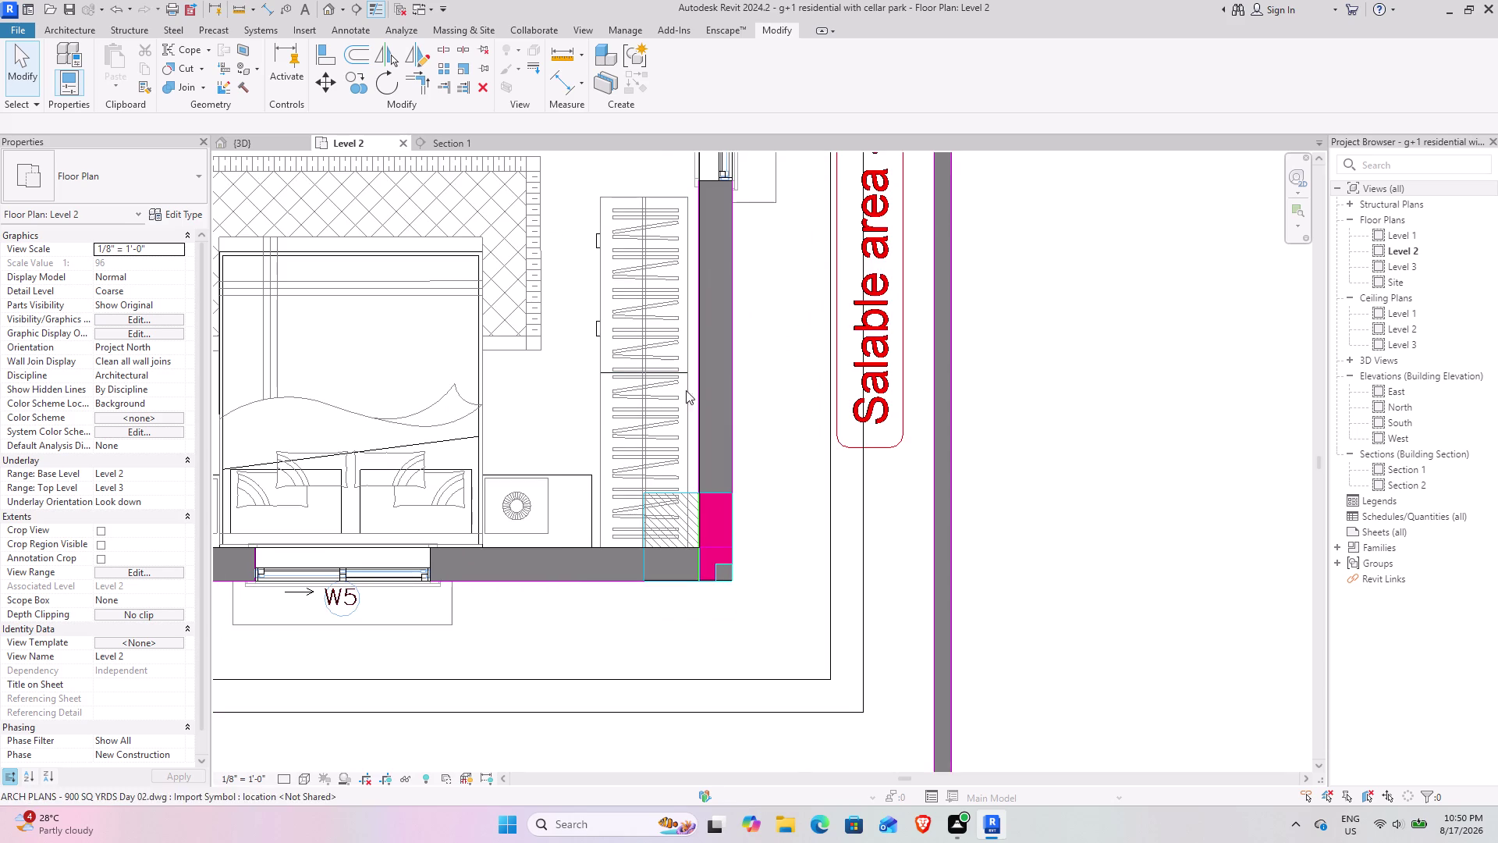
click(83, 28)
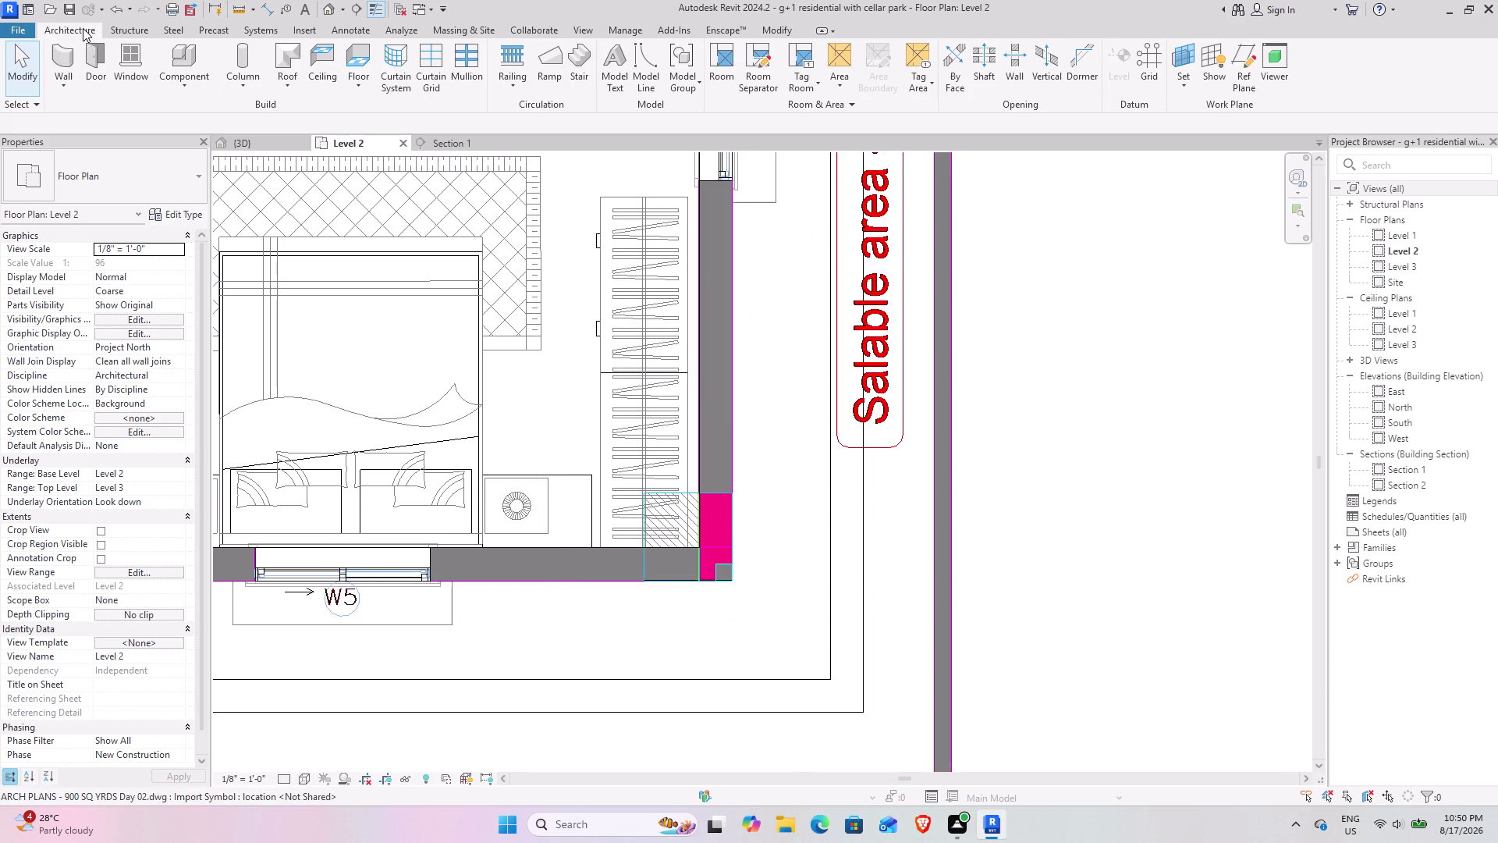
click(204, 58)
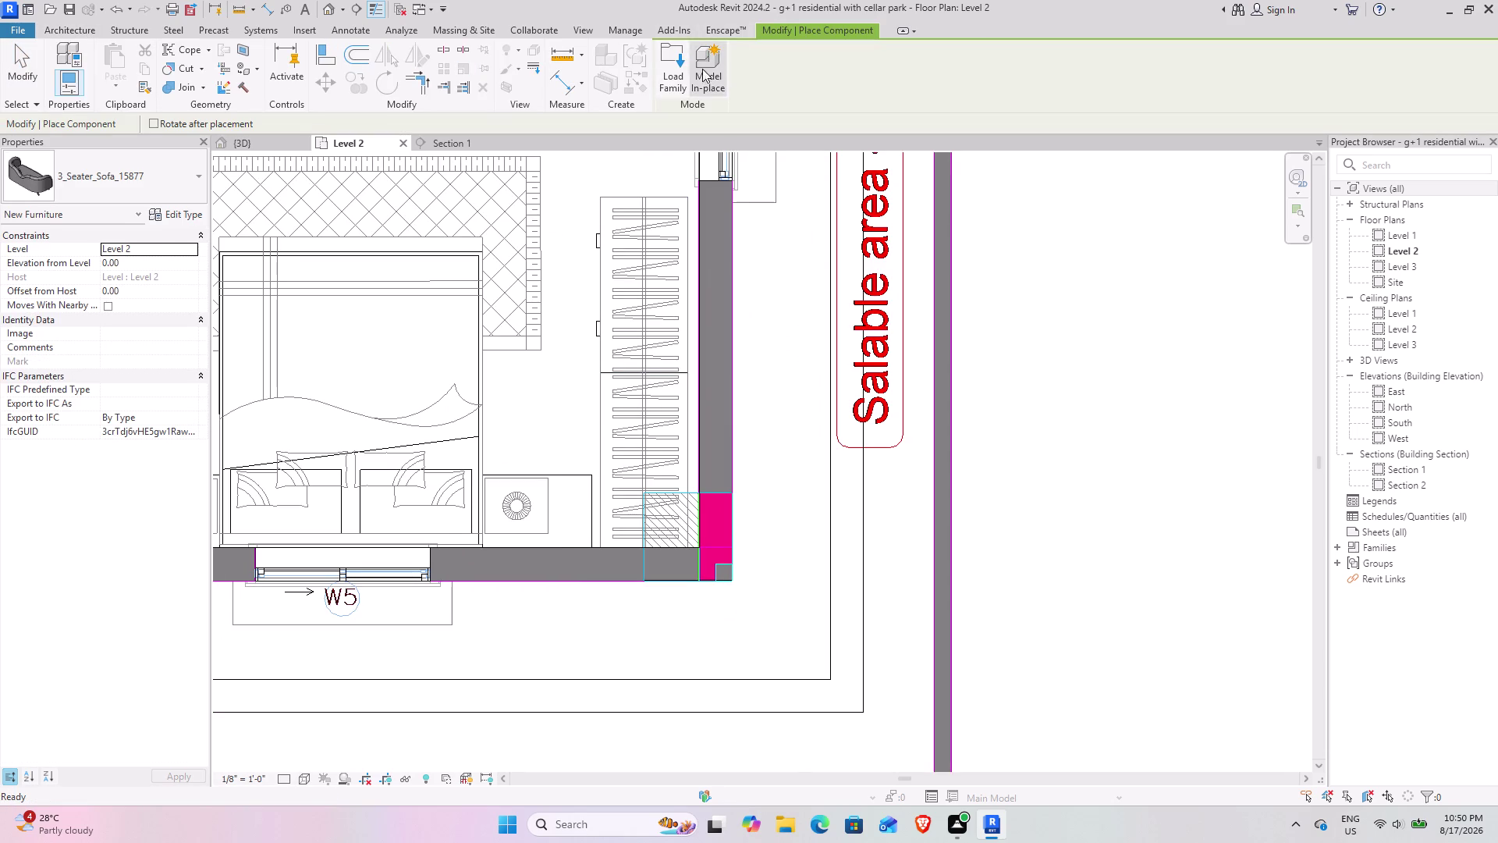
click(666, 63)
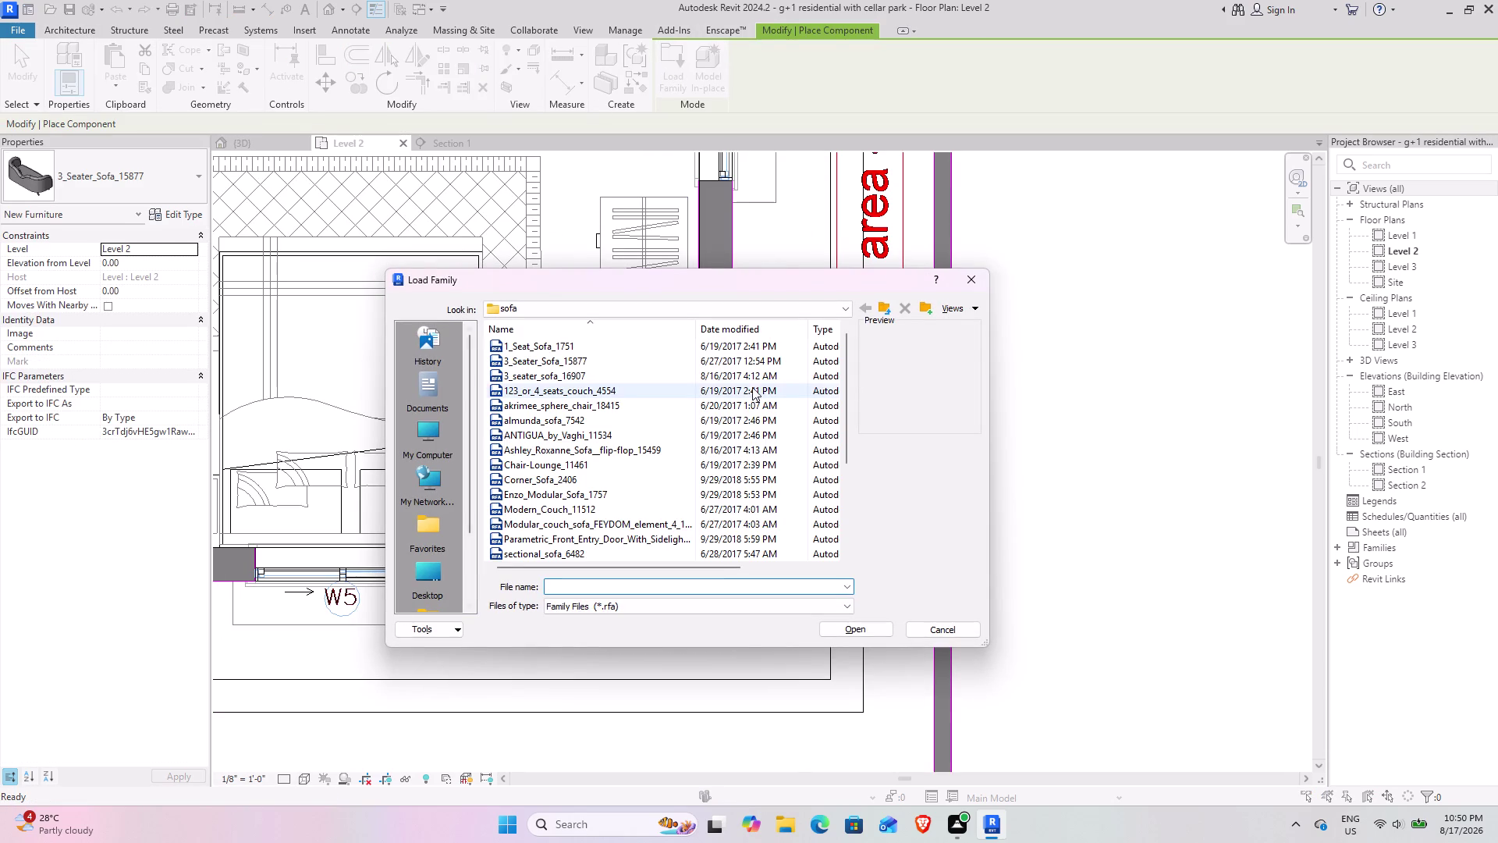
Go up to the family library and browse the cabinet folder.
click(886, 307)
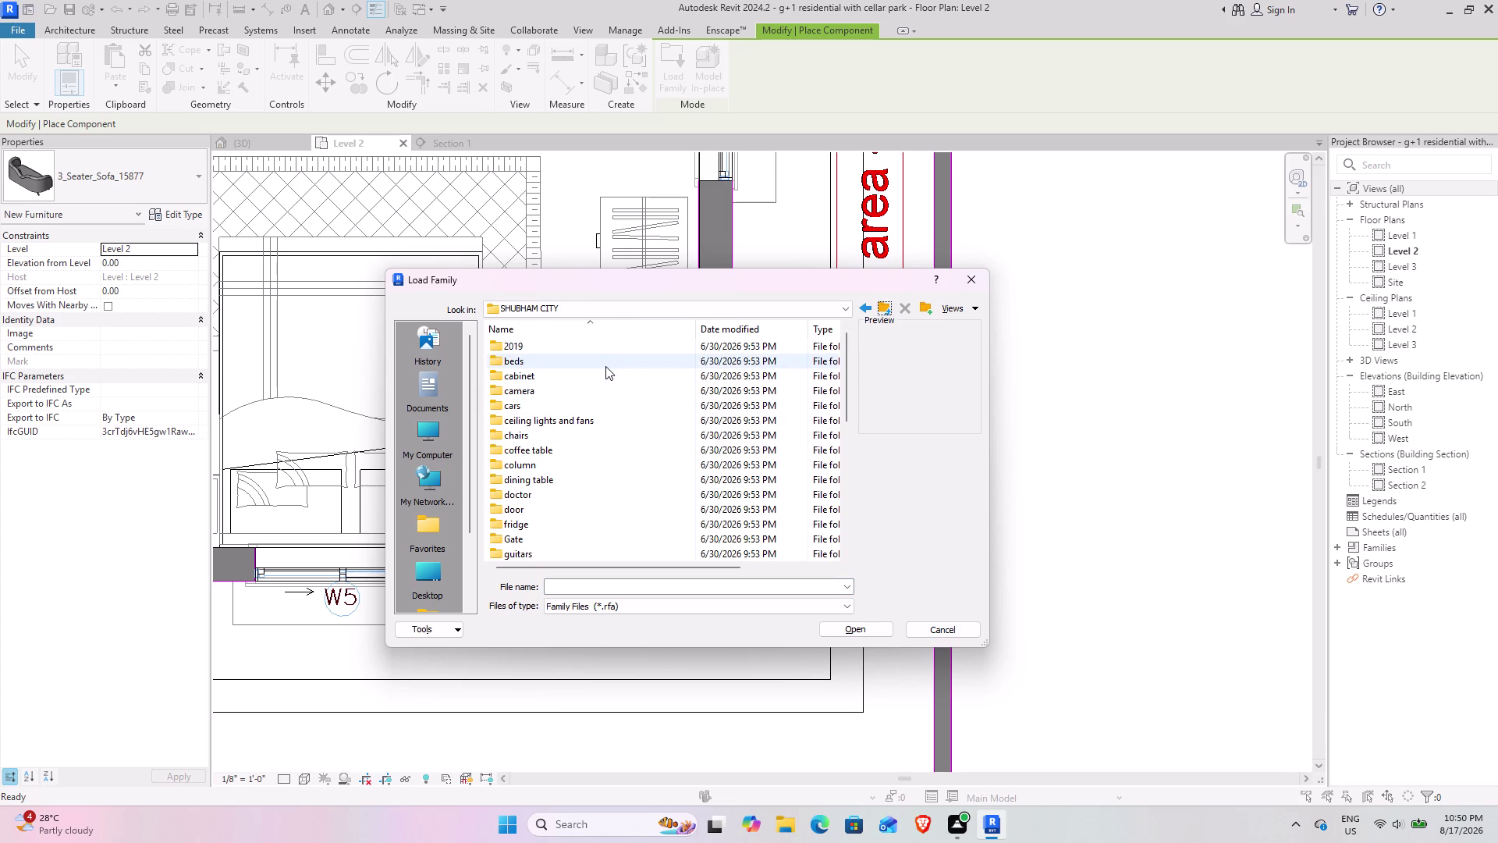
double_click(605, 376)
scroll(up, 3)
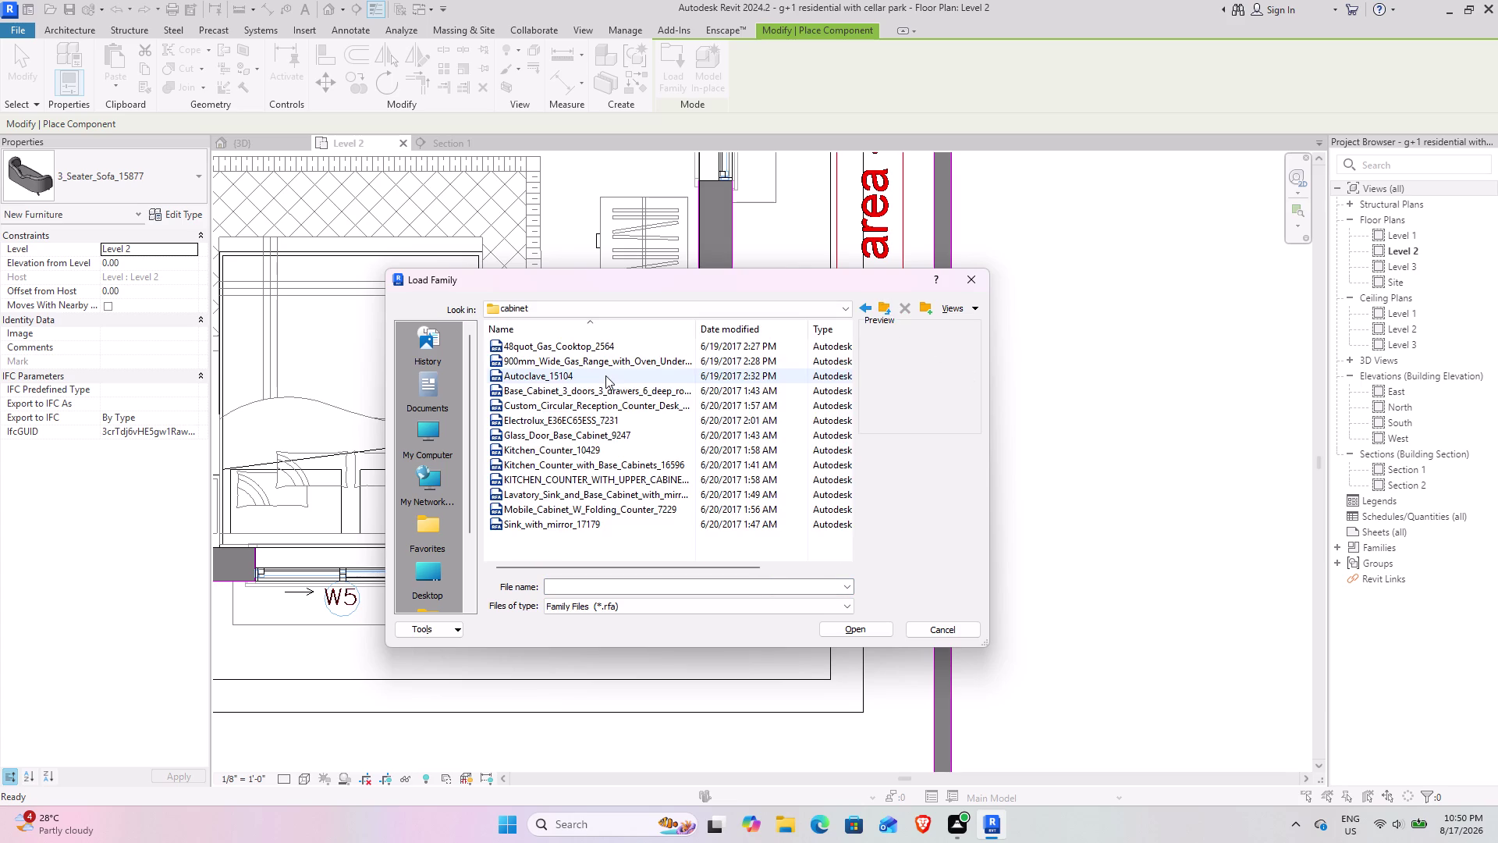
scroll(up, 3)
scroll(up, 3)
scroll(up, 3)
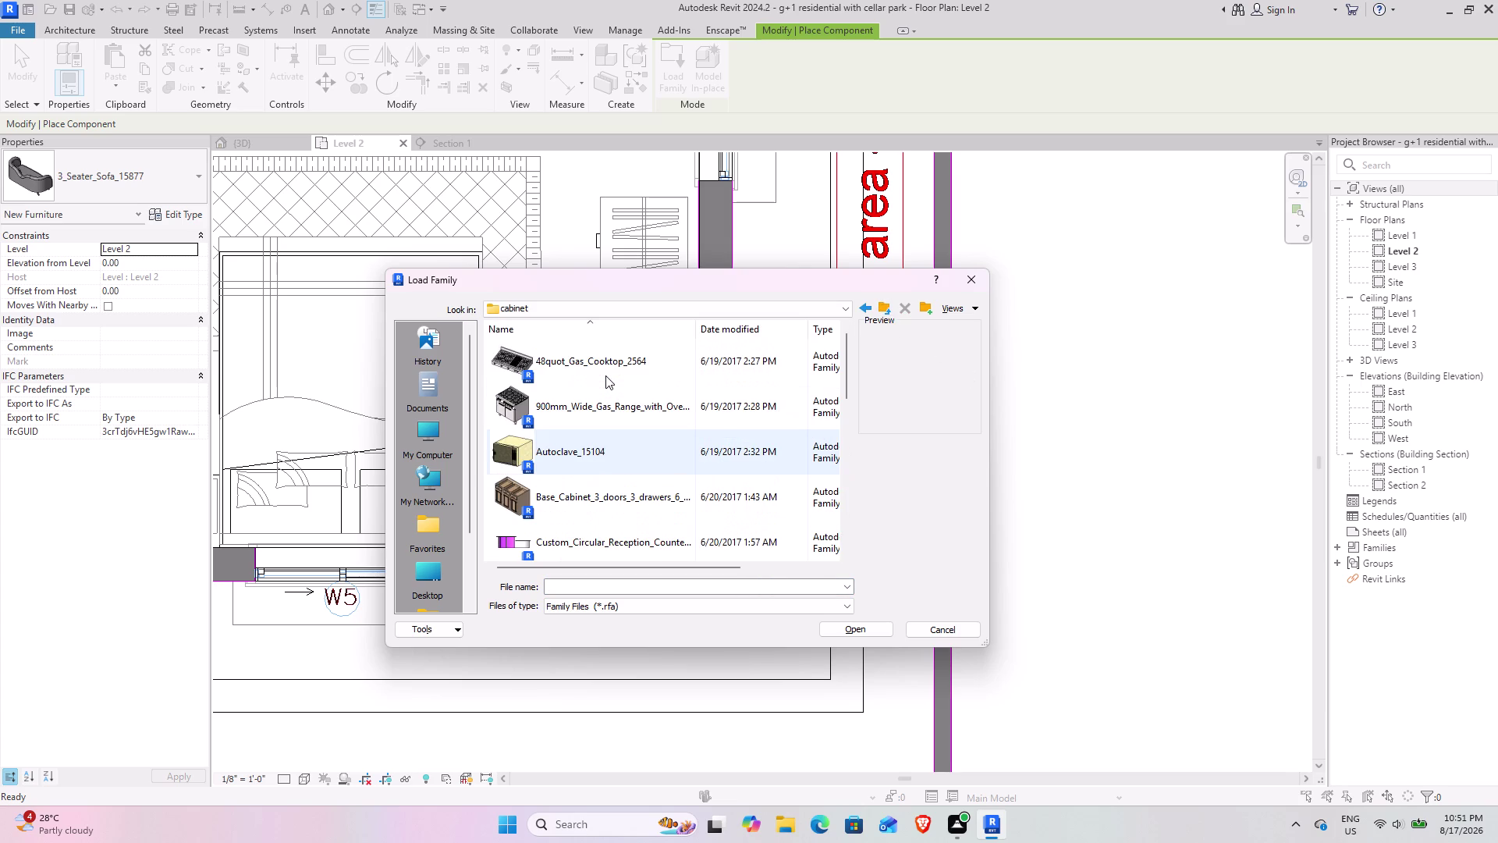
scroll(up, 3)
scroll(down, 3)
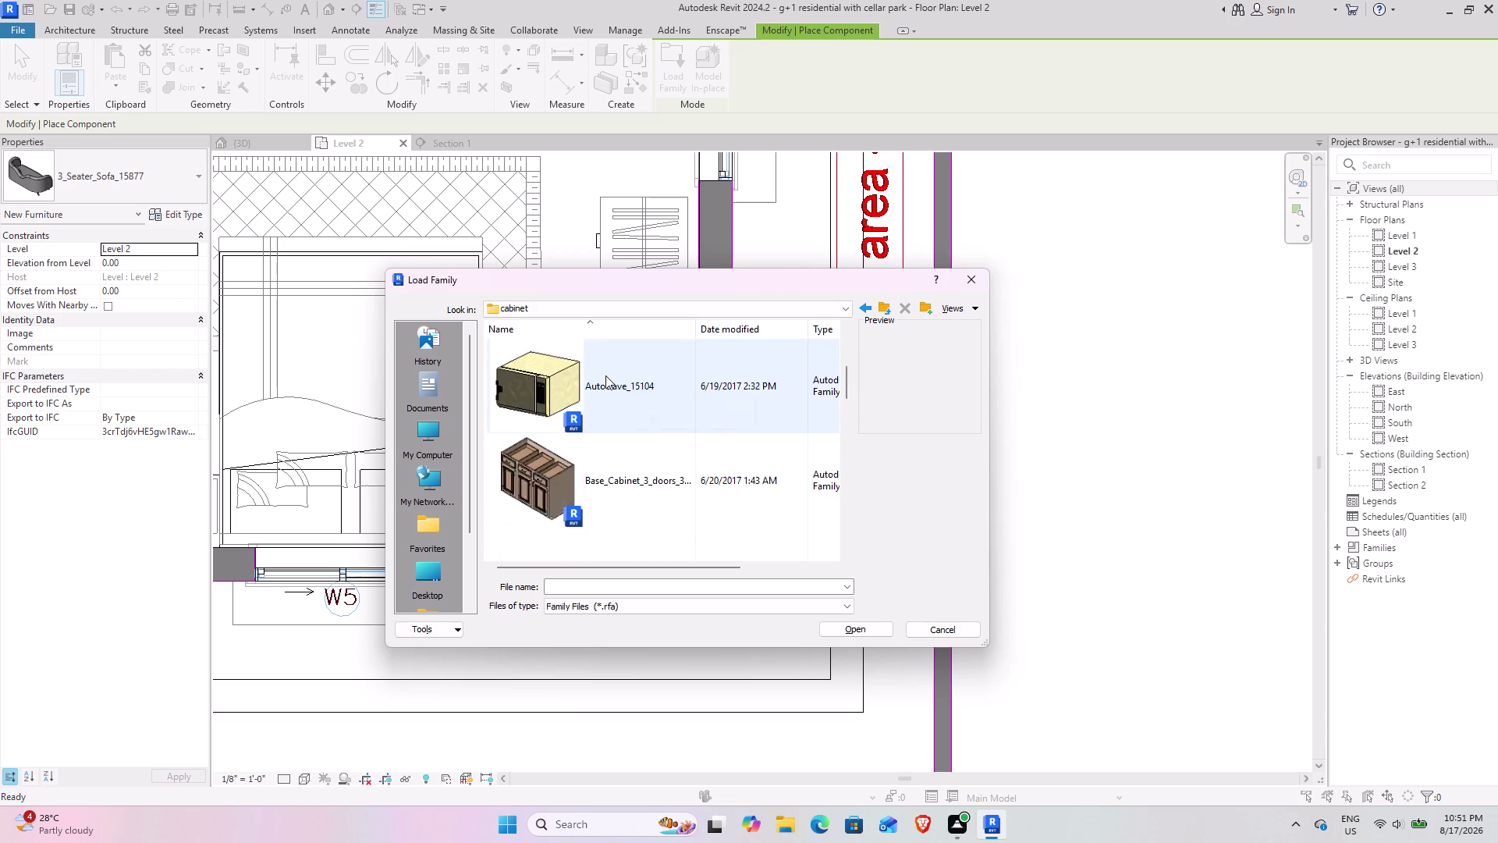
scroll(down, 3)
scroll(down, 3)
scroll(down, 3)
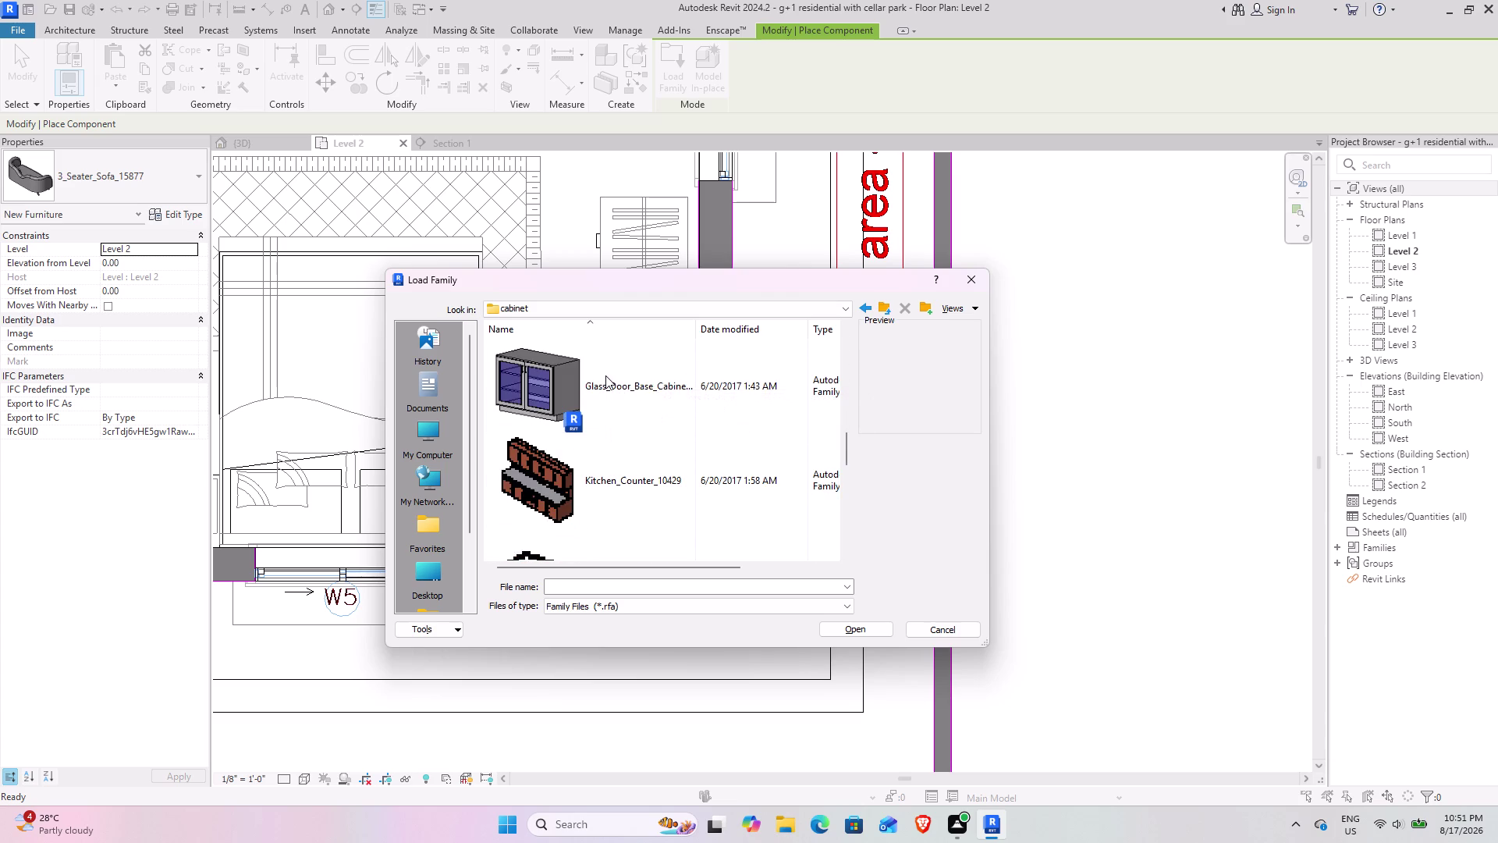
scroll(down, 3)
scroll(down, 3)
scroll(down, 3)
scroll(down, 3)
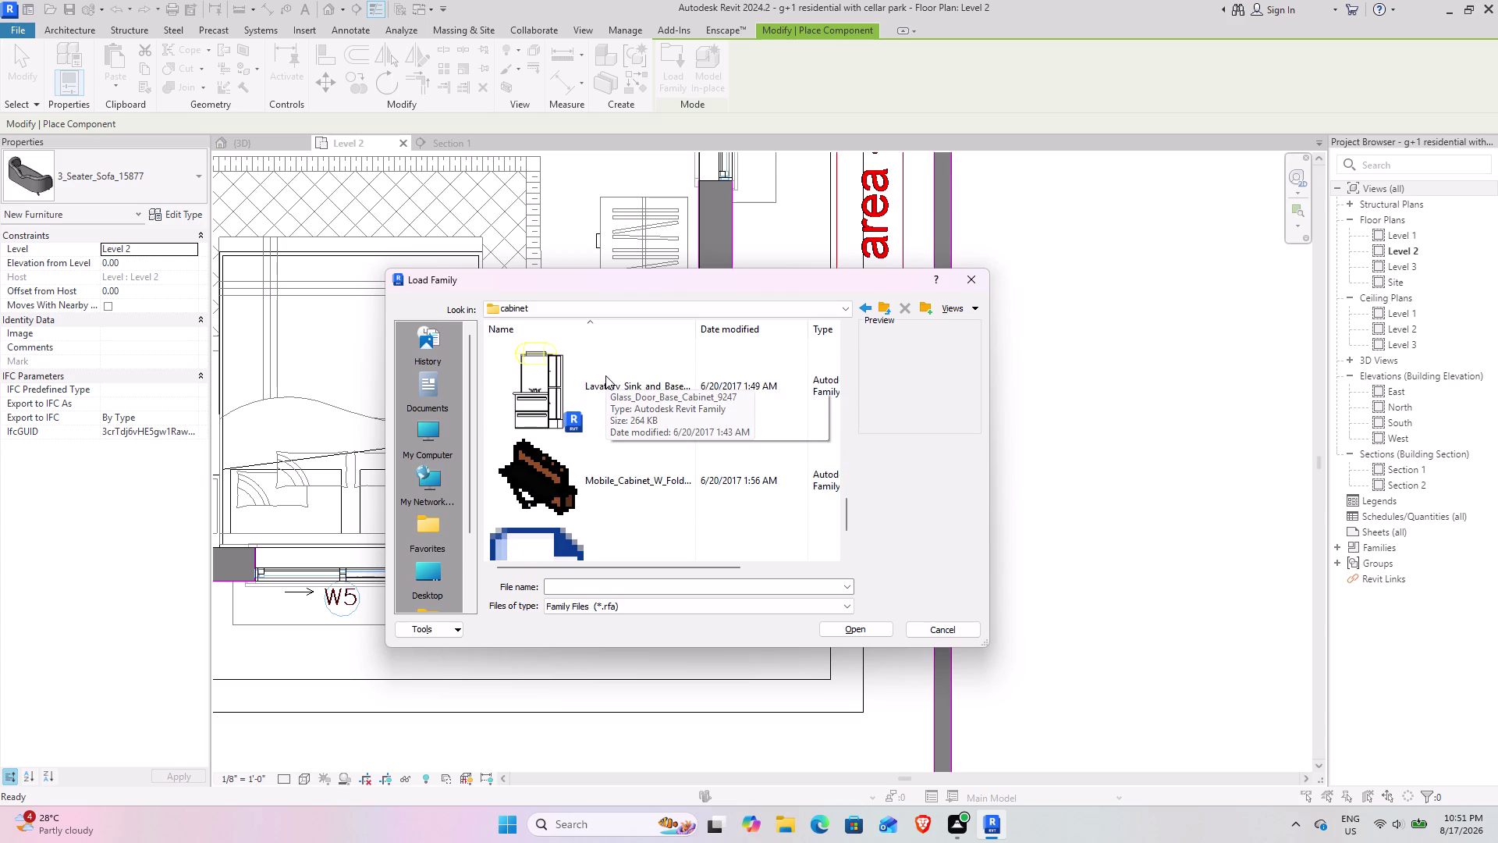
scroll(down, 3)
scroll(up, 3)
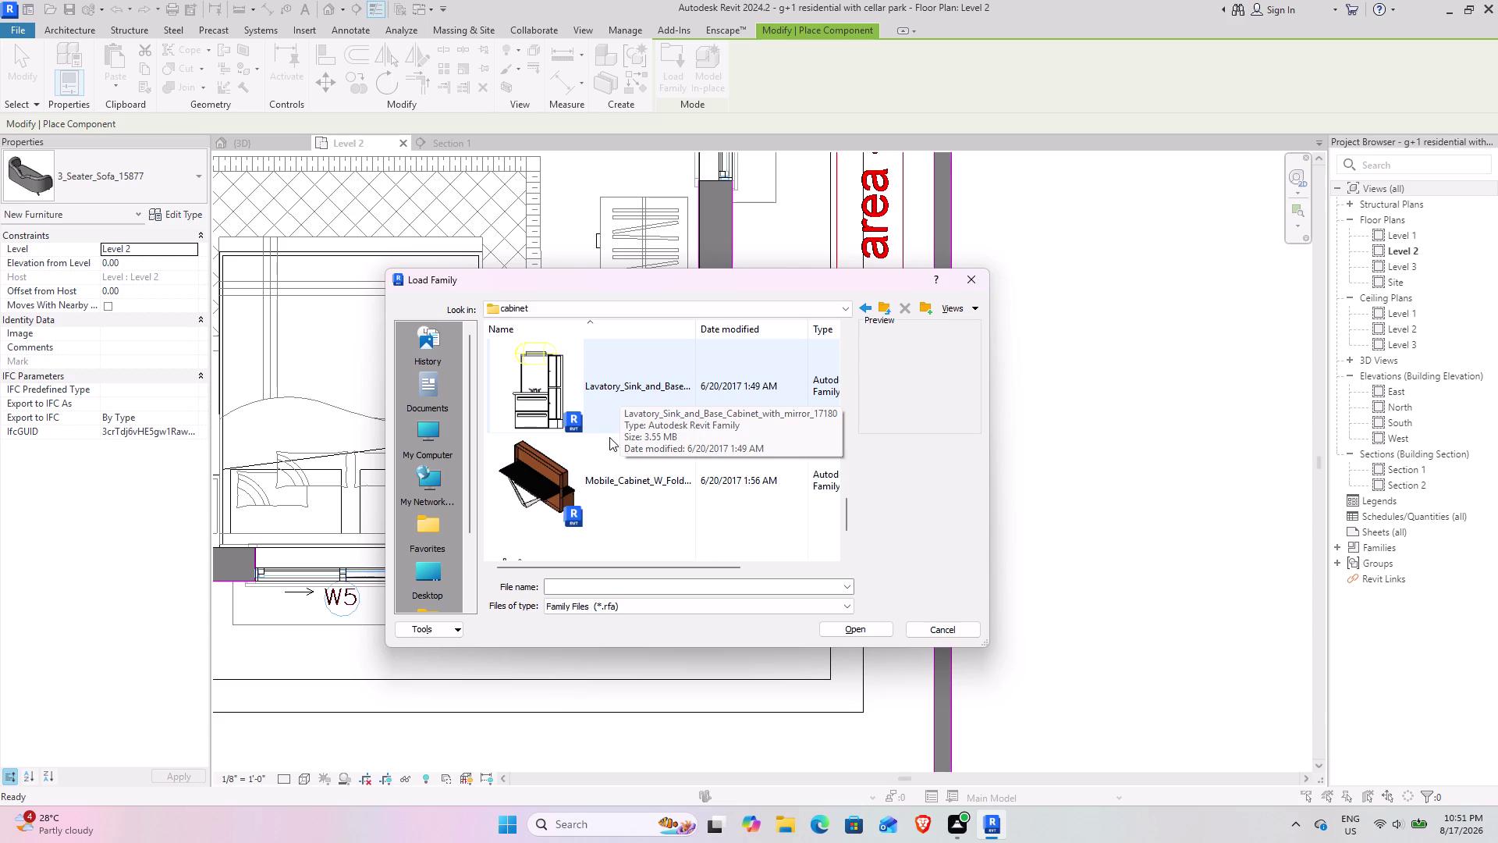
scroll(down, 3)
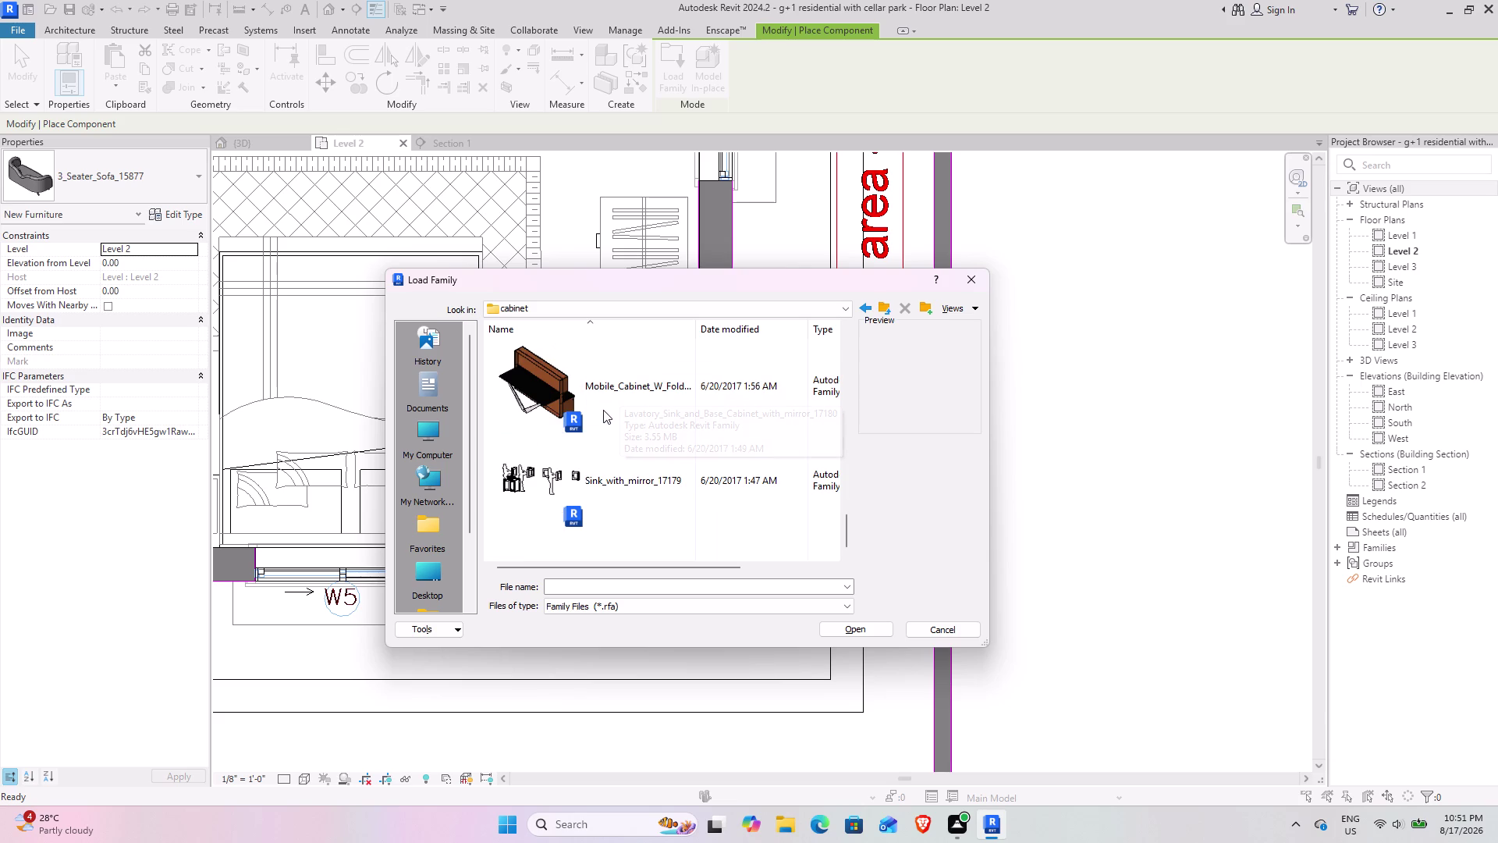
scroll(down, 3)
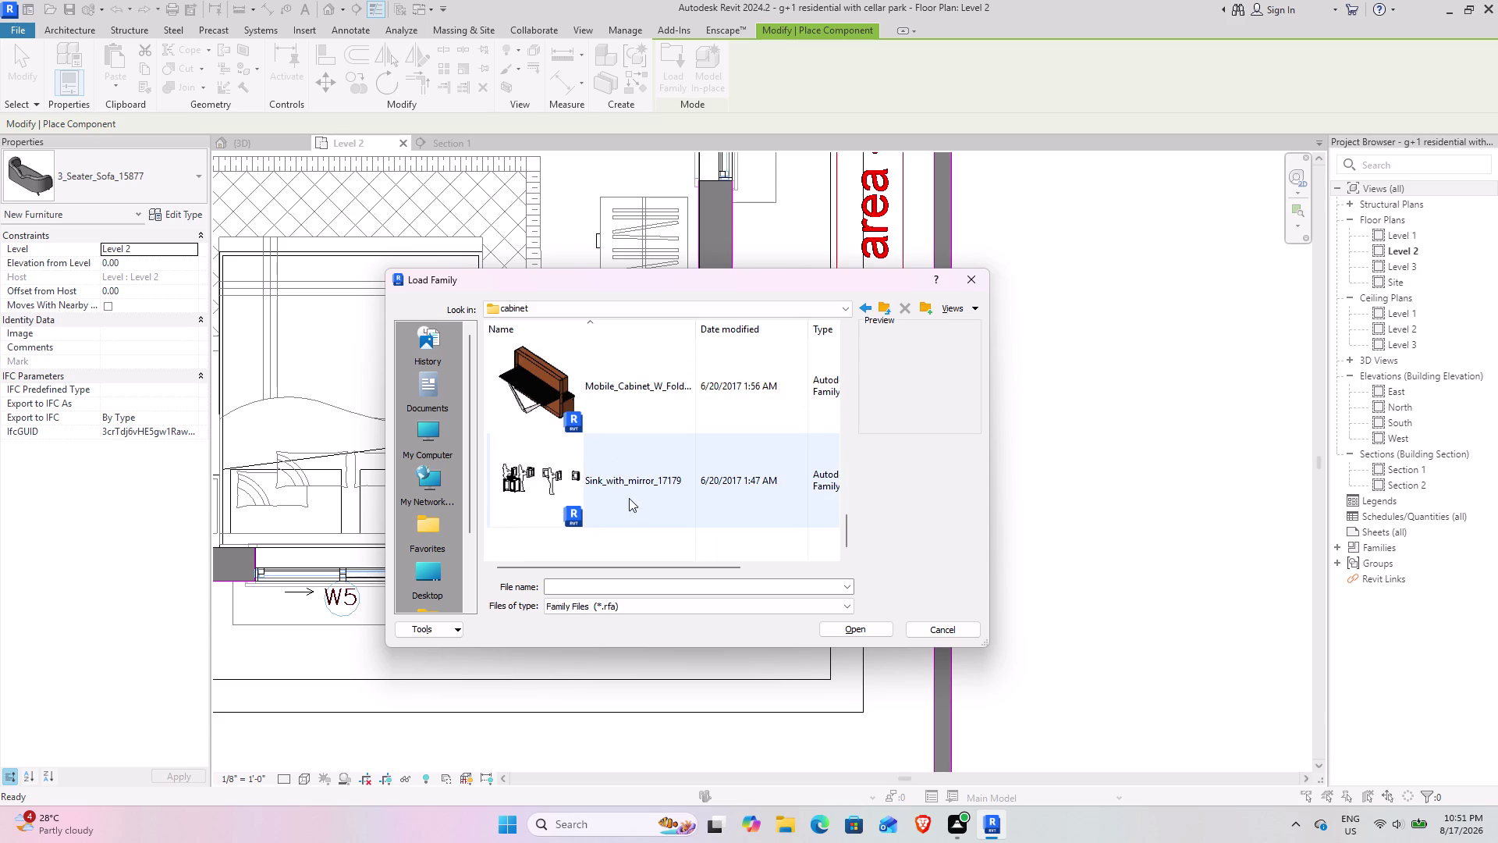
Load the 1Wardrobe_6271 family from the storage folder.
click(880, 310)
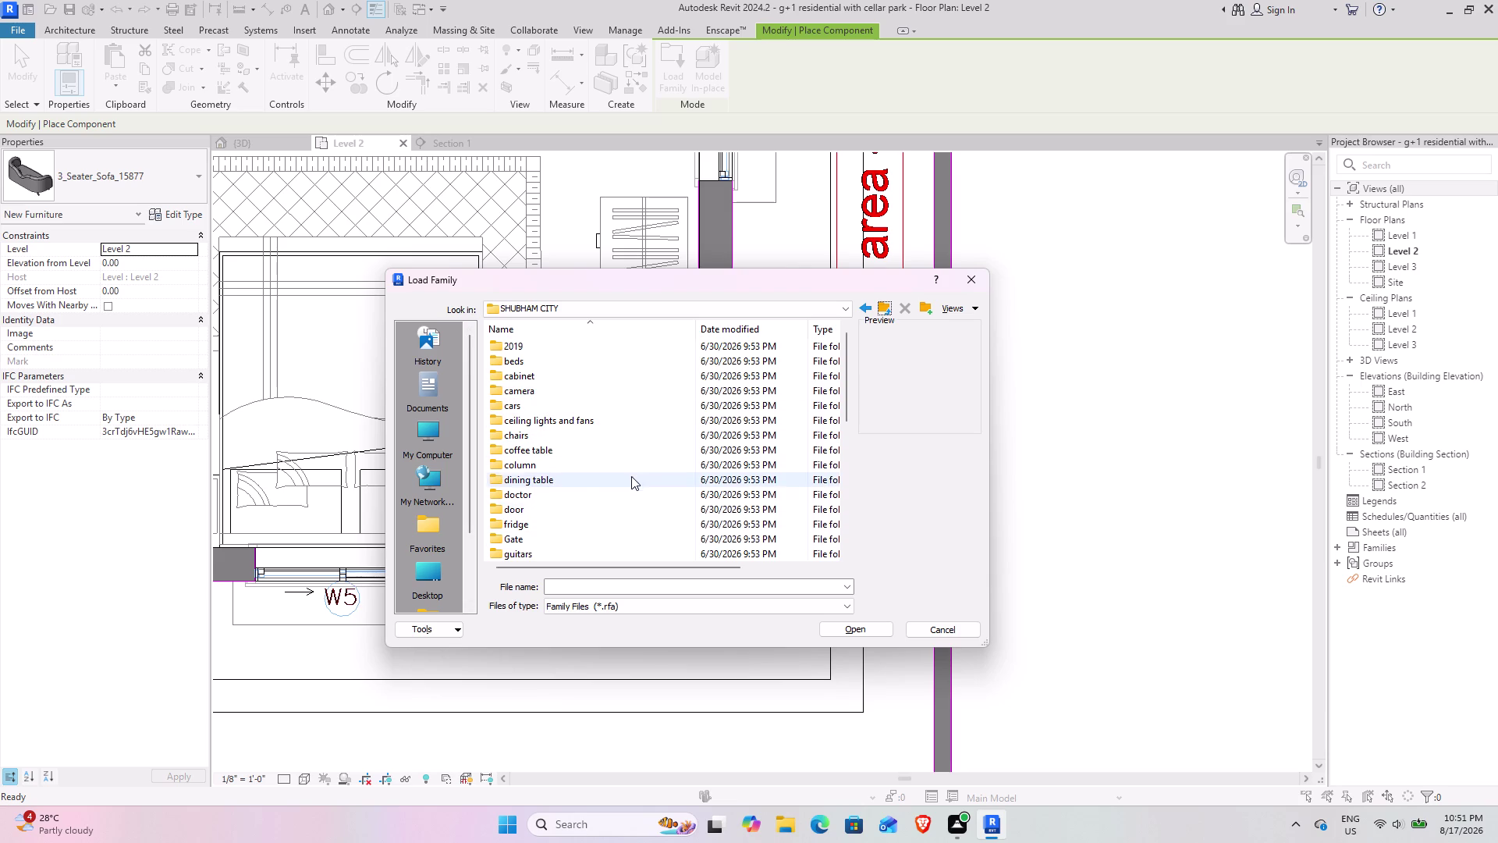
scroll(down, 3)
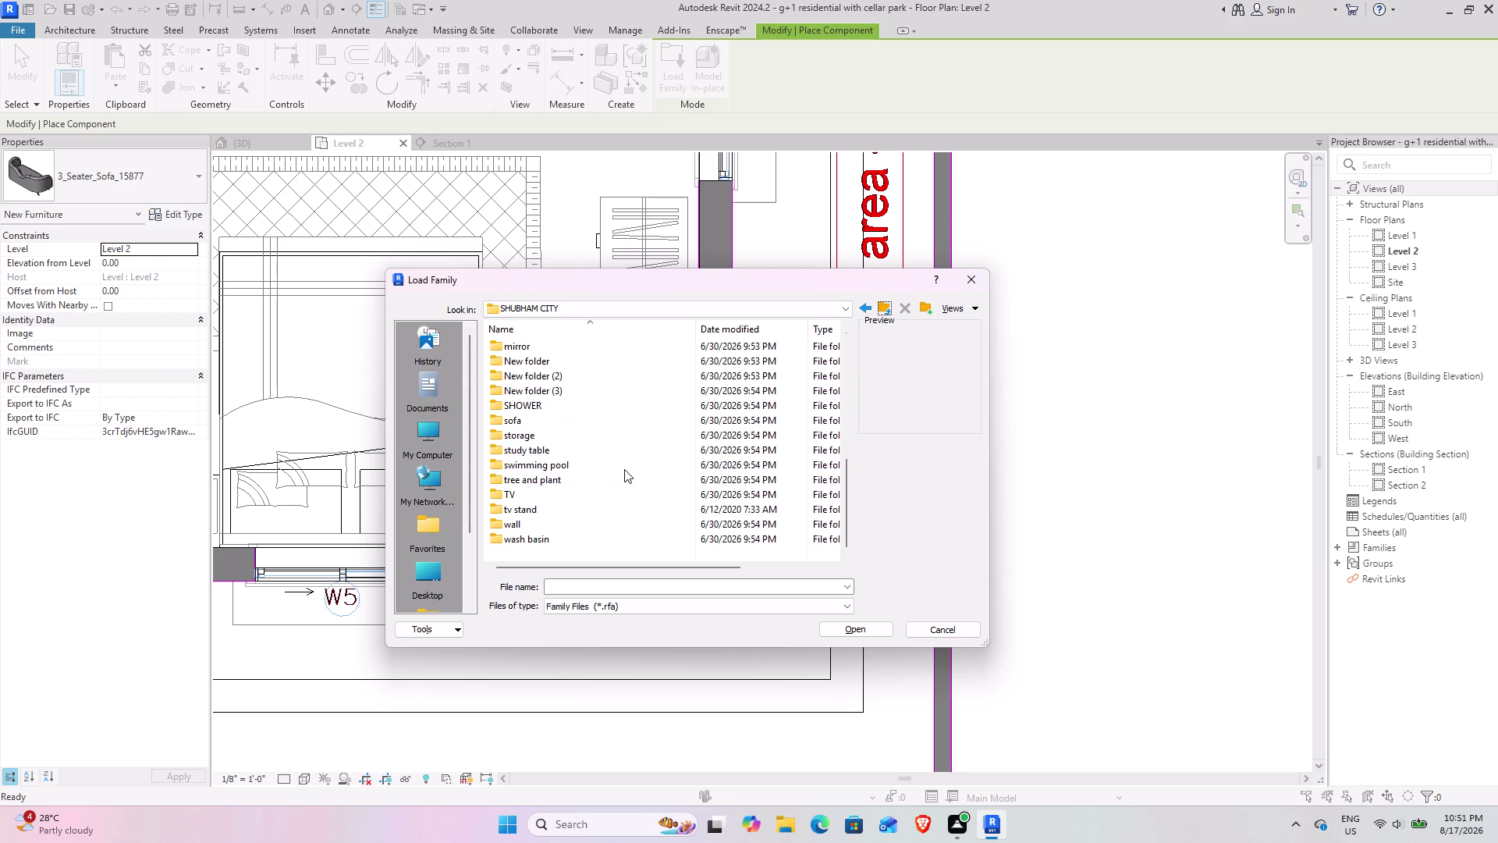
double_click(587, 442)
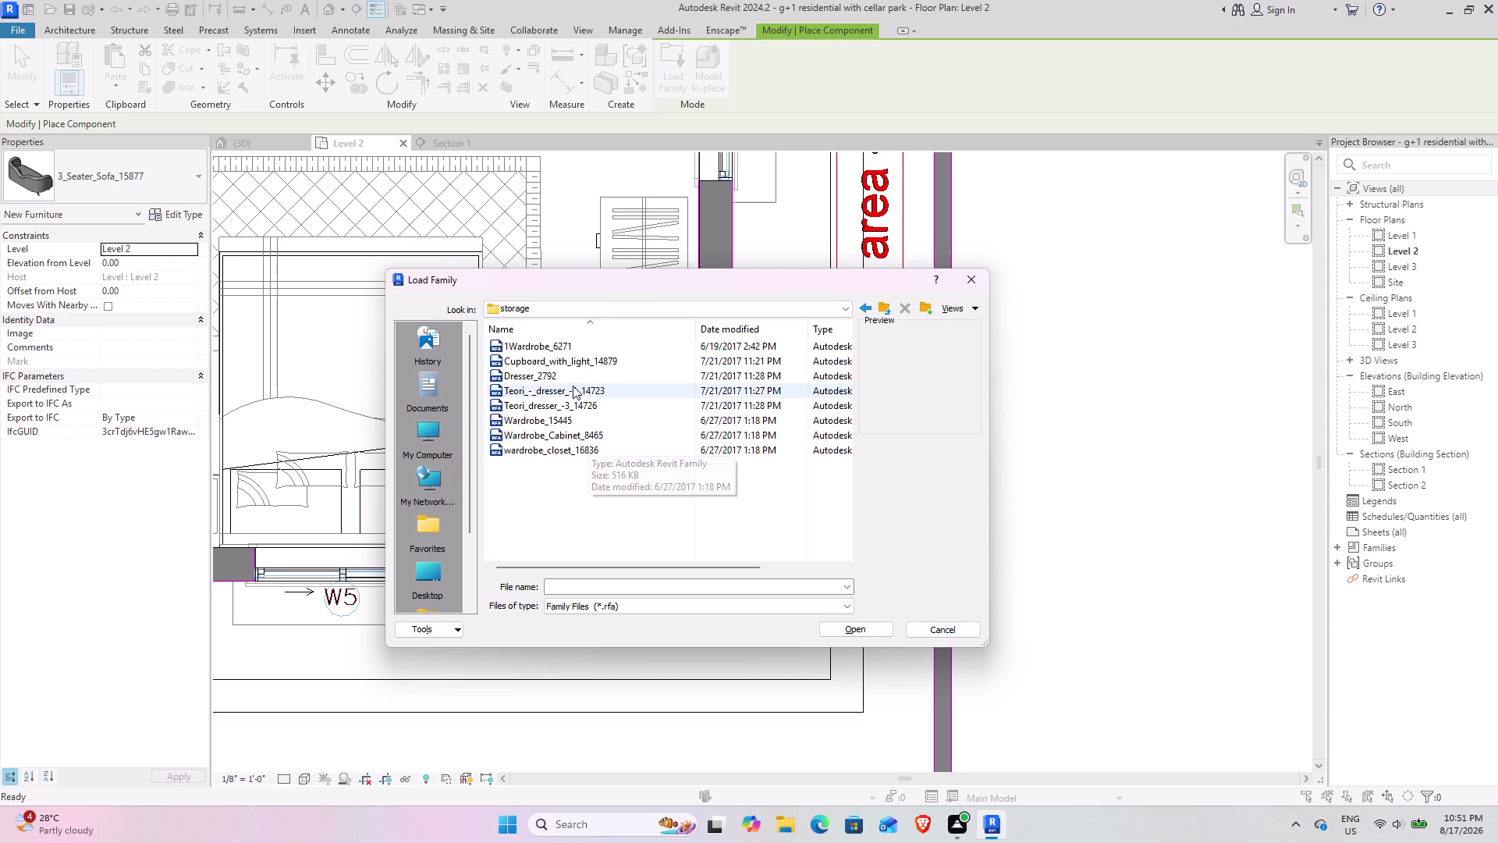
scroll(up, 3)
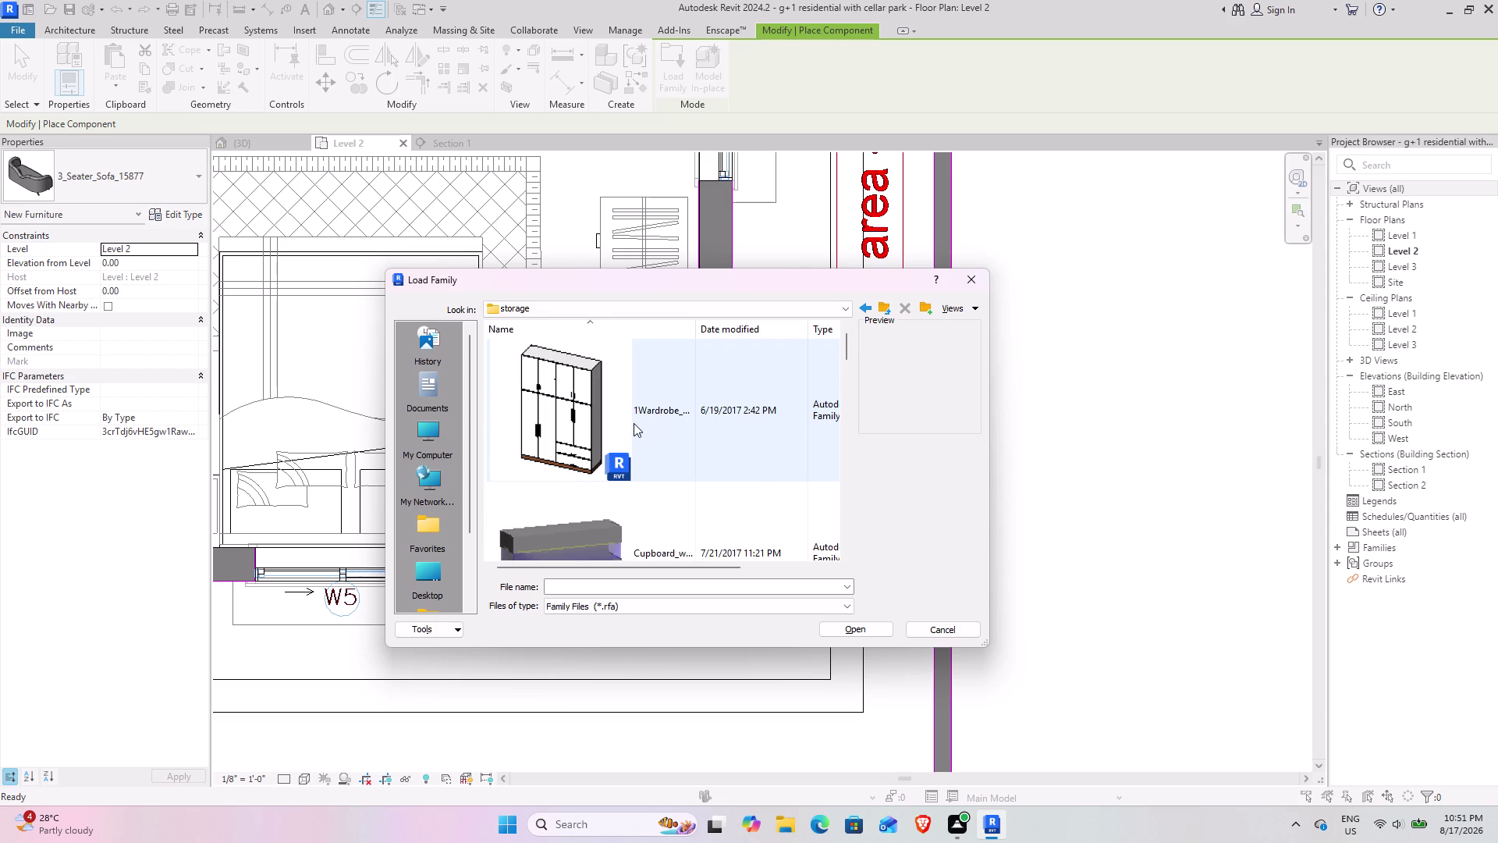
click(634, 422)
click(861, 632)
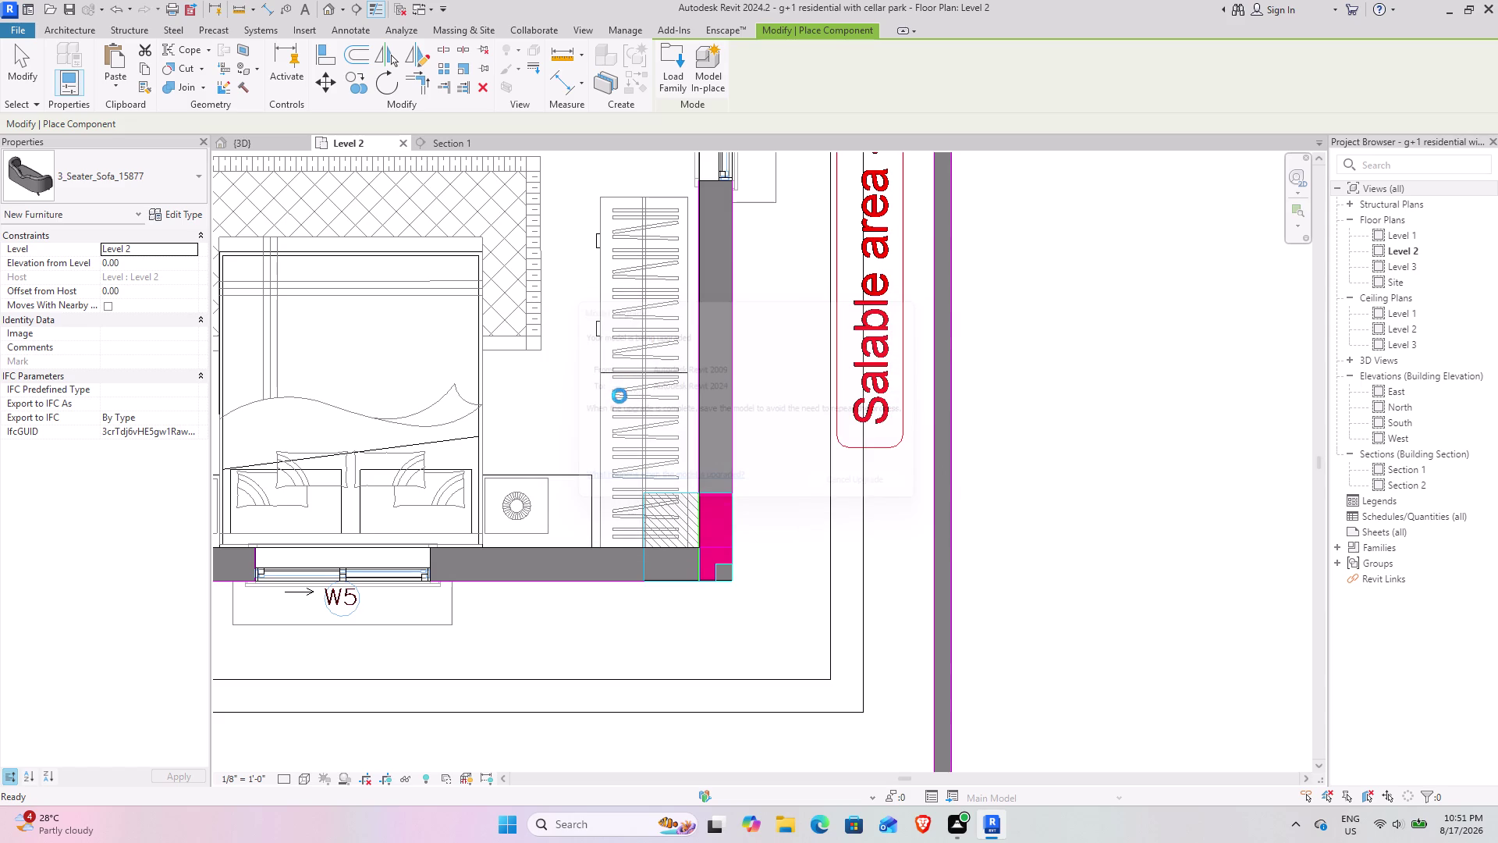
Rotate the 1Wardrobe_6271 preview, place it on the right bedroom wall, and end placement.
key(space)
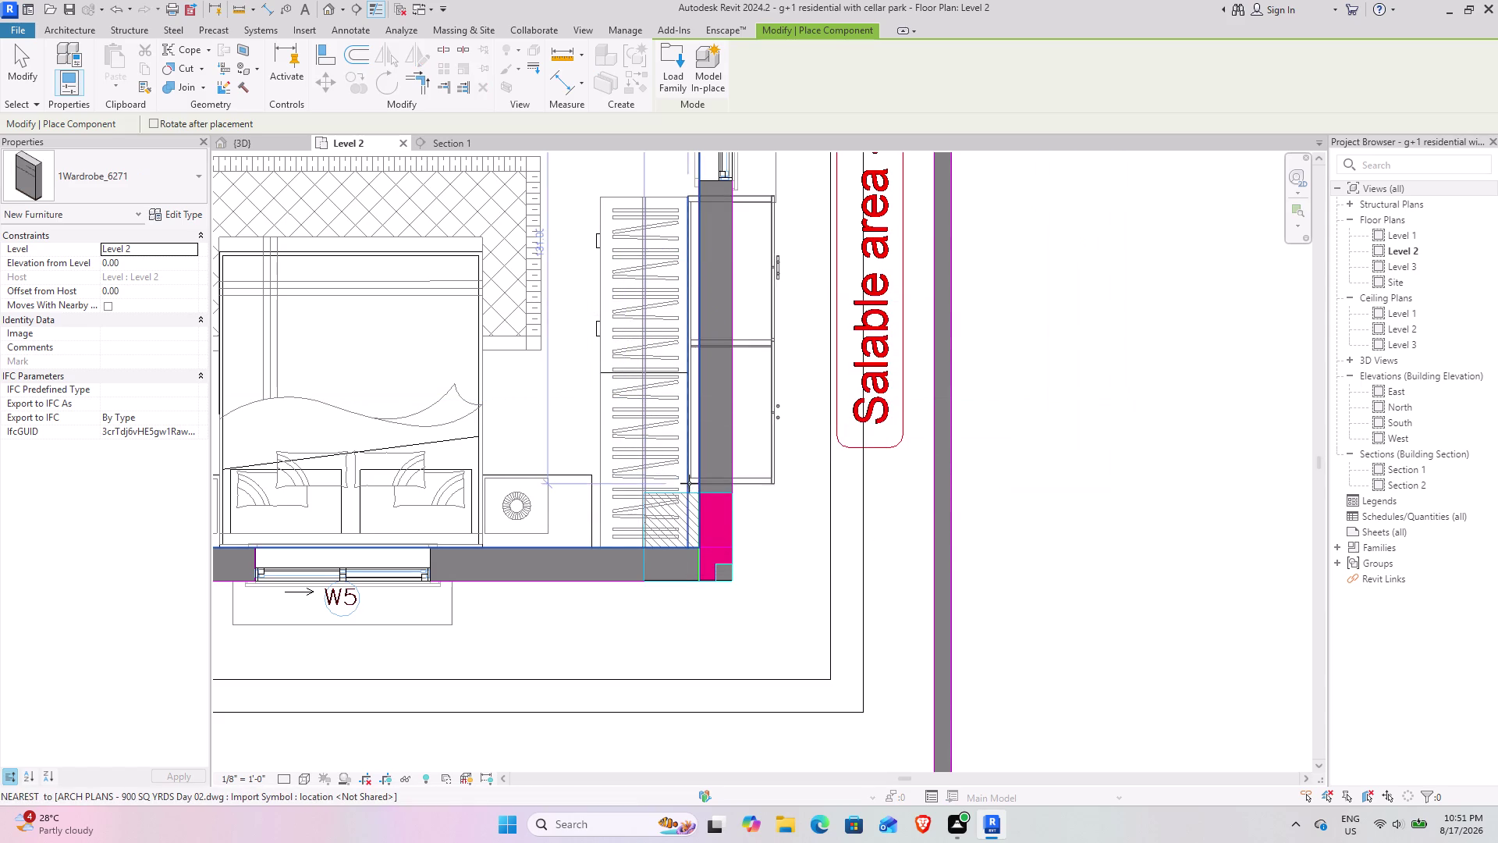
key(space)
key(space)
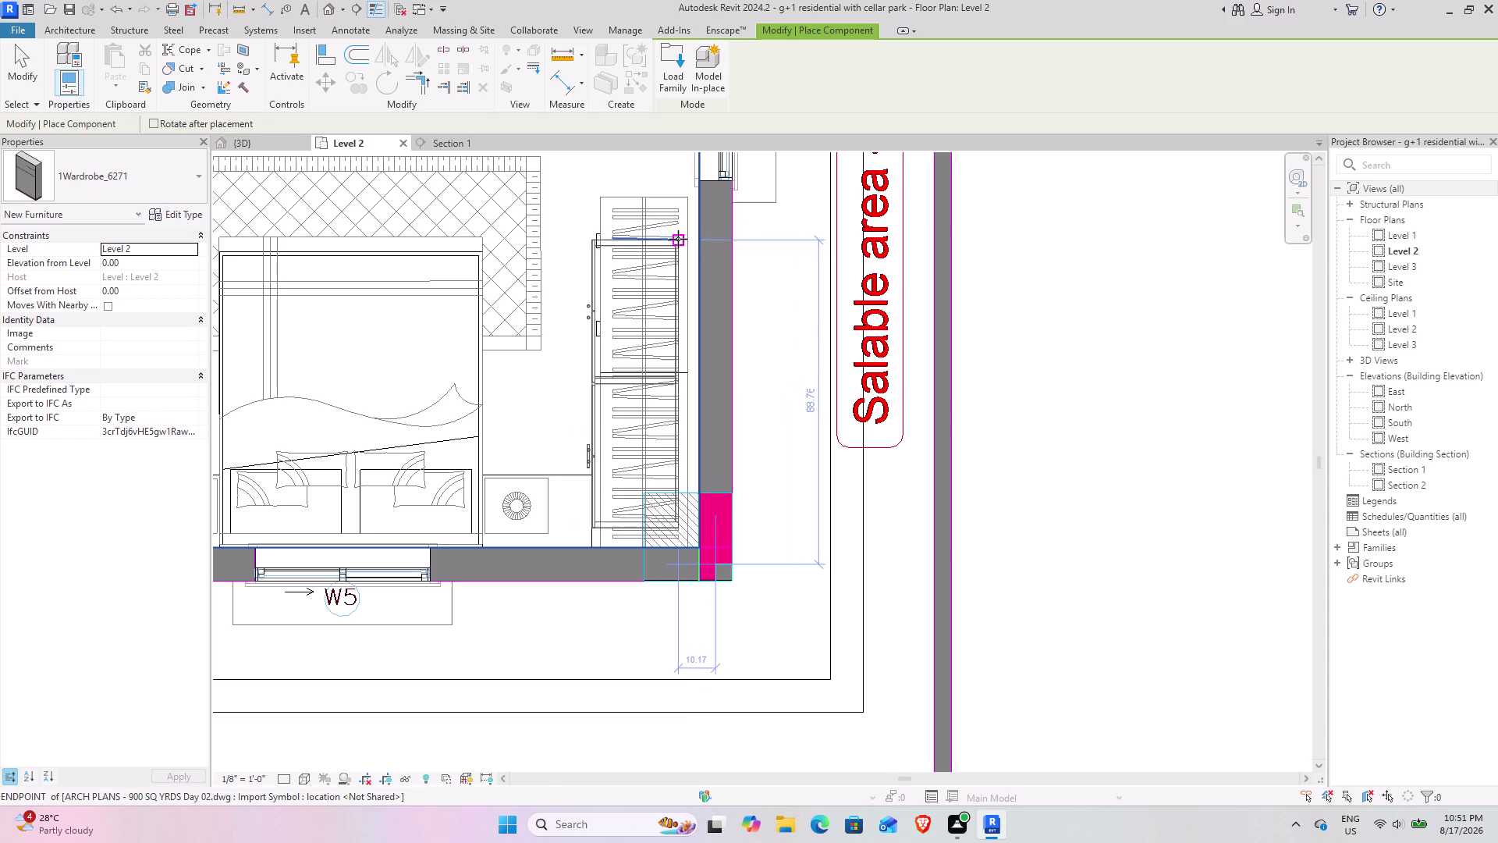
click(689, 241)
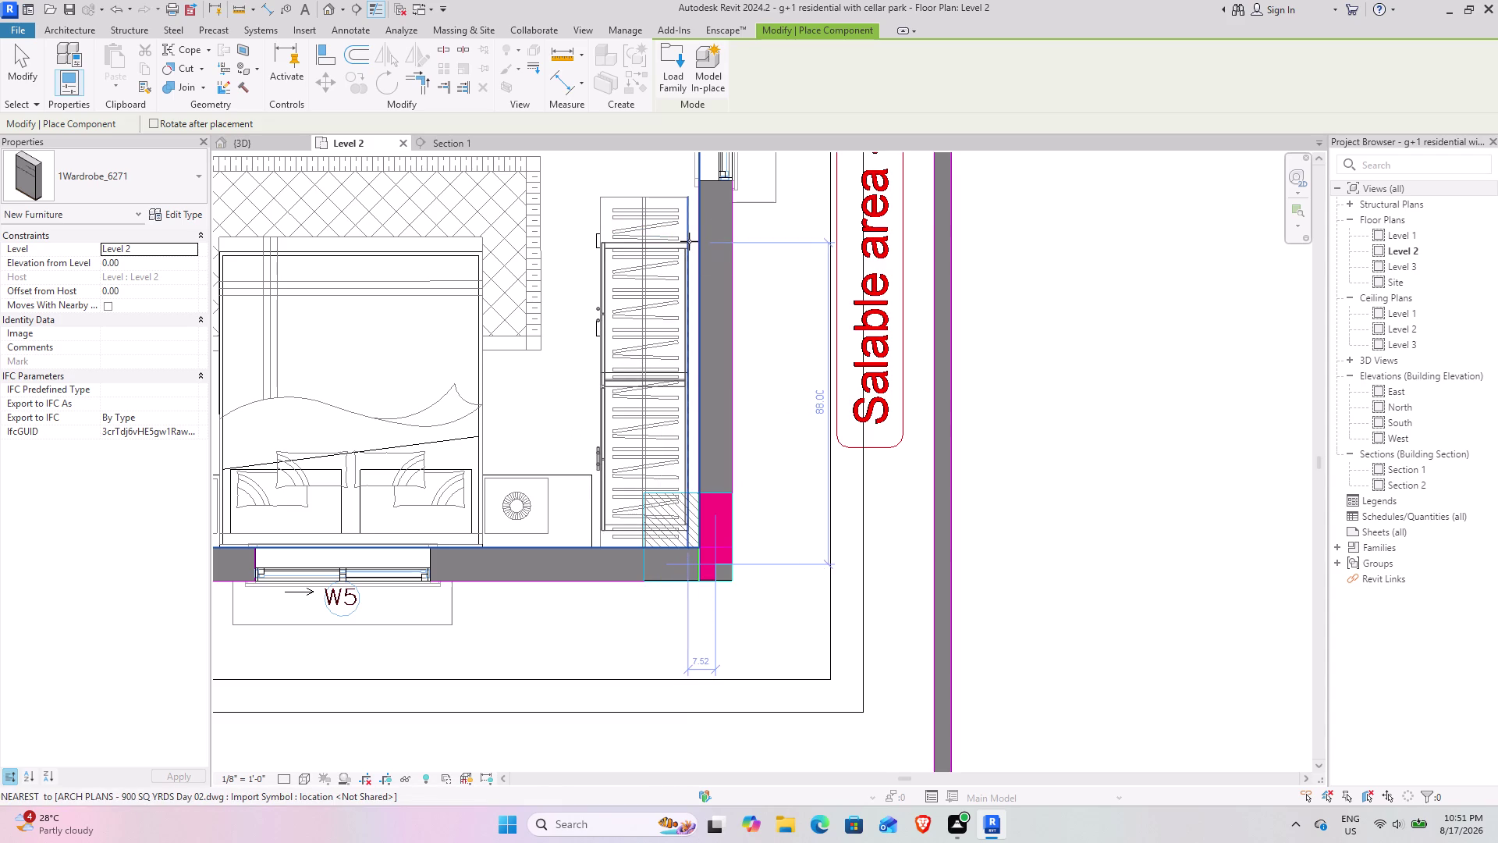
click(31, 56)
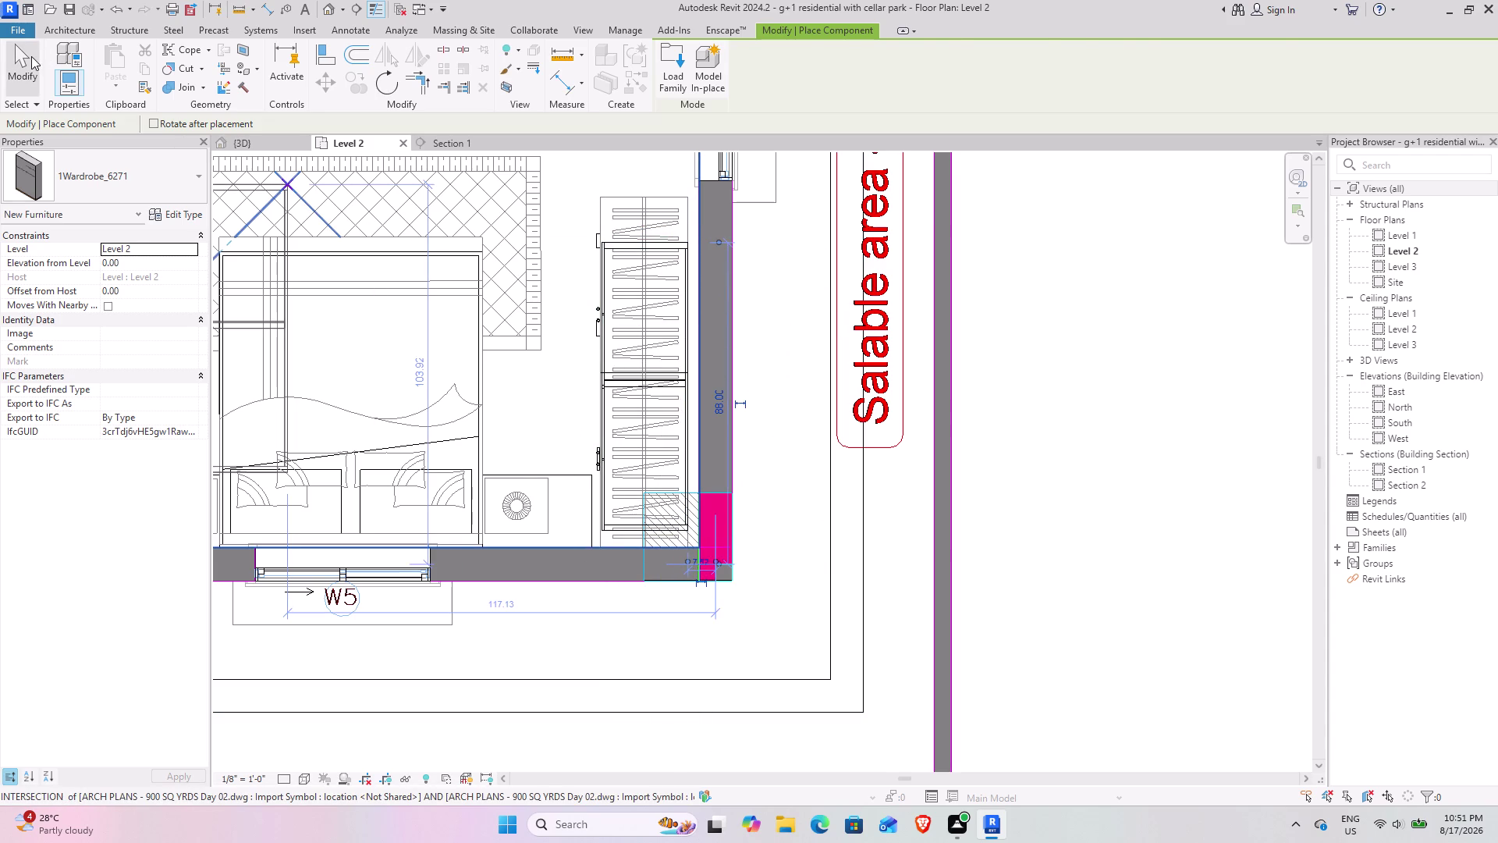
click(624, 200)
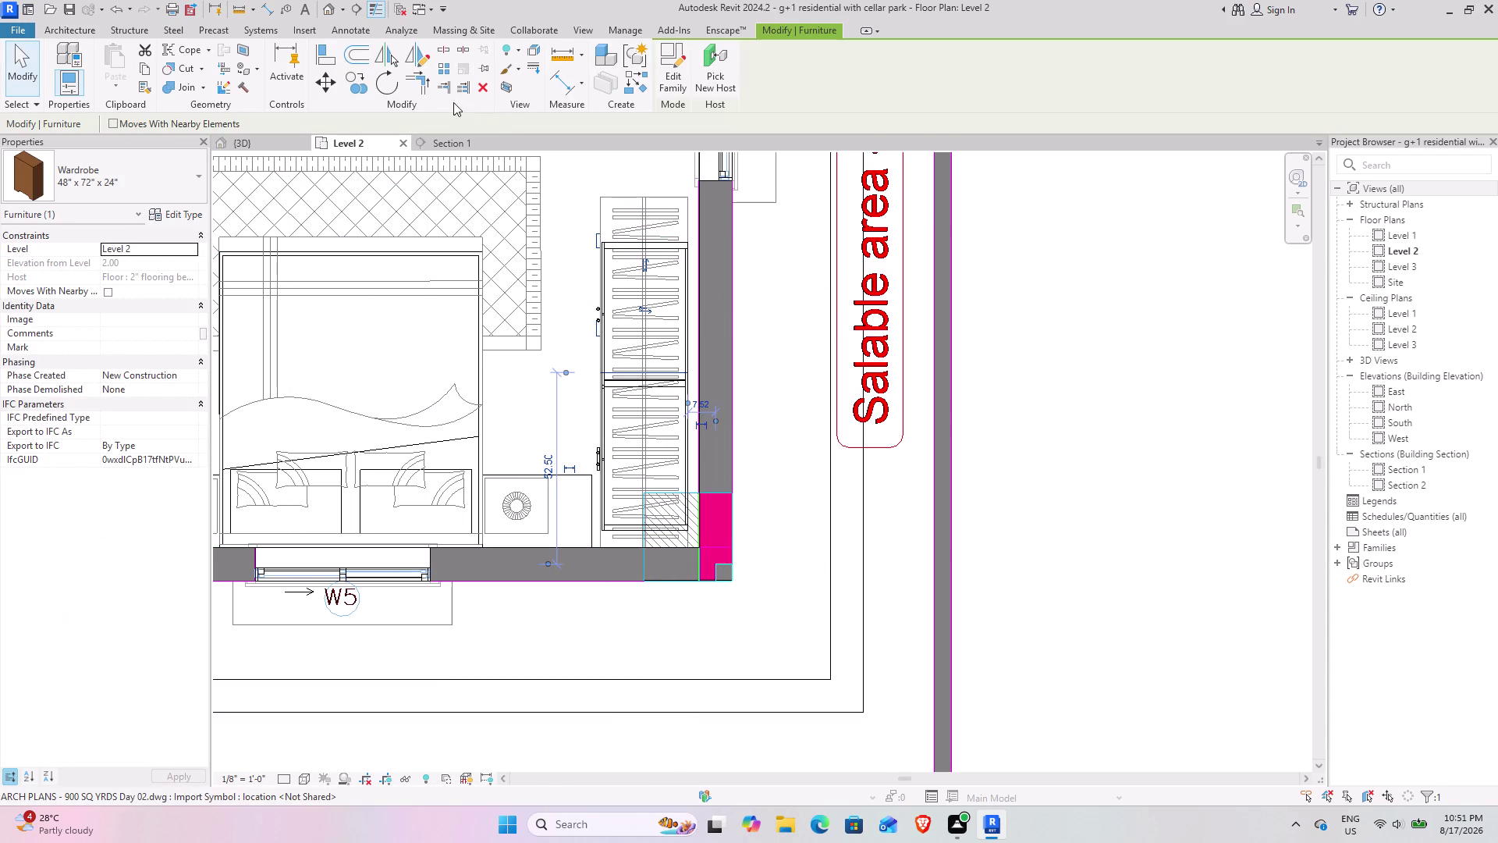
click(481, 93)
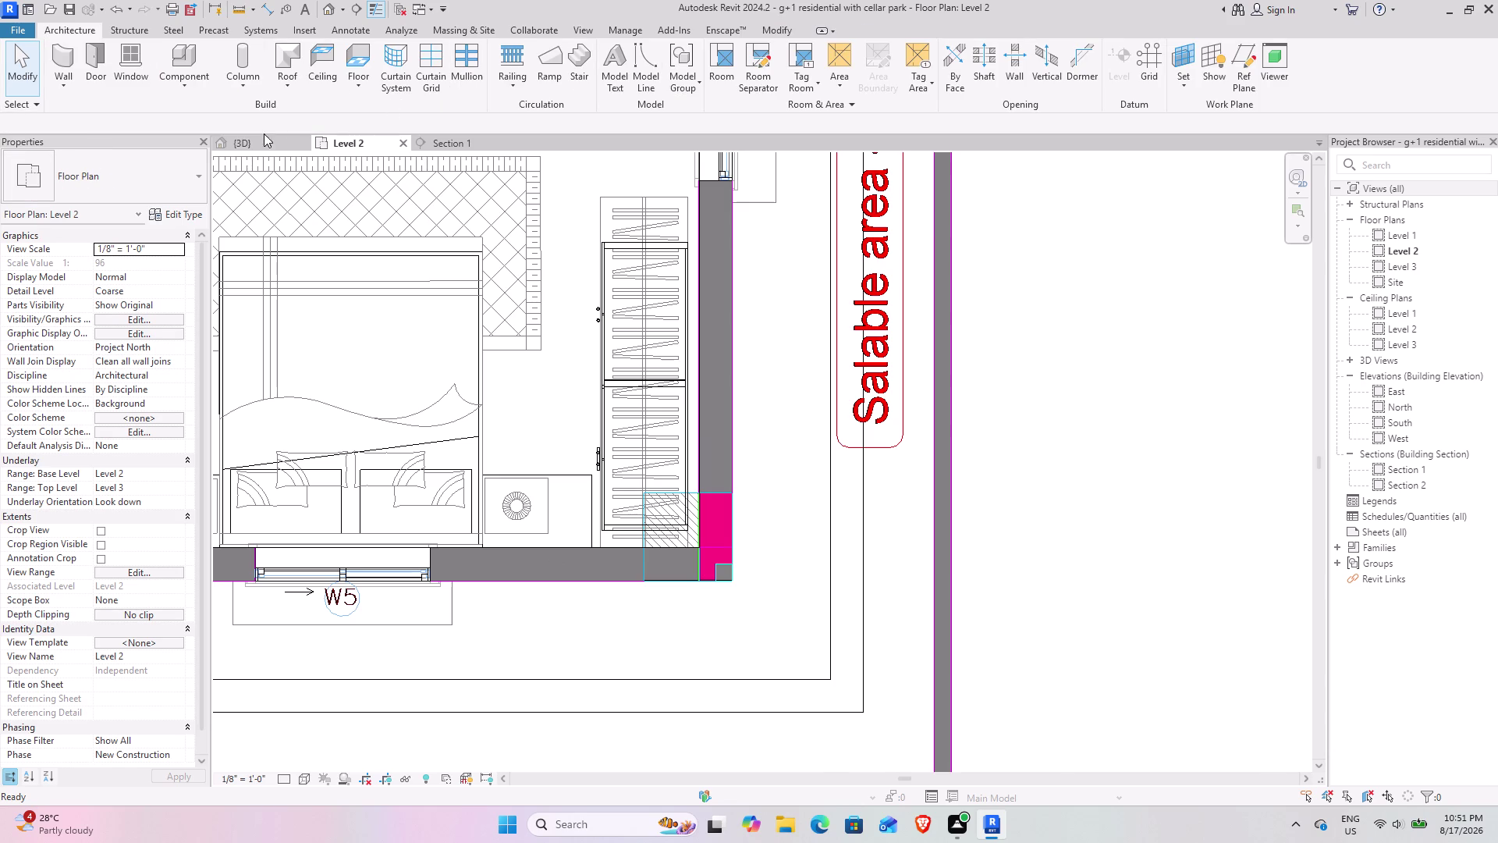
Orbit the 3D view closely around the new wardrobe against the bedroom wall.
click(256, 140)
scroll(down, 3)
scroll(down, 3)
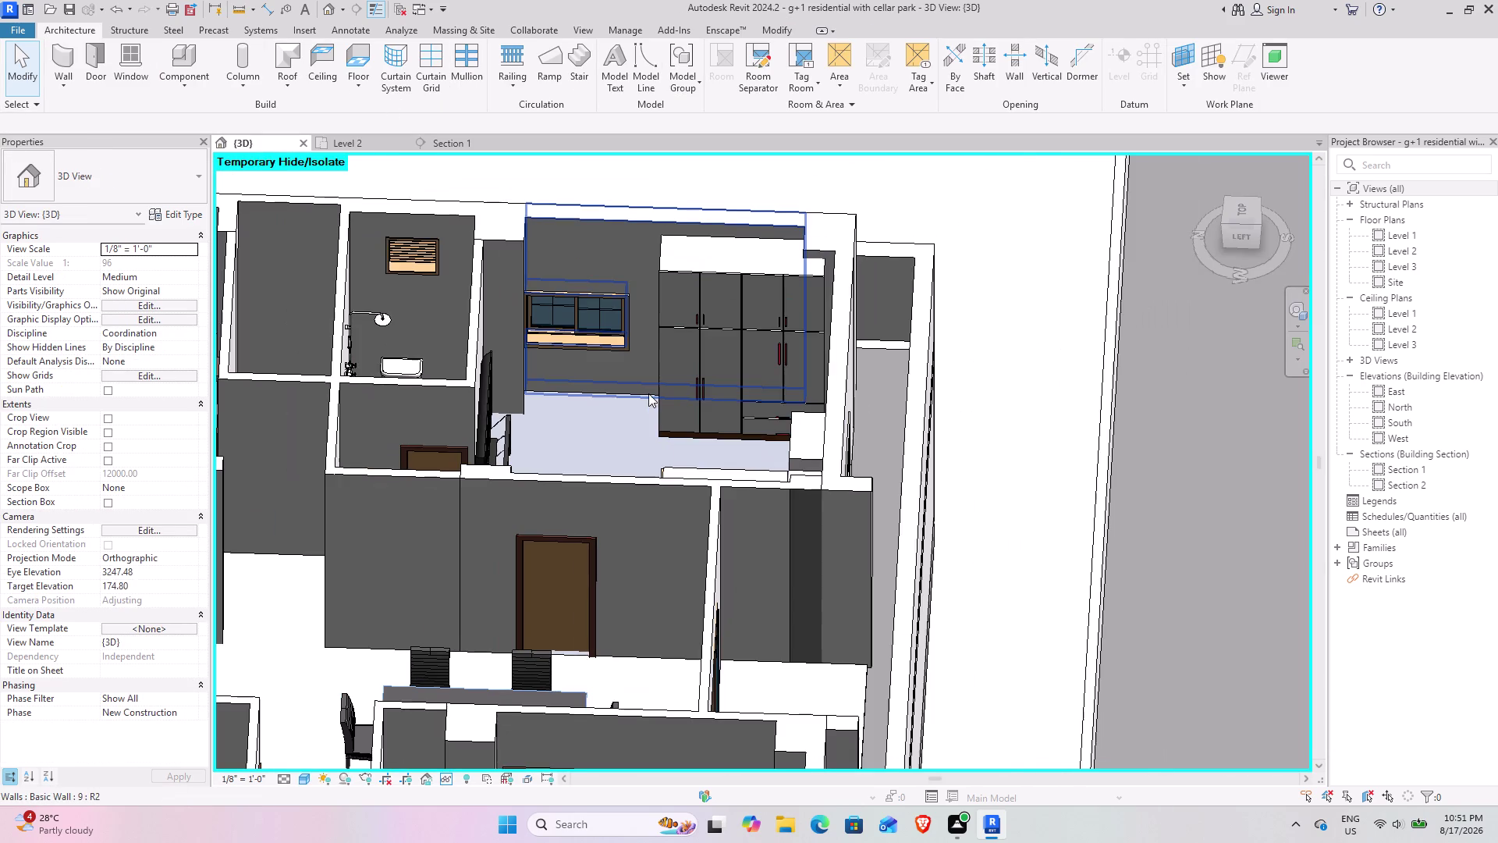
middle_drag(615, 394, 732, 216)
middle_drag(684, 257, 688, 257)
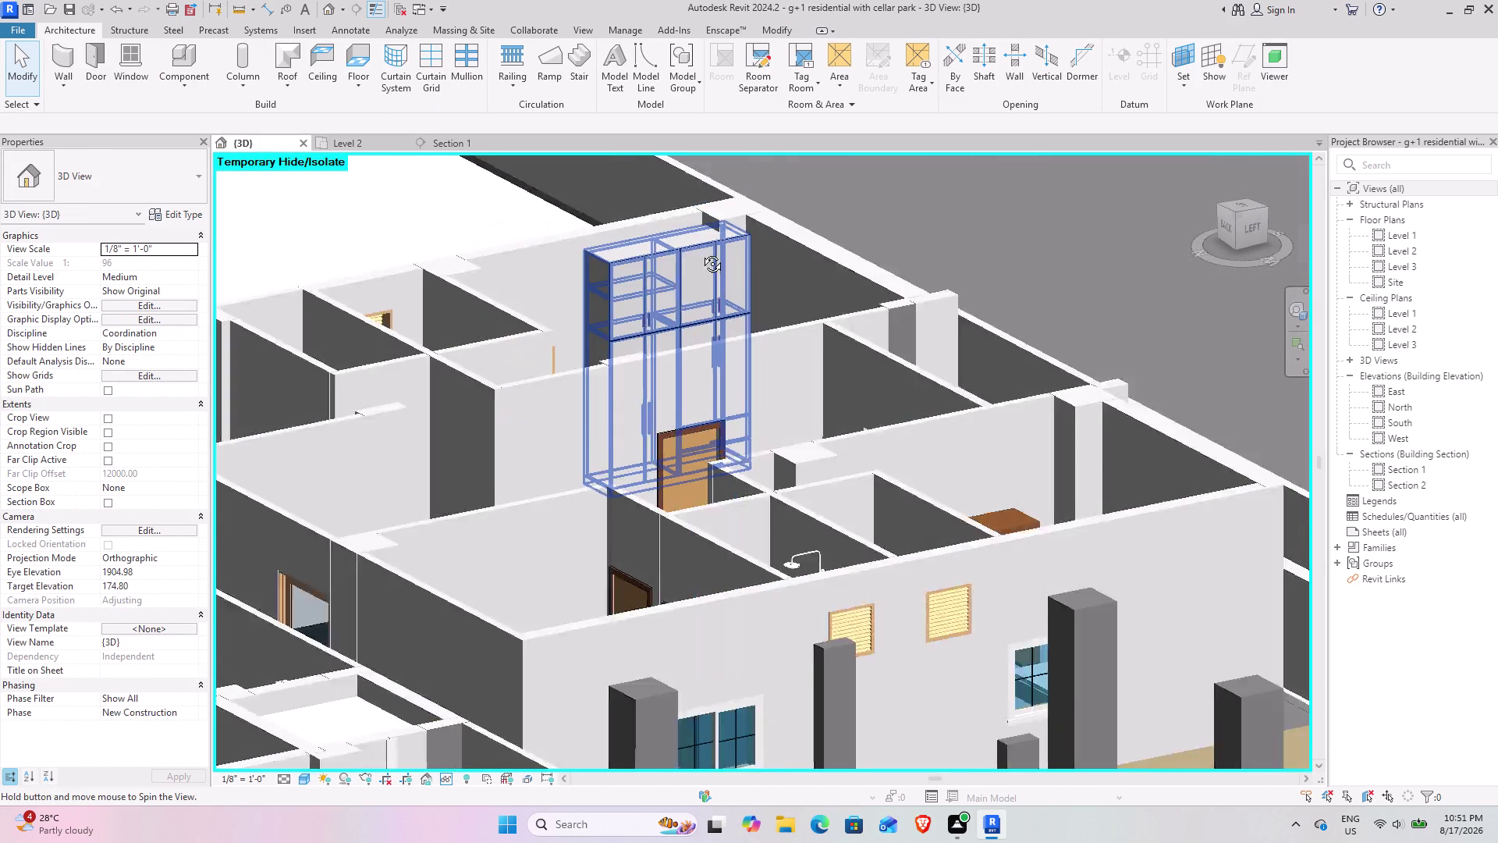
middle_drag(688, 257, 607, 348)
middle_drag(650, 369, 684, 399)
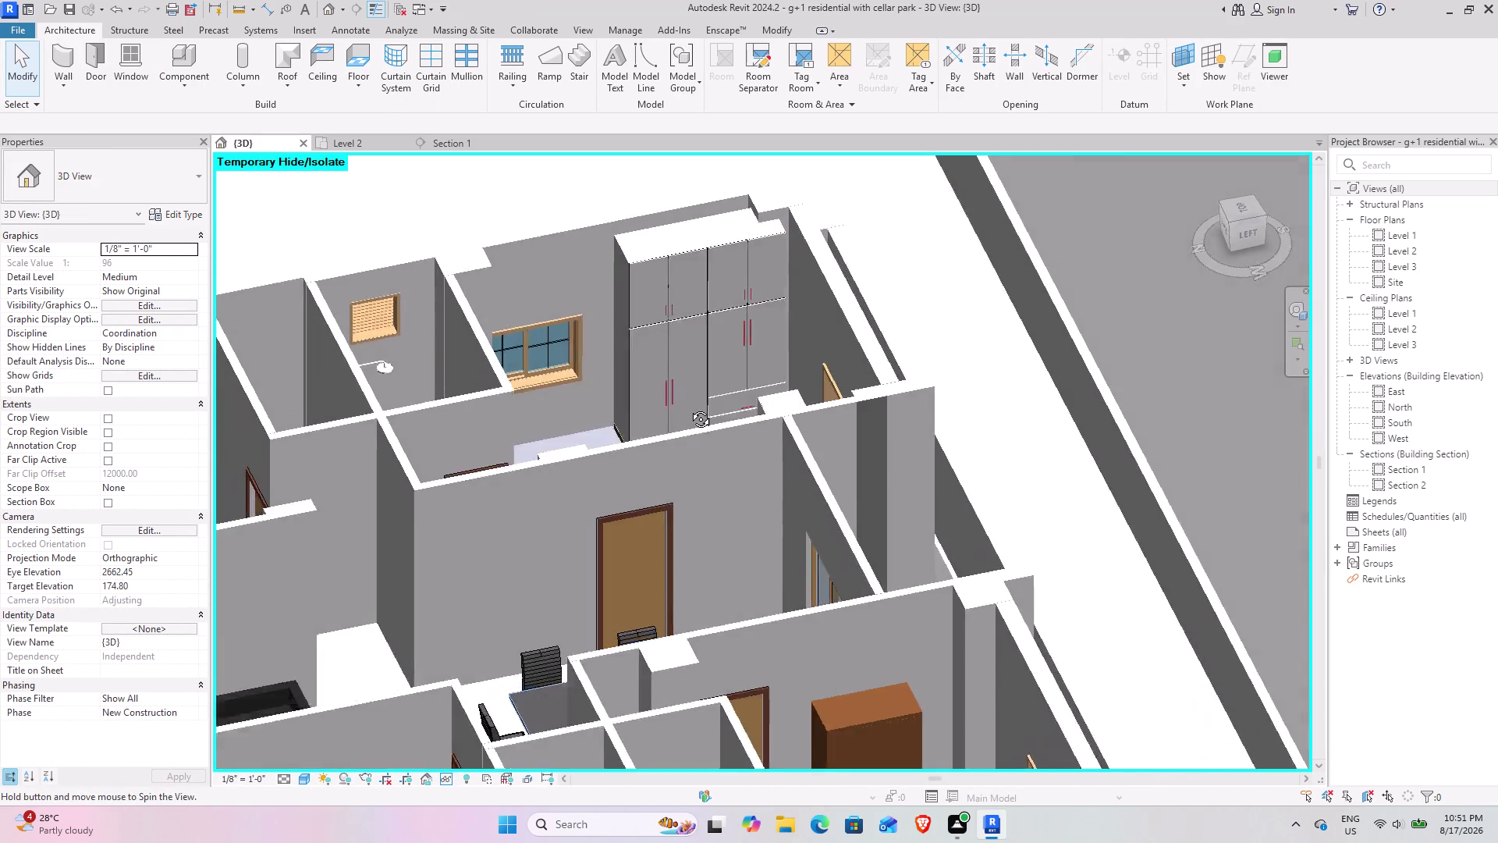
middle_drag(684, 400, 718, 431)
middle_drag(674, 435, 633, 462)
scroll(up, 3)
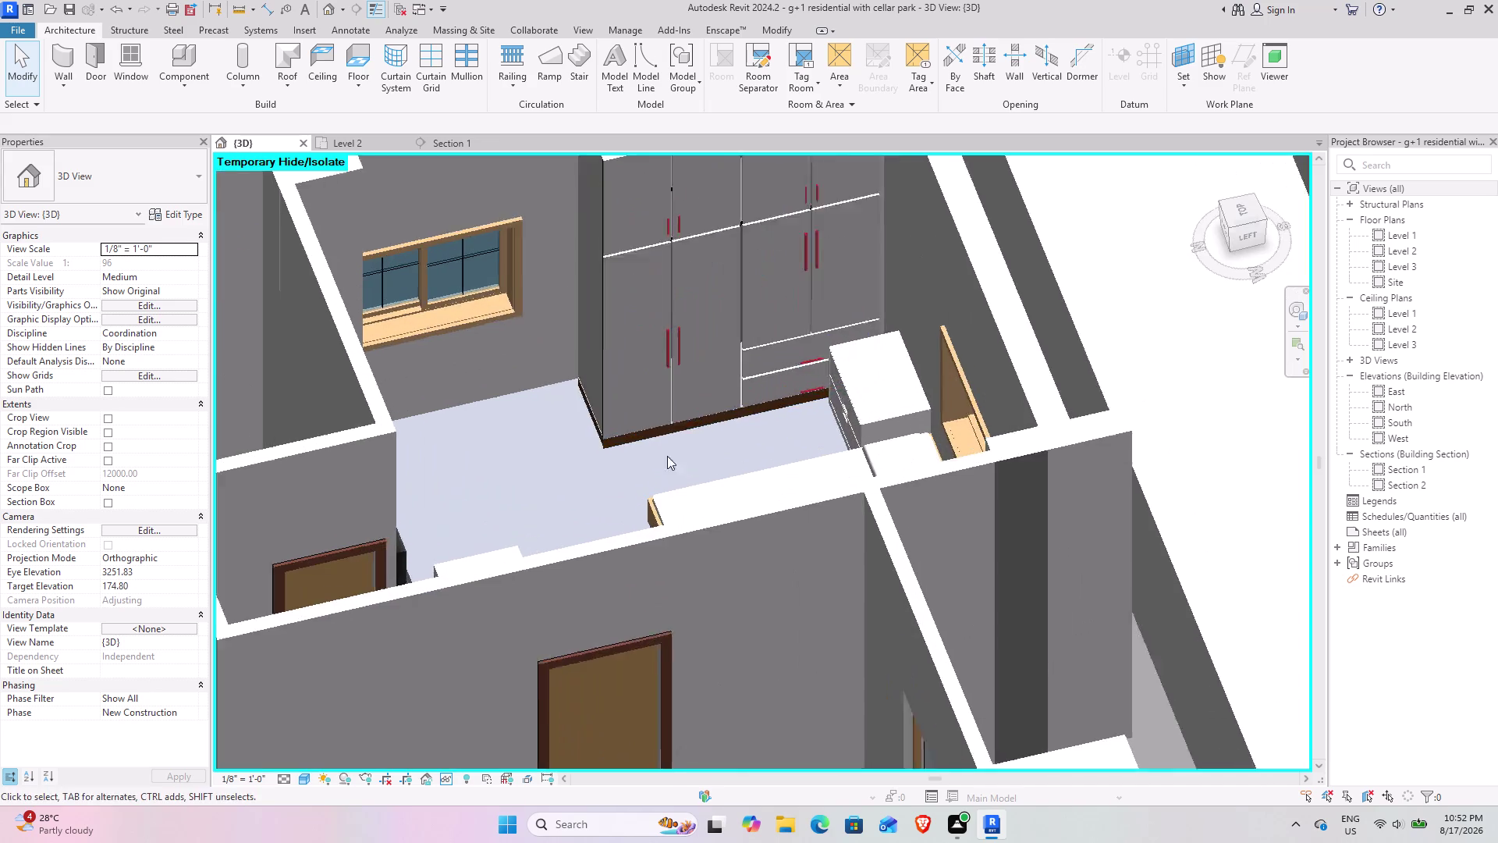
scroll(up, 3)
middle_drag(615, 407, 718, 385)
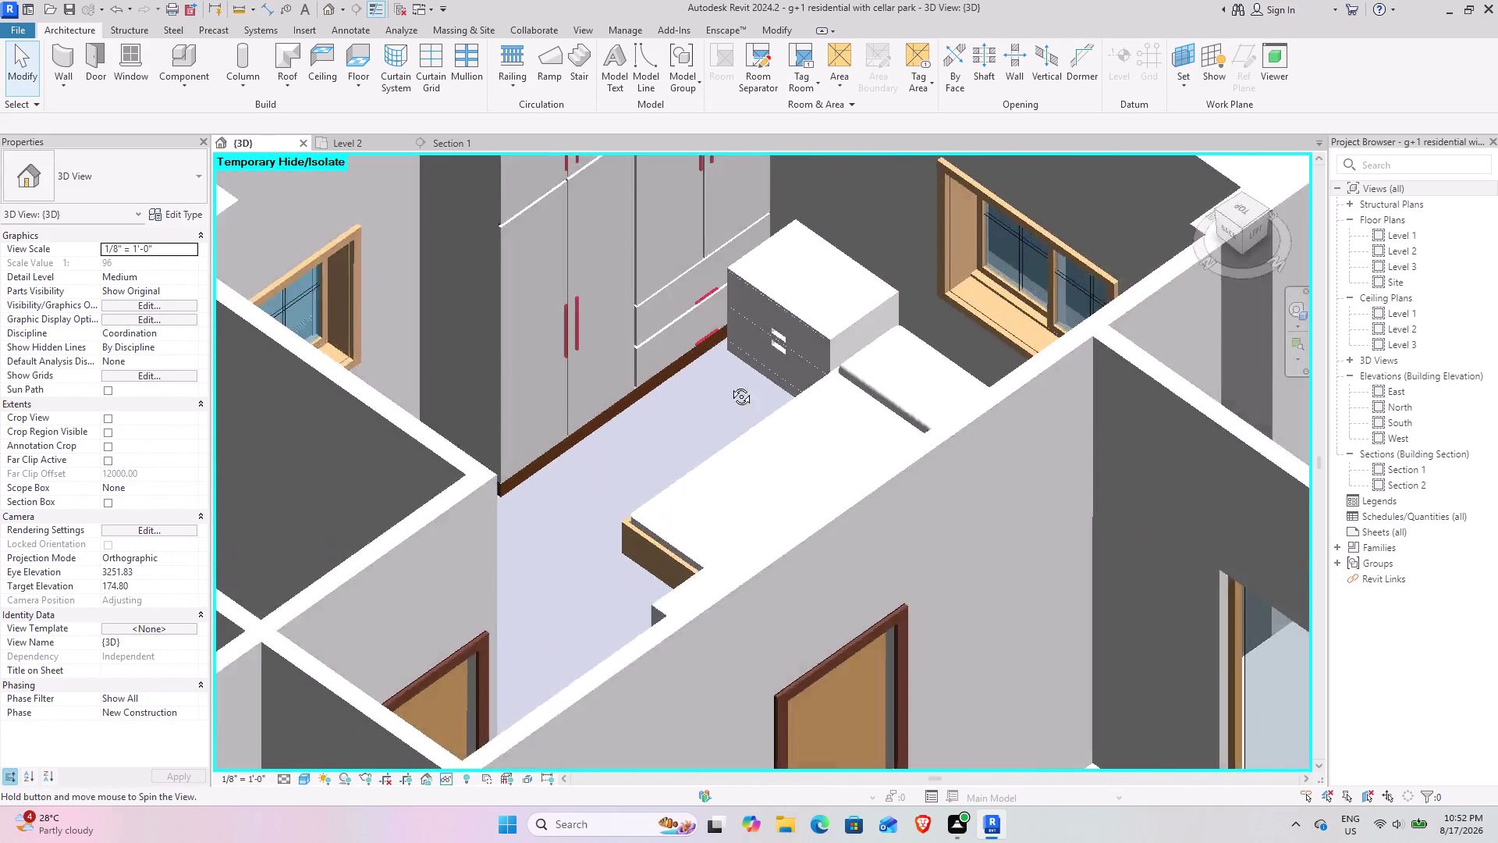
middle_drag(718, 385, 618, 356)
Orbit out to overview the furnished Level 2 floor and bedrooms.
scroll(down, 3)
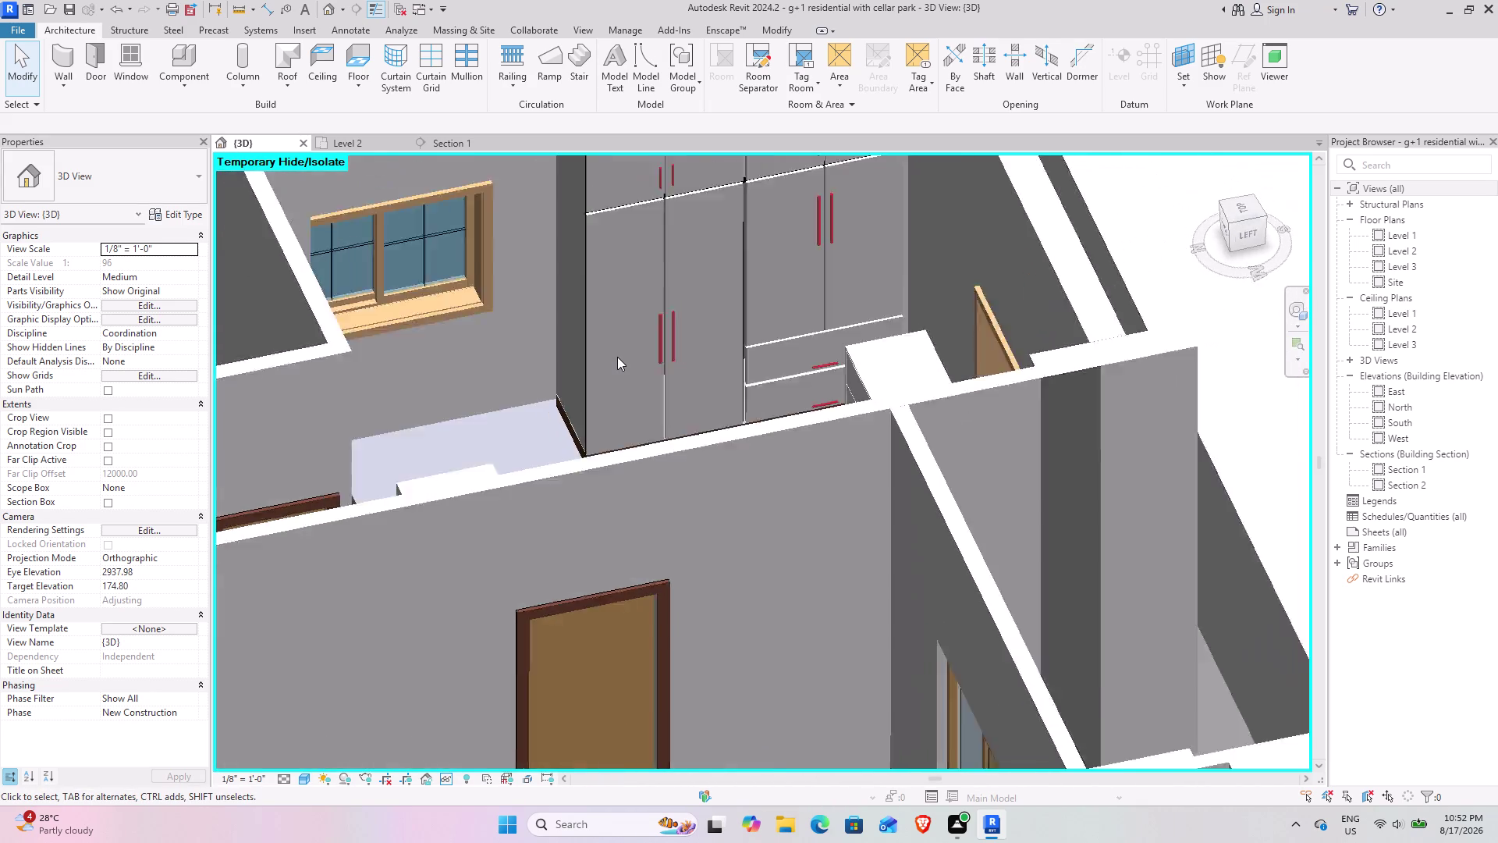
scroll(down, 3)
middle_drag(605, 334, 638, 179)
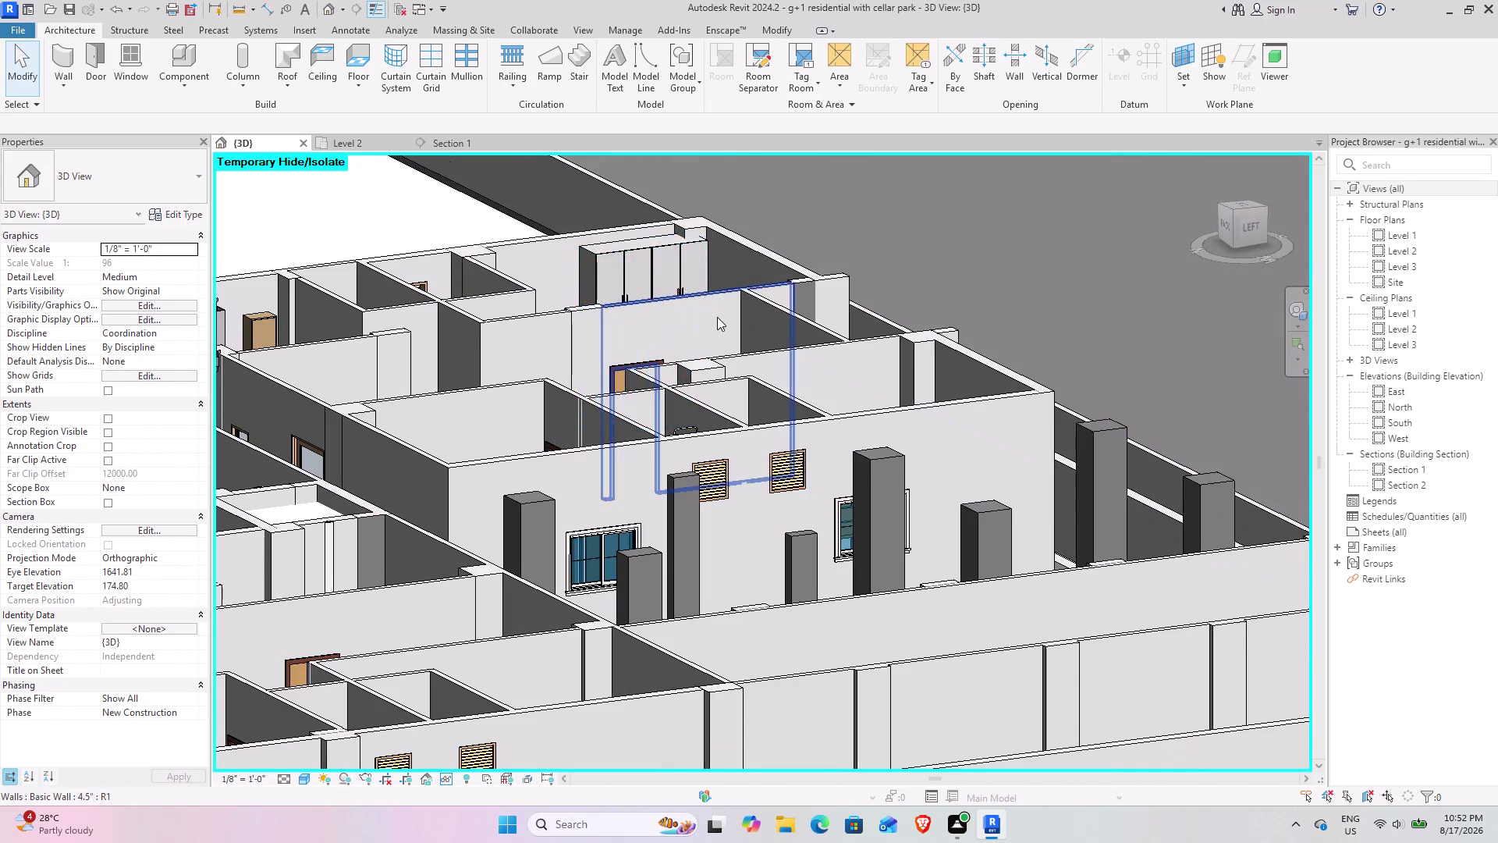
middle_drag(710, 317, 758, 419)
middle_drag(645, 342, 735, 441)
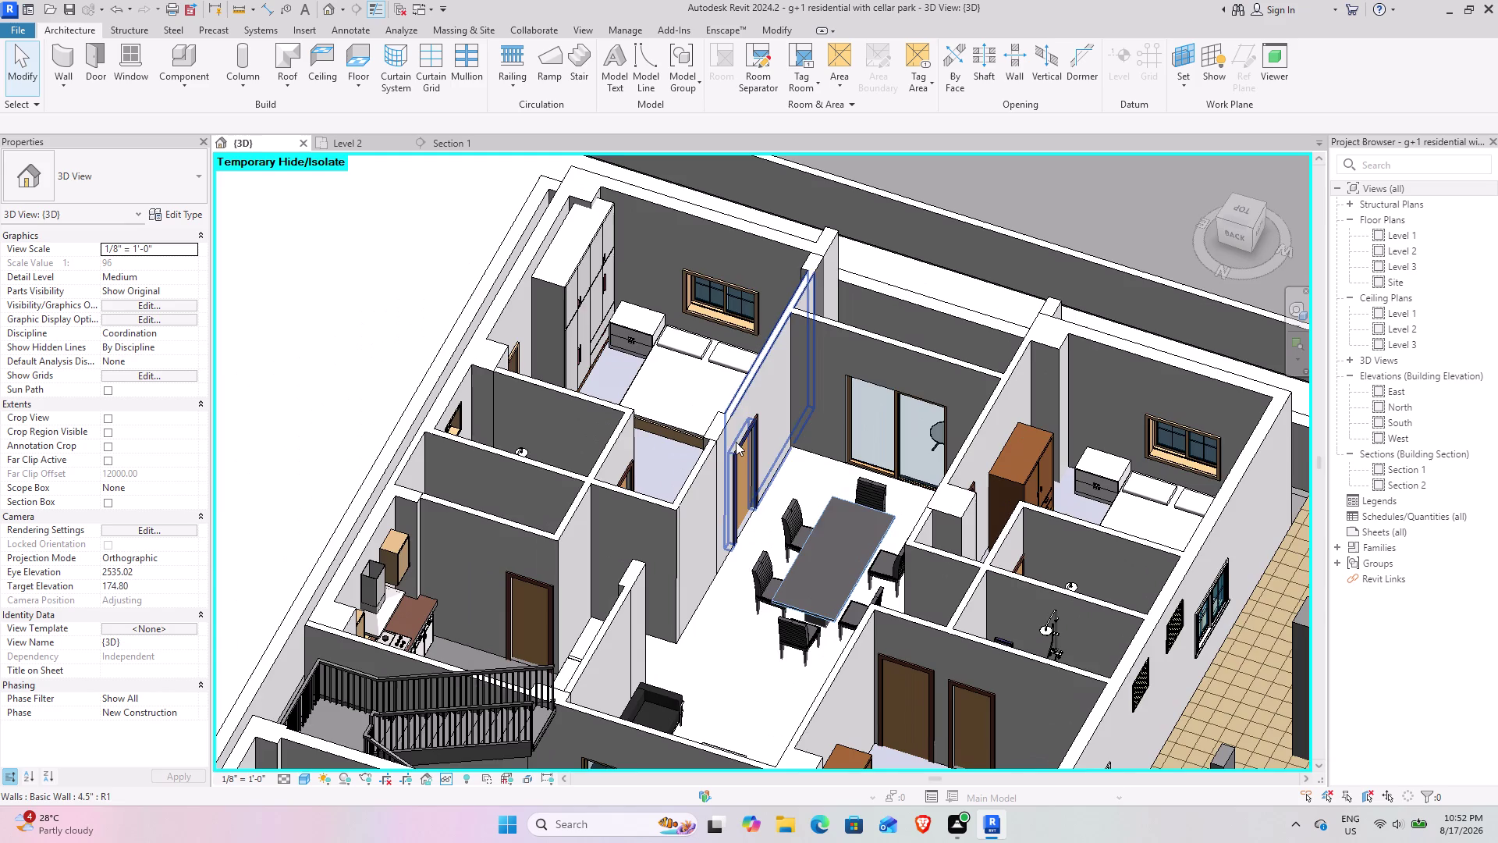
middle_drag(710, 436, 536, 425)
scroll(down, 3)
middle_drag(562, 365, 437, 383)
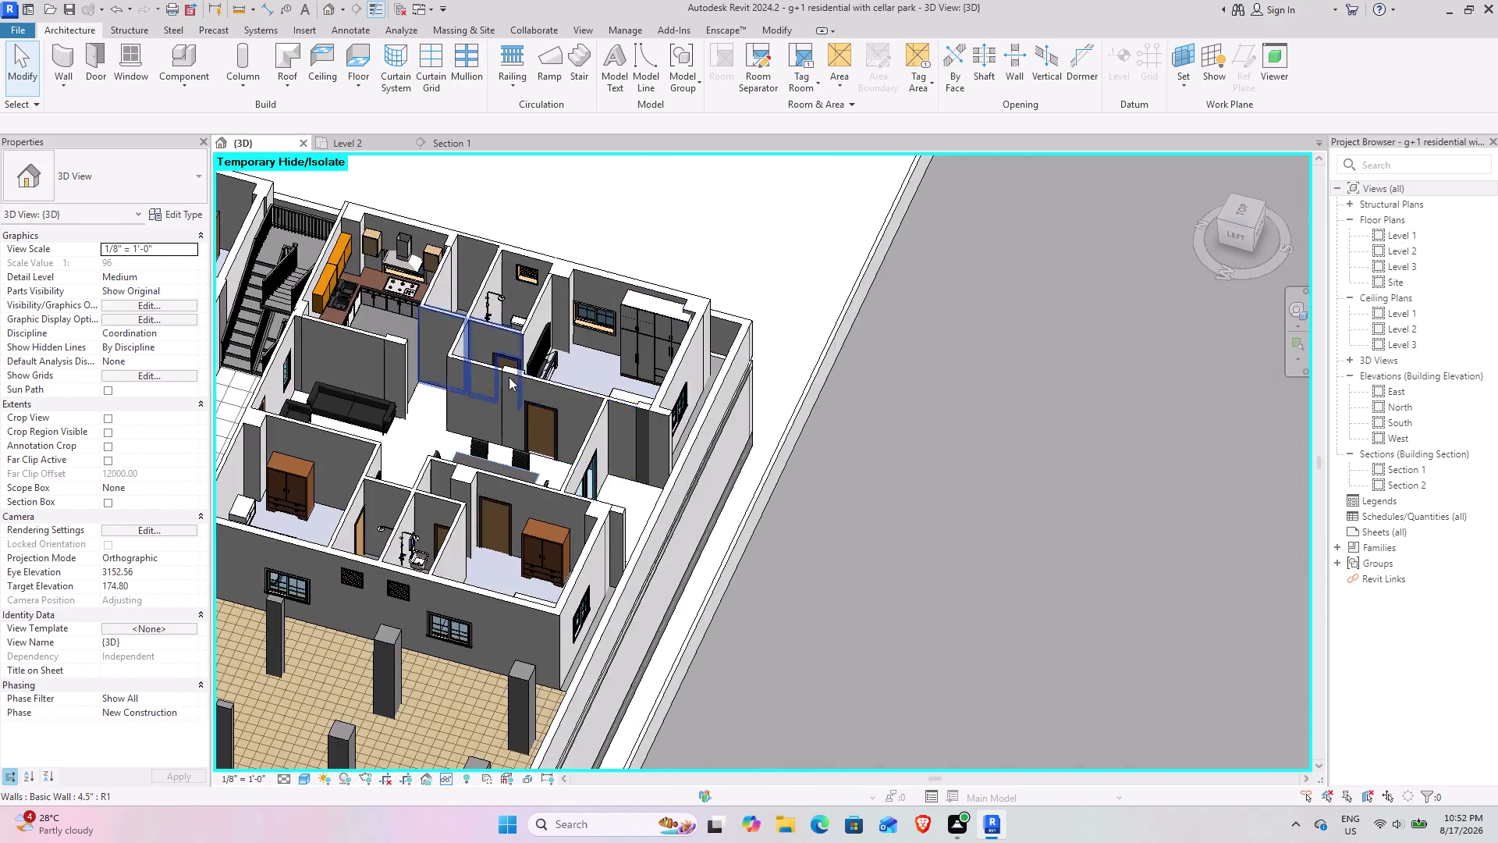
middle_drag(550, 361, 541, 377)
middle_drag(549, 365, 475, 423)
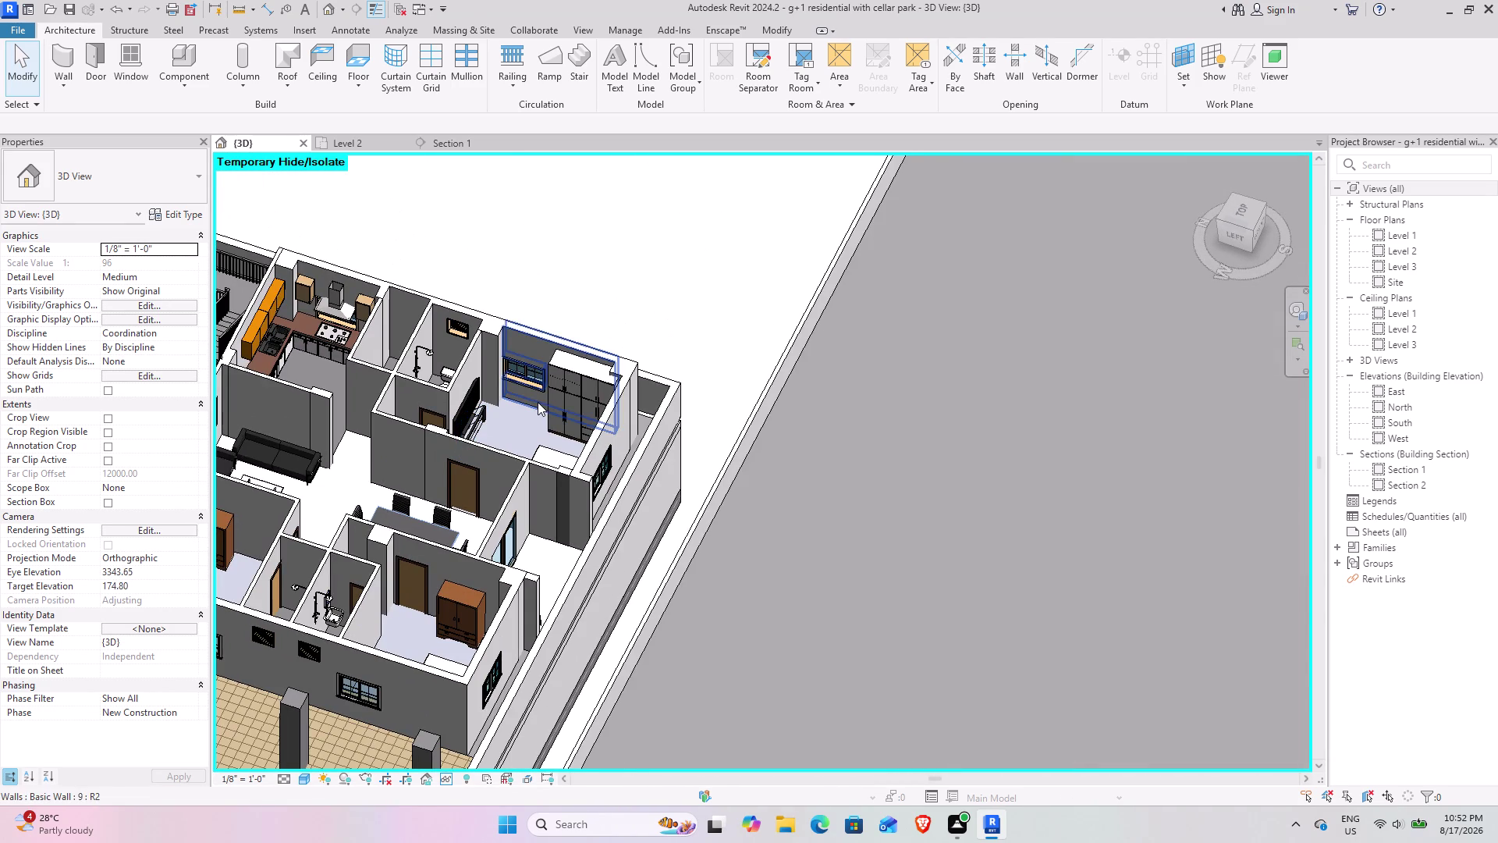
Select and inspect the right-bedroom wardrobe, then return to the Level 2 view.
click(564, 359)
middle_drag(424, 388, 720, 500)
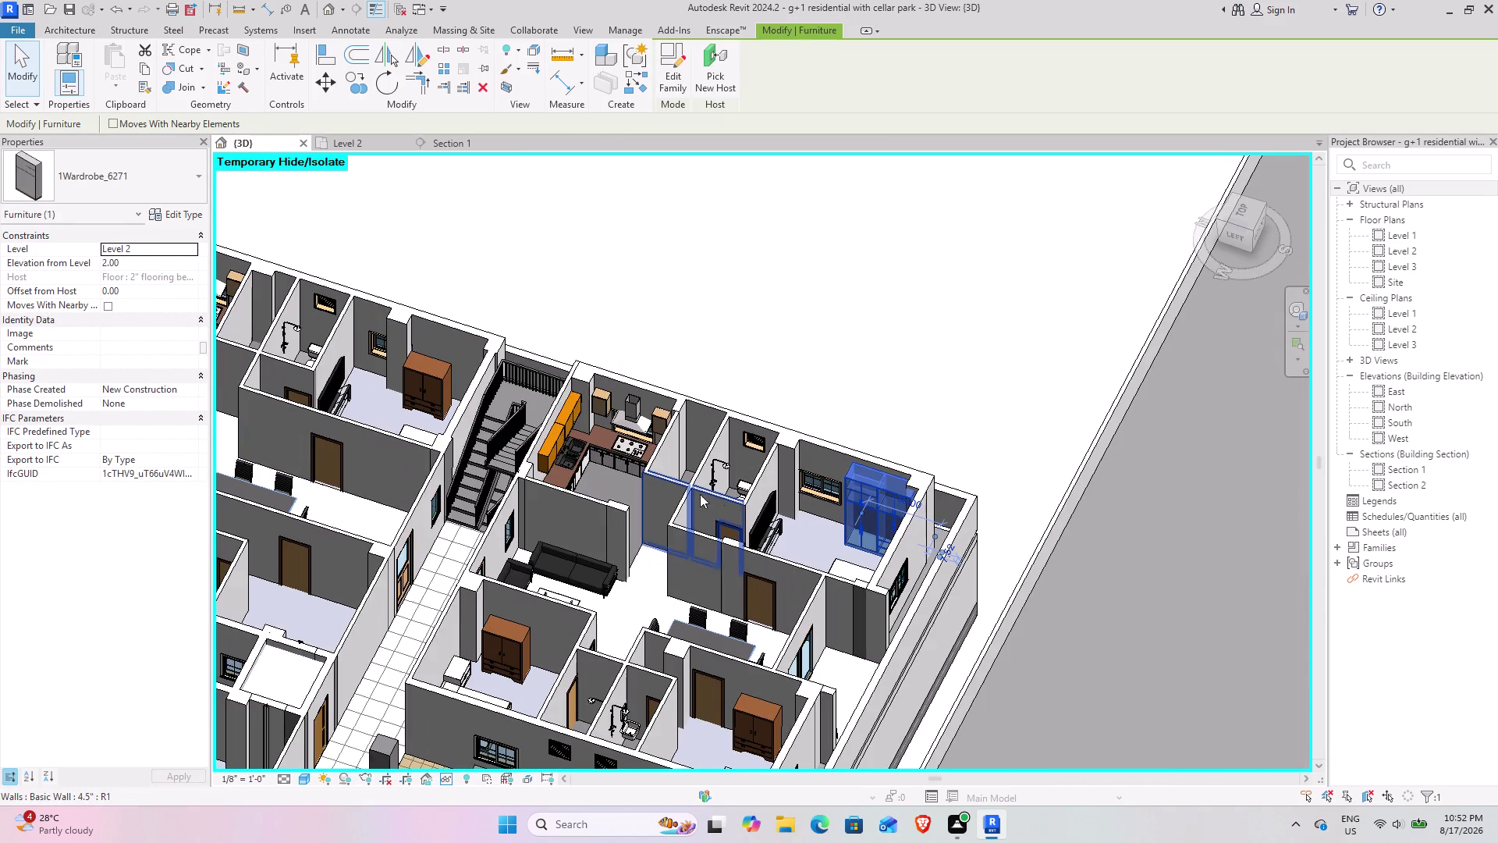
middle_drag(469, 414, 601, 428)
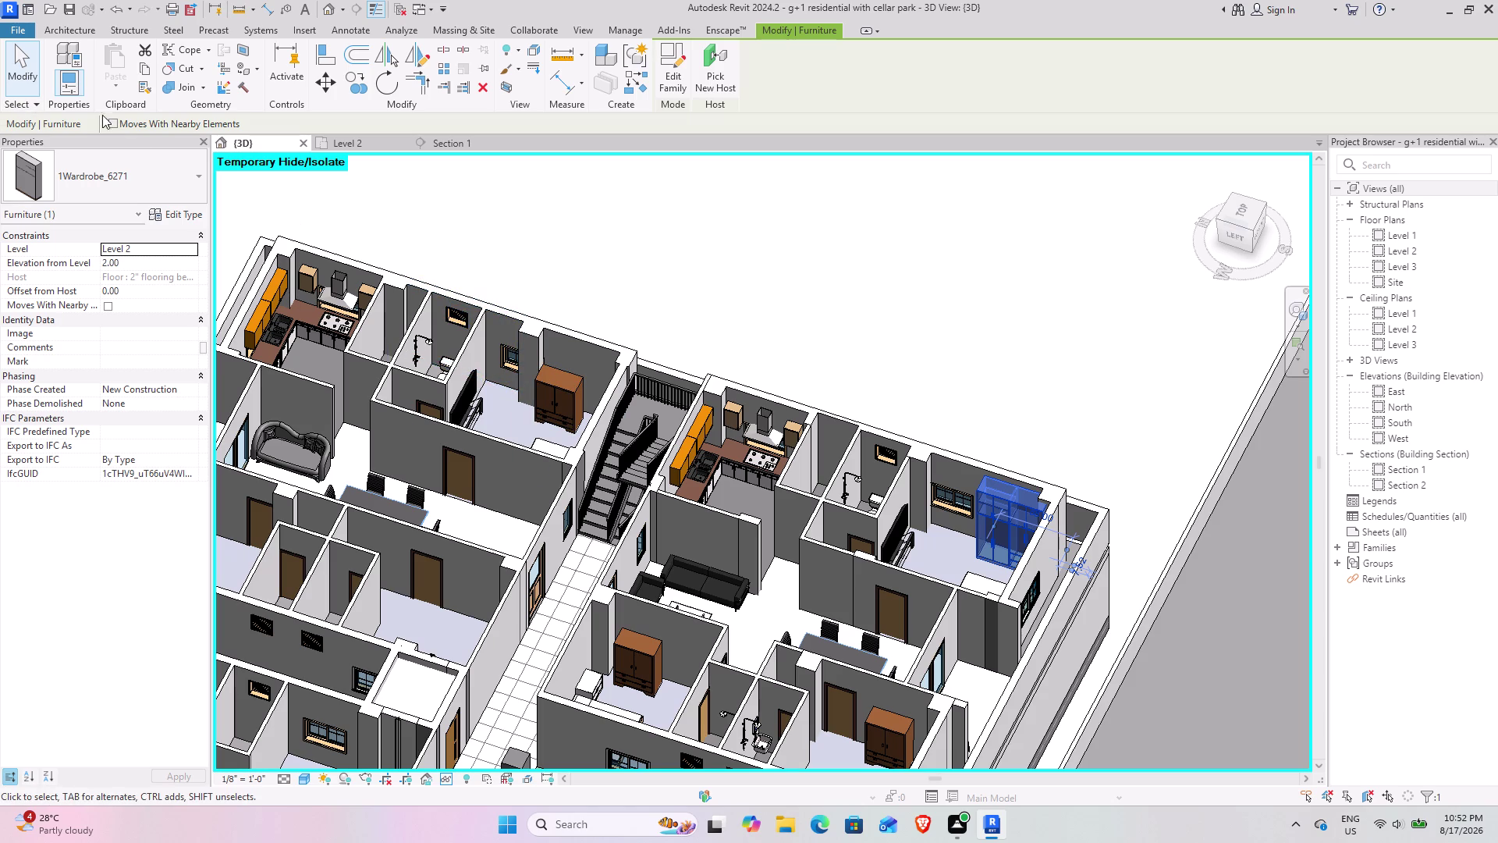
click(21, 66)
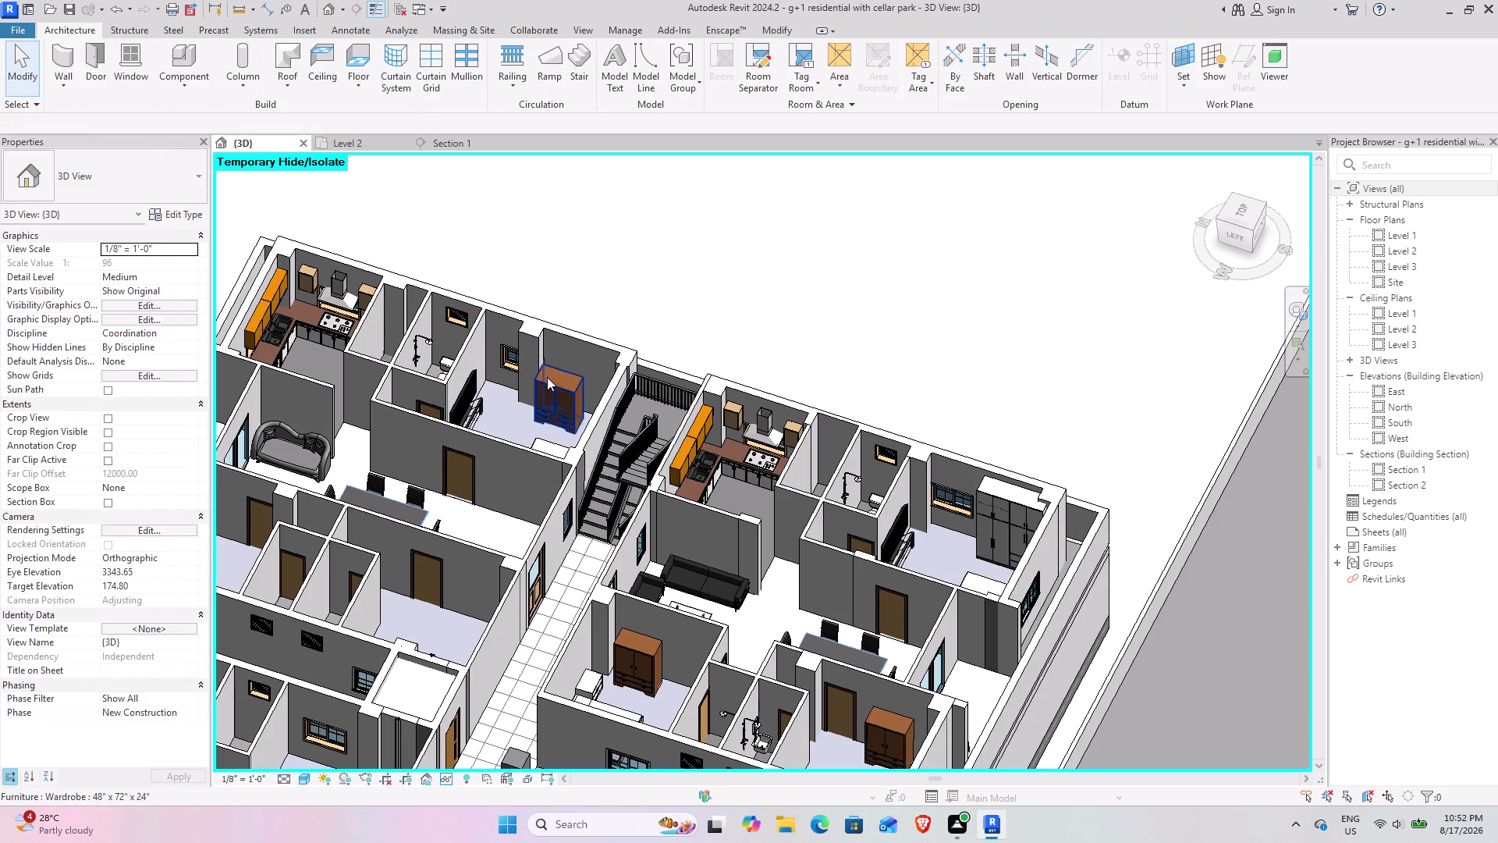
click(547, 377)
click(488, 93)
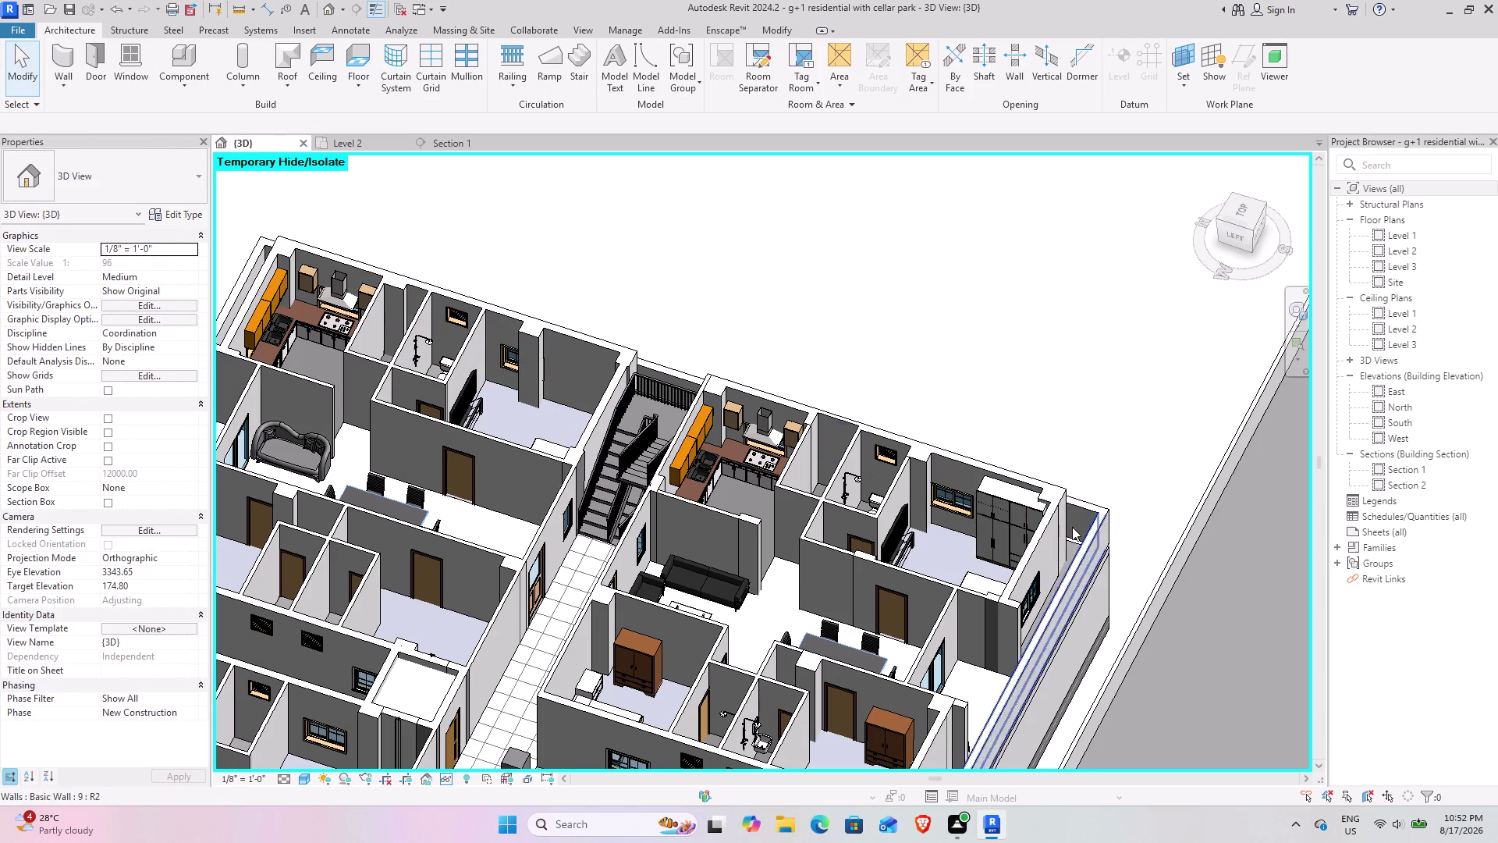
click(997, 504)
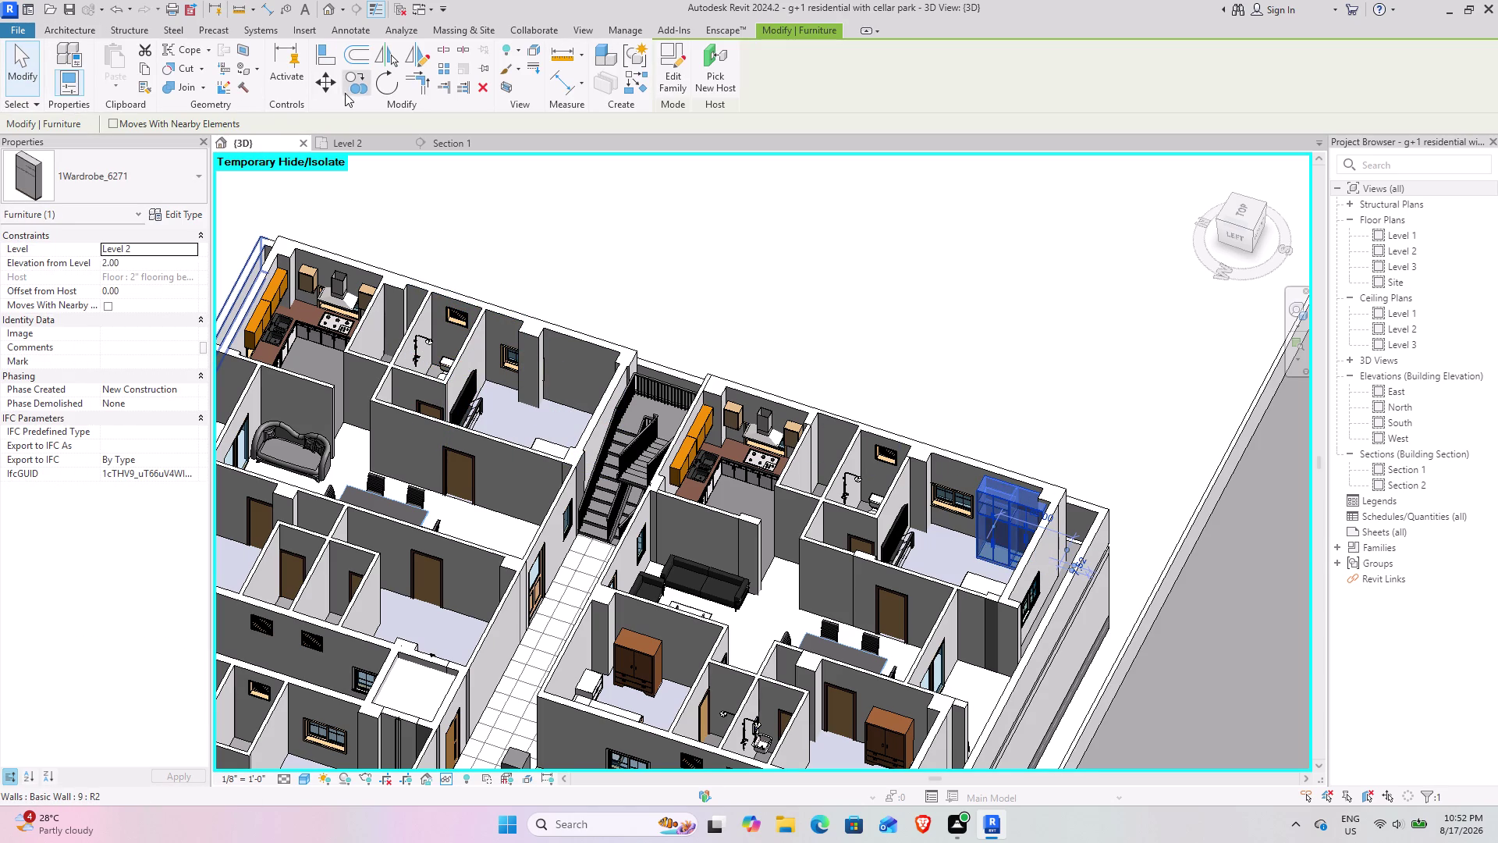
click(354, 83)
Open the Level 2 floor plan and select the bedroom wardrobe.
click(343, 142)
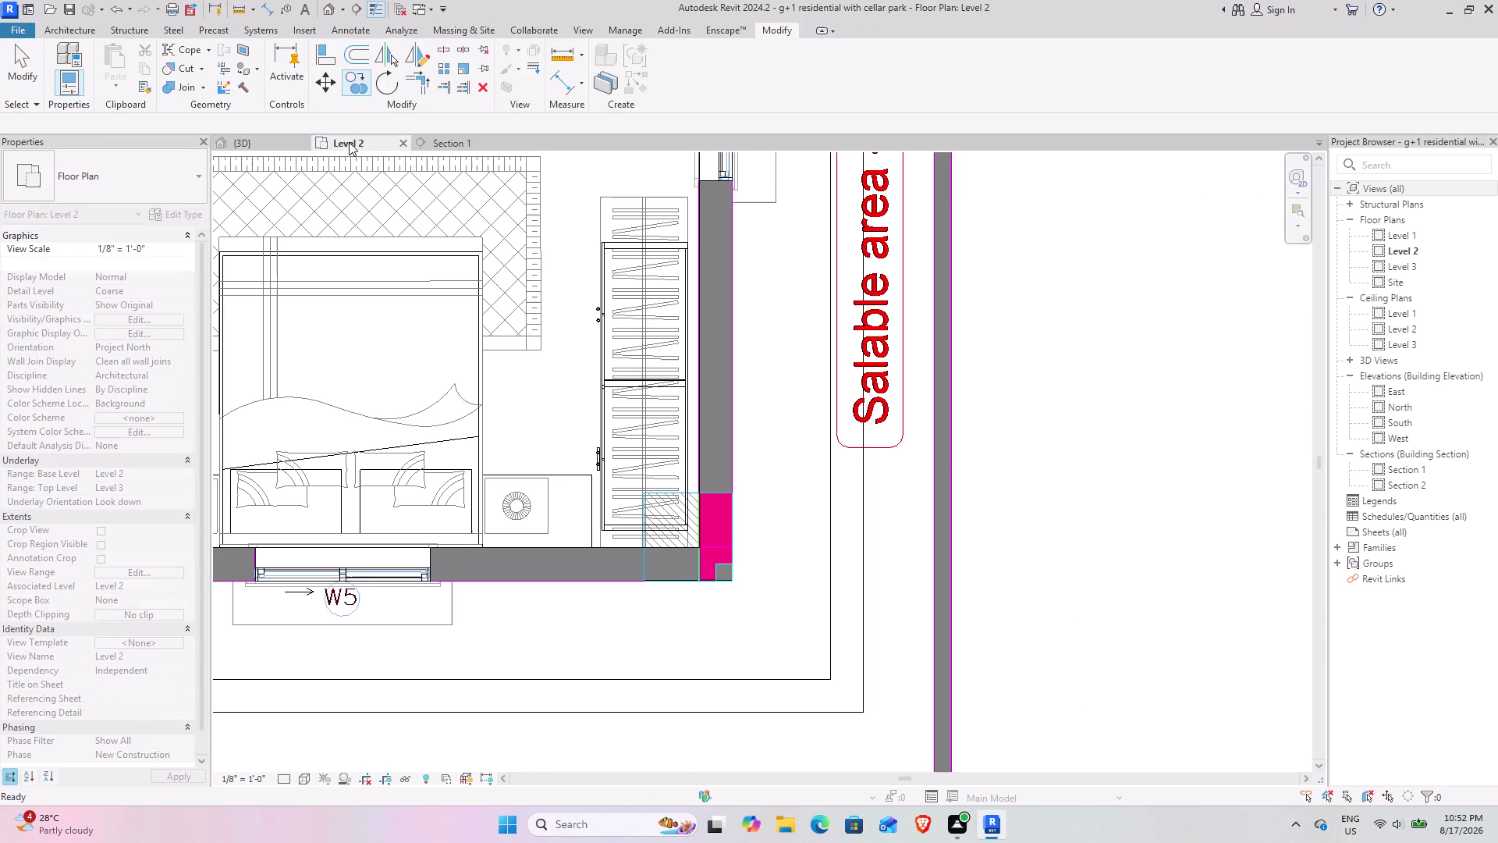
middle_drag(605, 282, 601, 519)
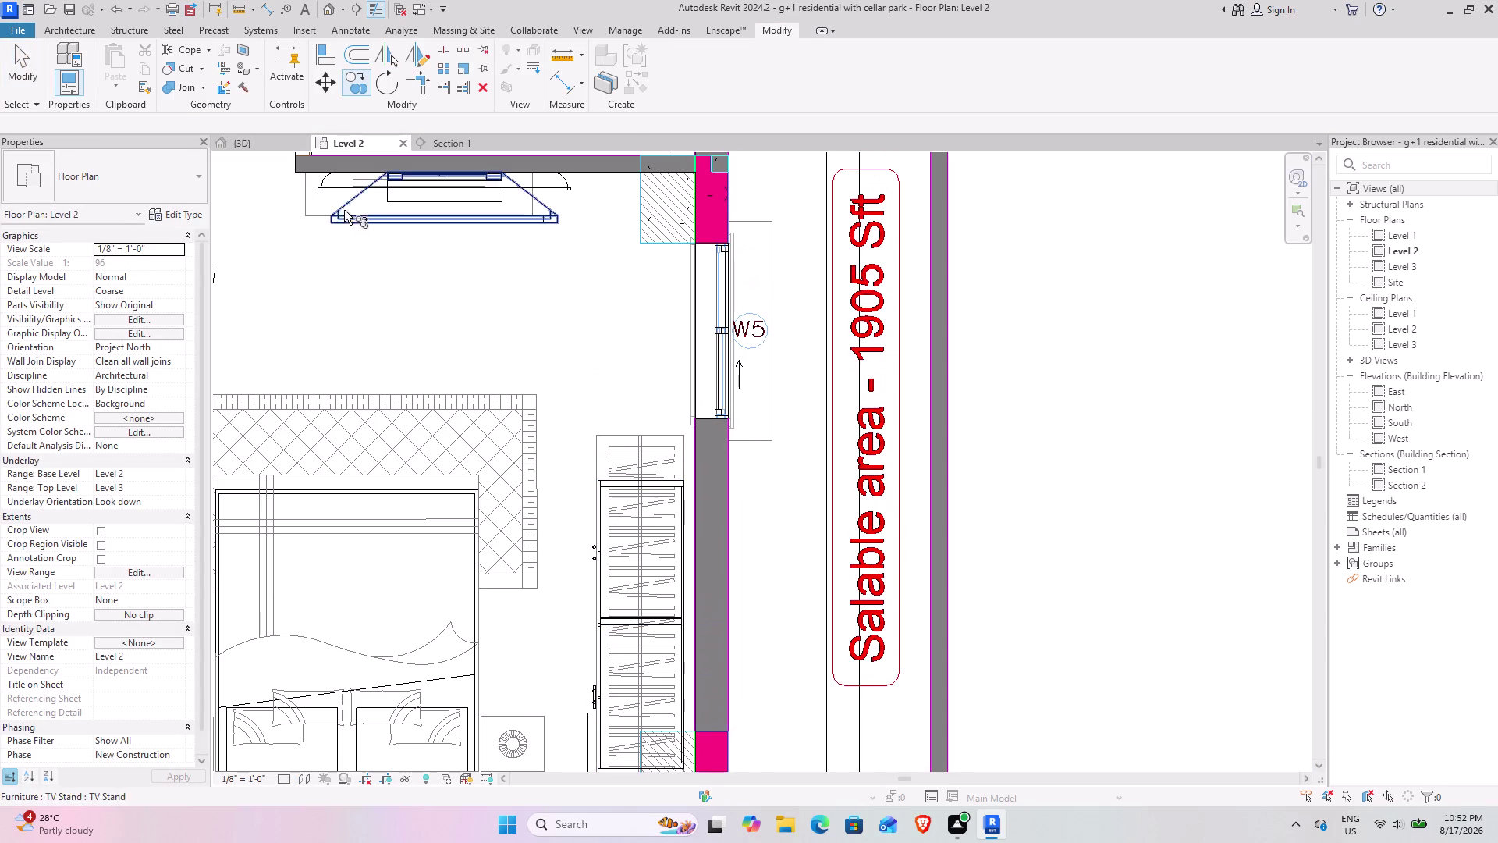
click(626, 476)
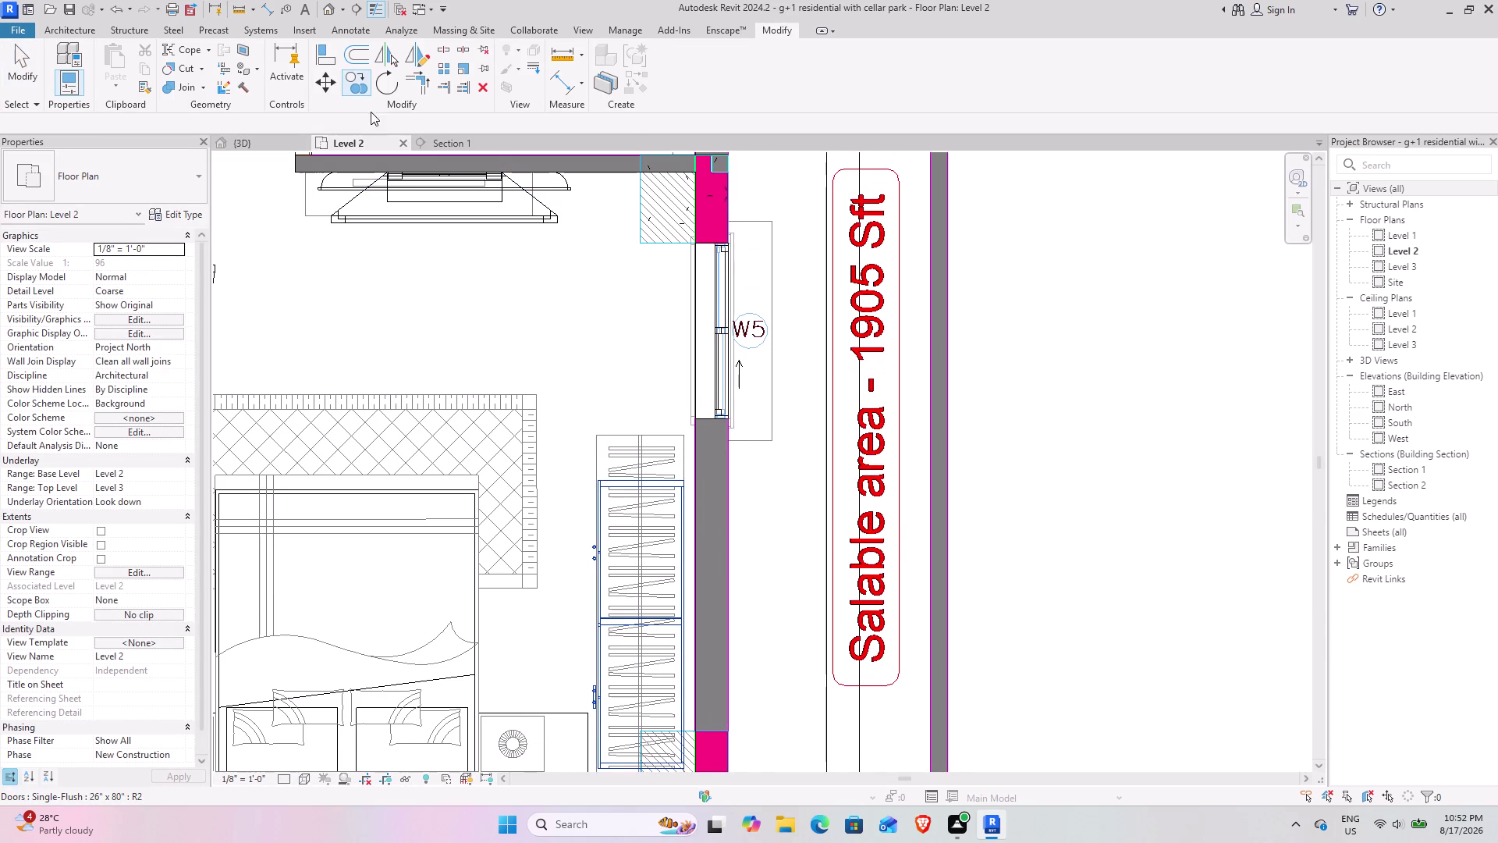
Move the 1Wardrobe_6271 wardrobe to a new spot beside the bedroom wall, then return to 3D.
click(358, 87)
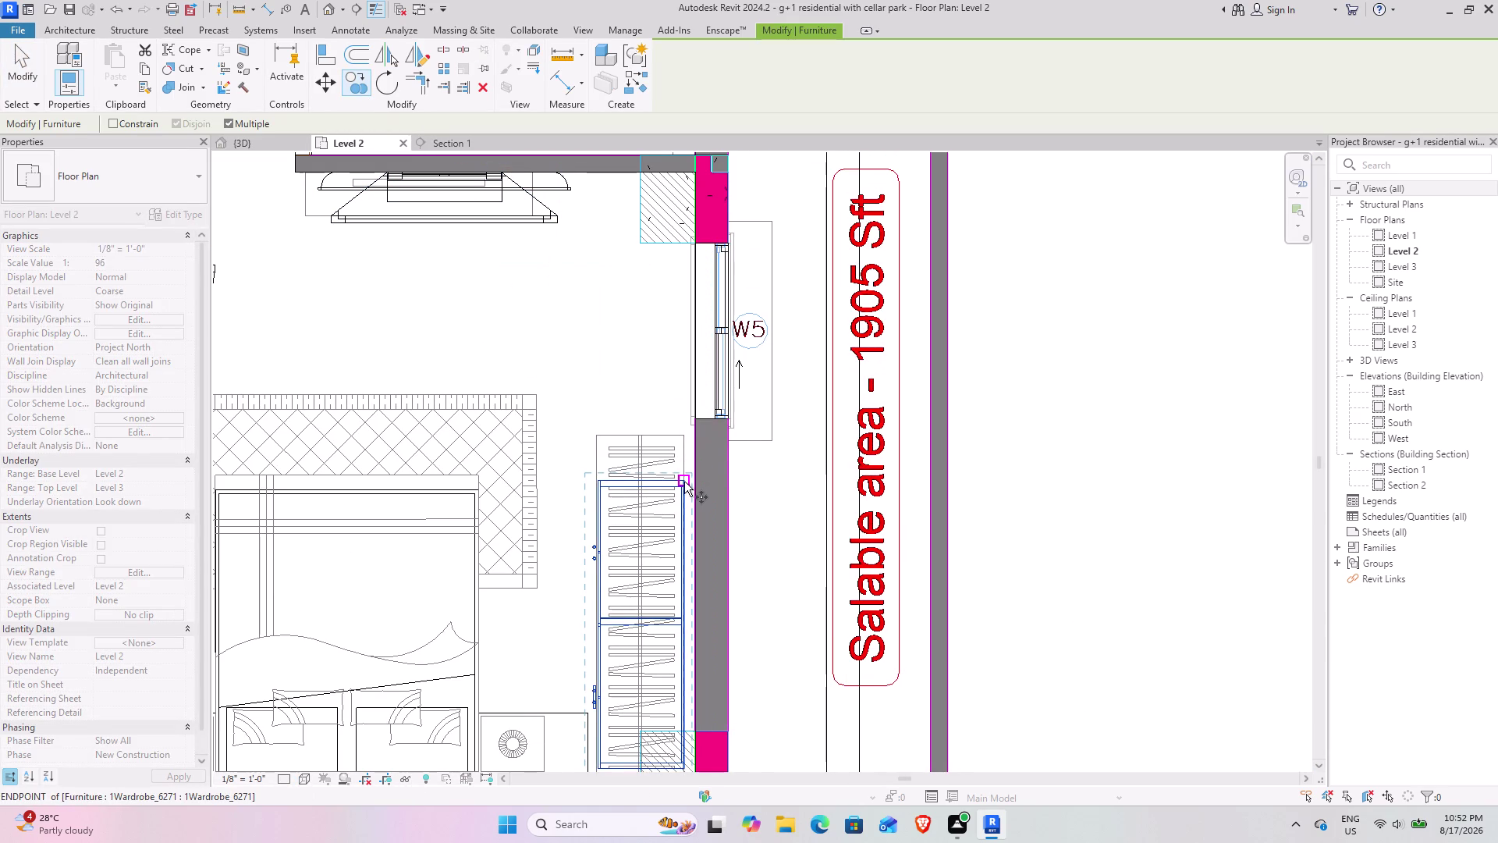
click(684, 481)
scroll(down, 3)
middle_drag(670, 247, 679, 564)
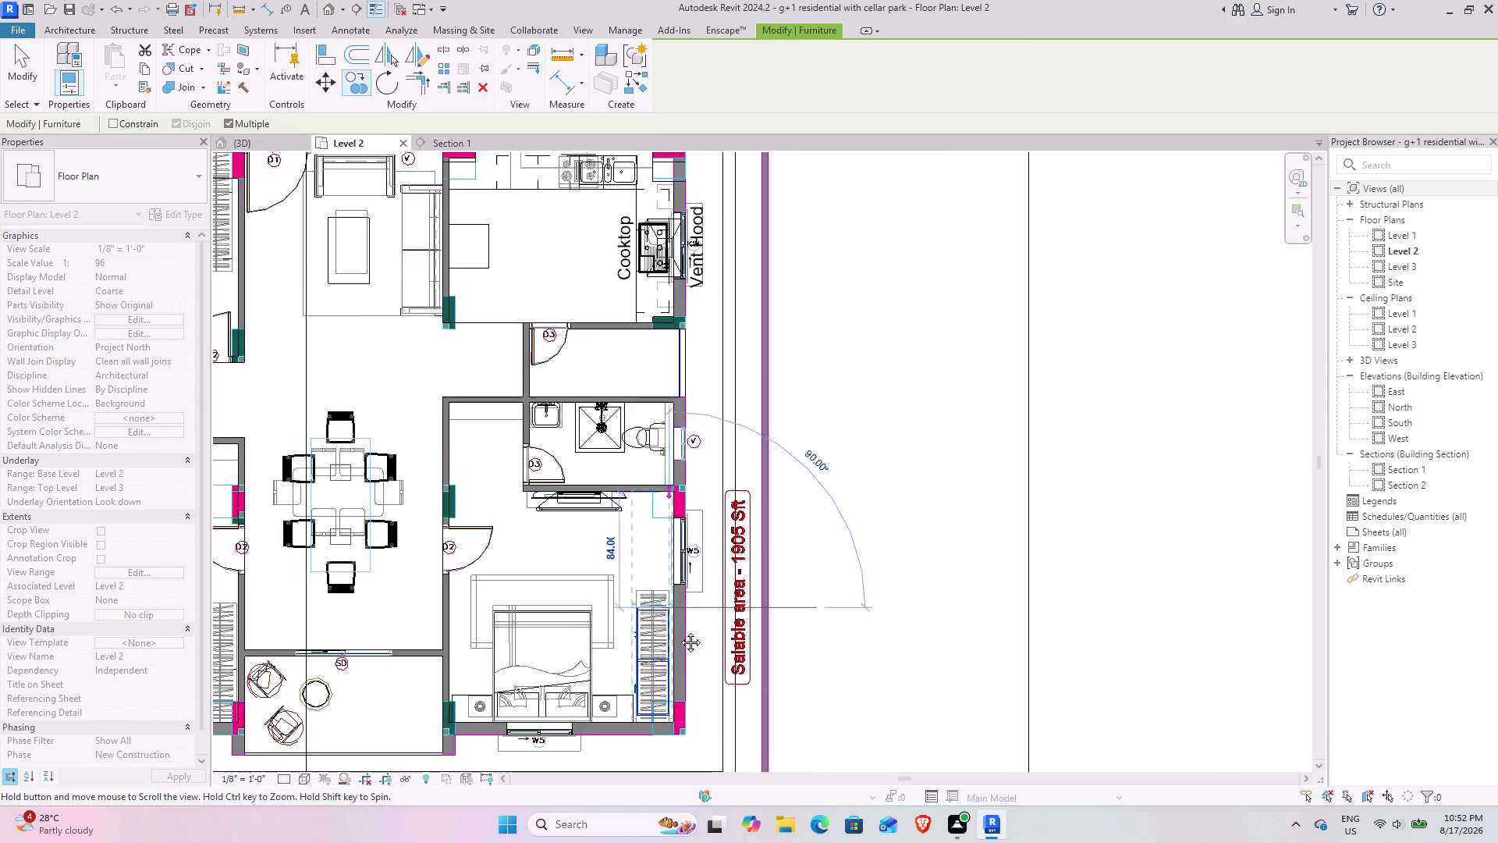
middle_drag(679, 564, 679, 707)
middle_drag(668, 387, 639, 786)
scroll(up, 3)
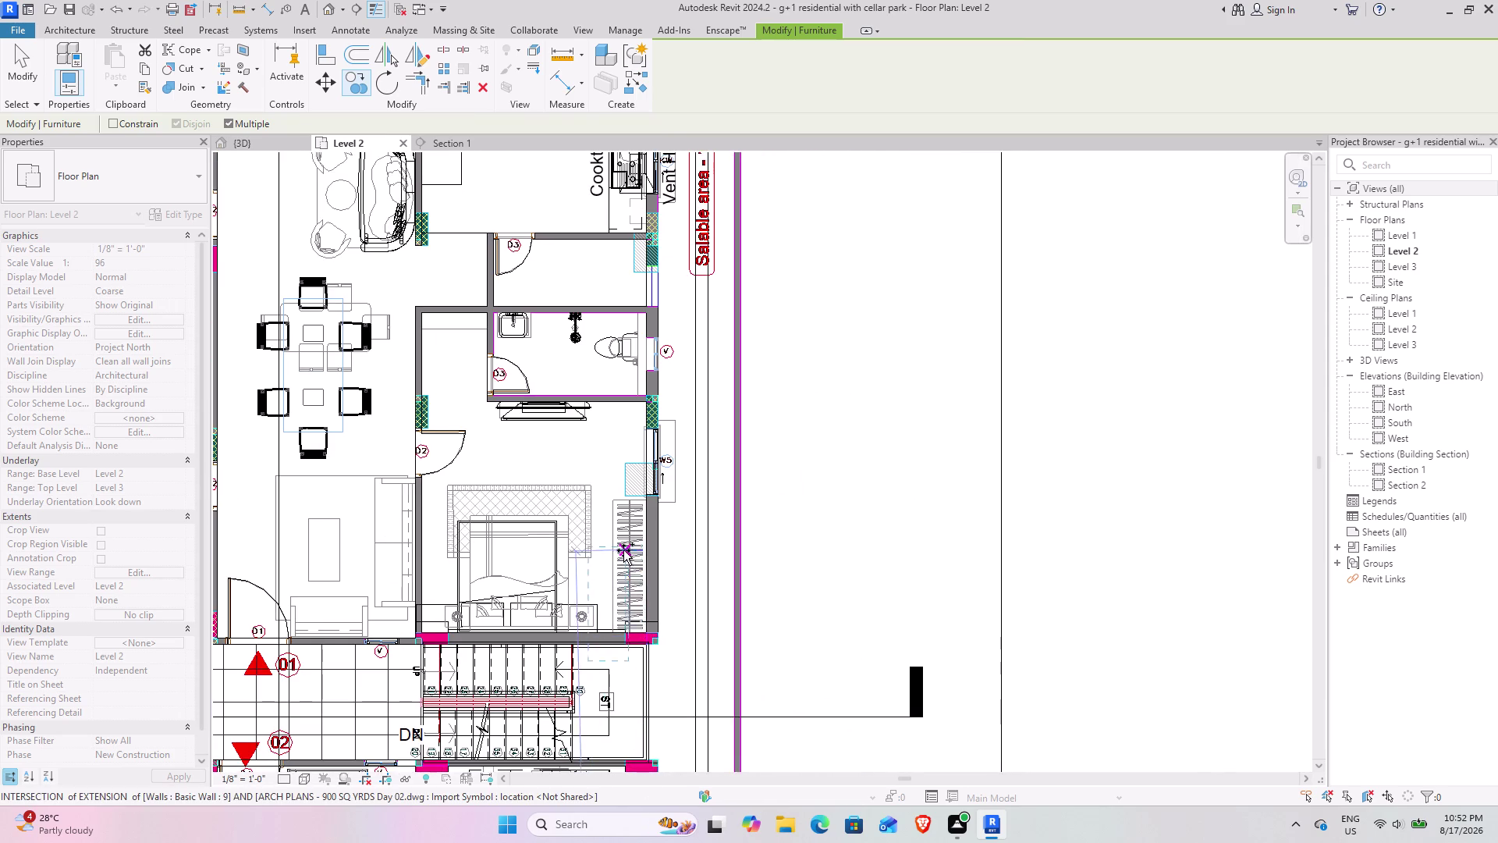
scroll(up, 3)
scroll(up, 3)
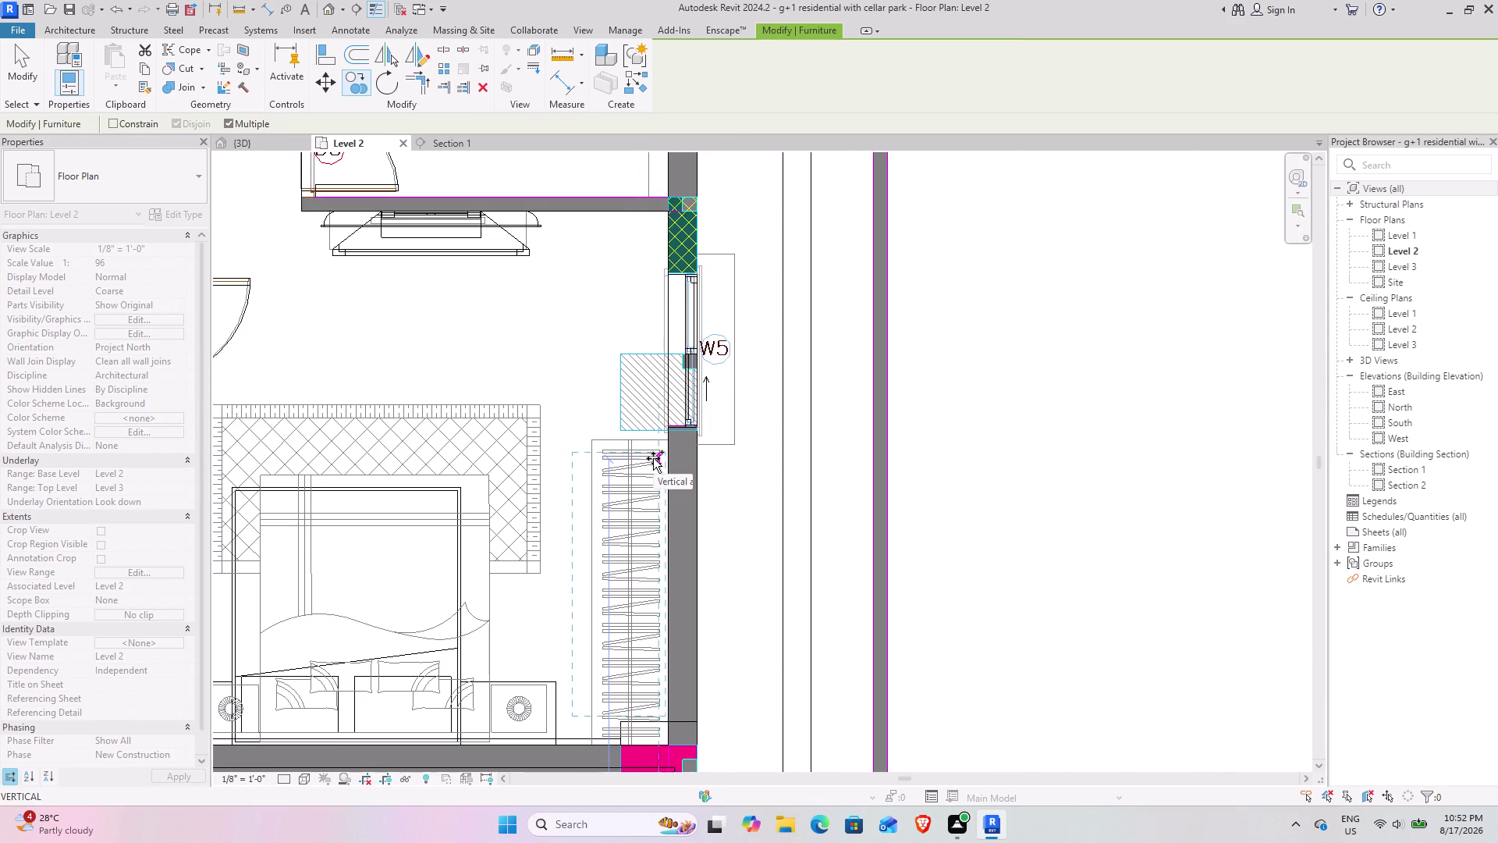
click(654, 458)
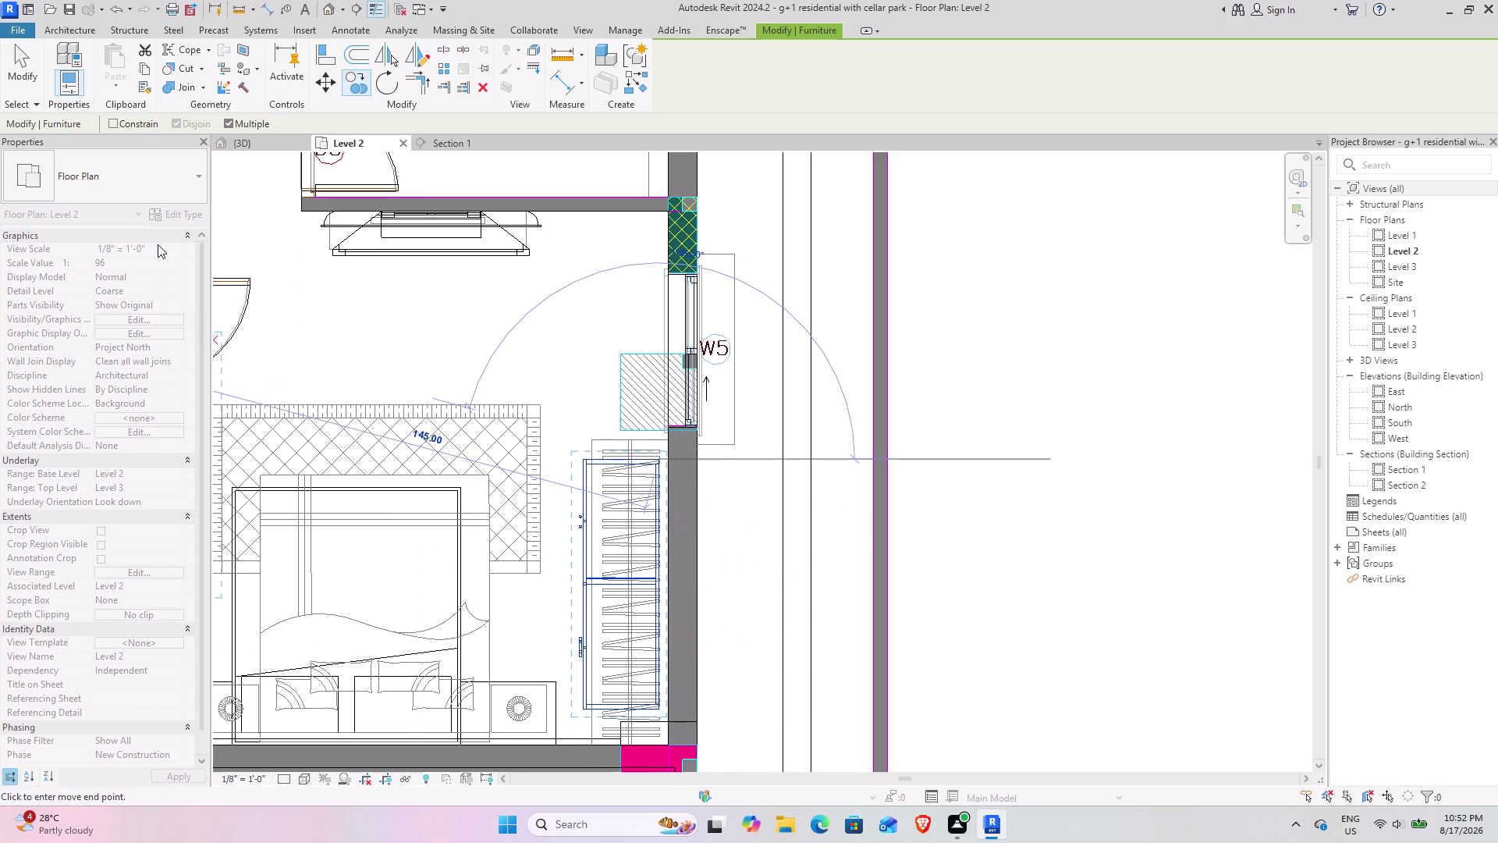
click(22, 79)
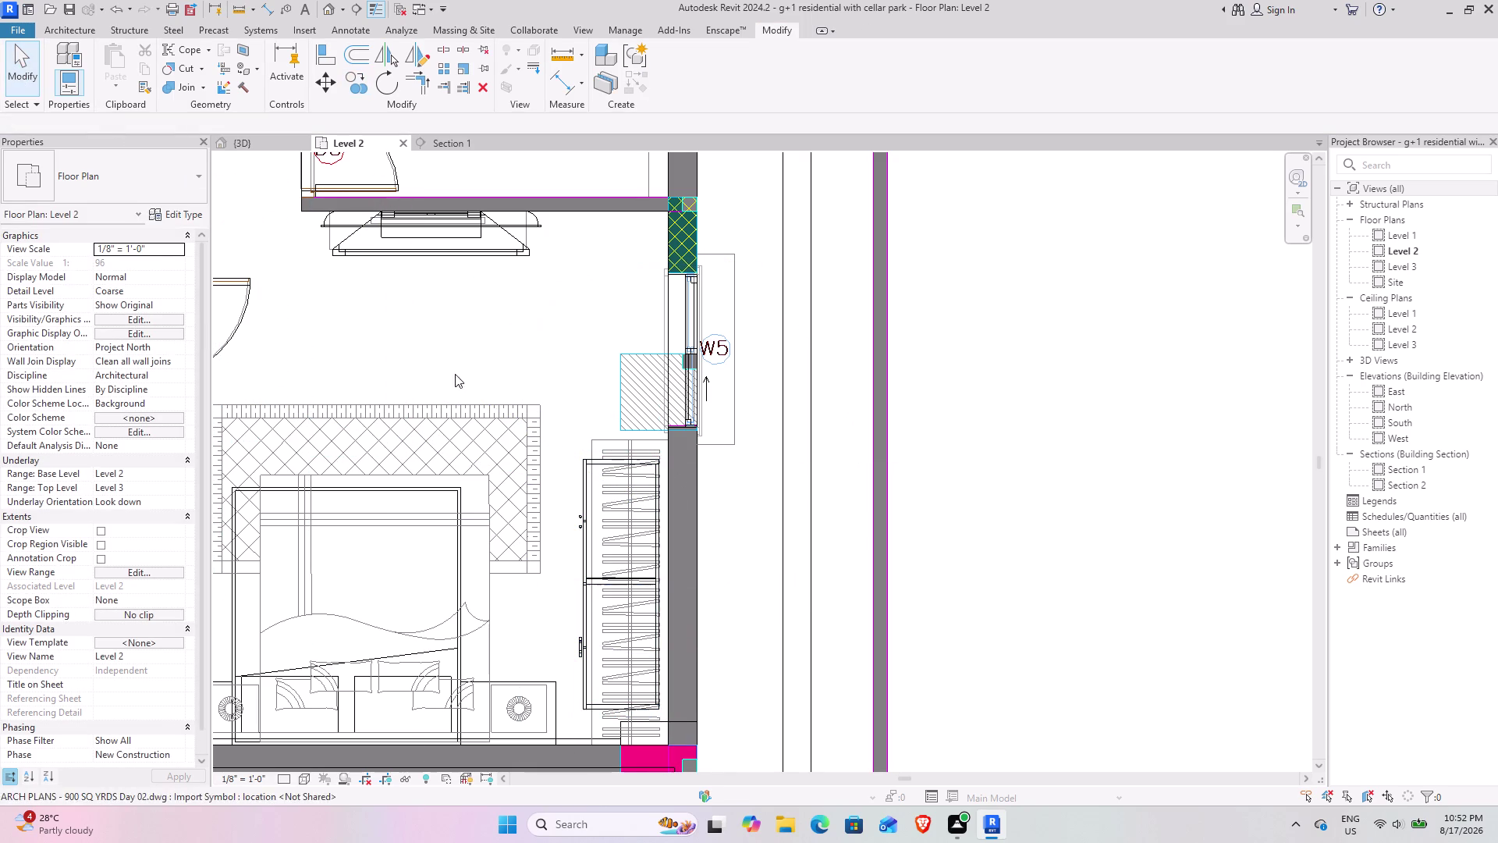
click(261, 147)
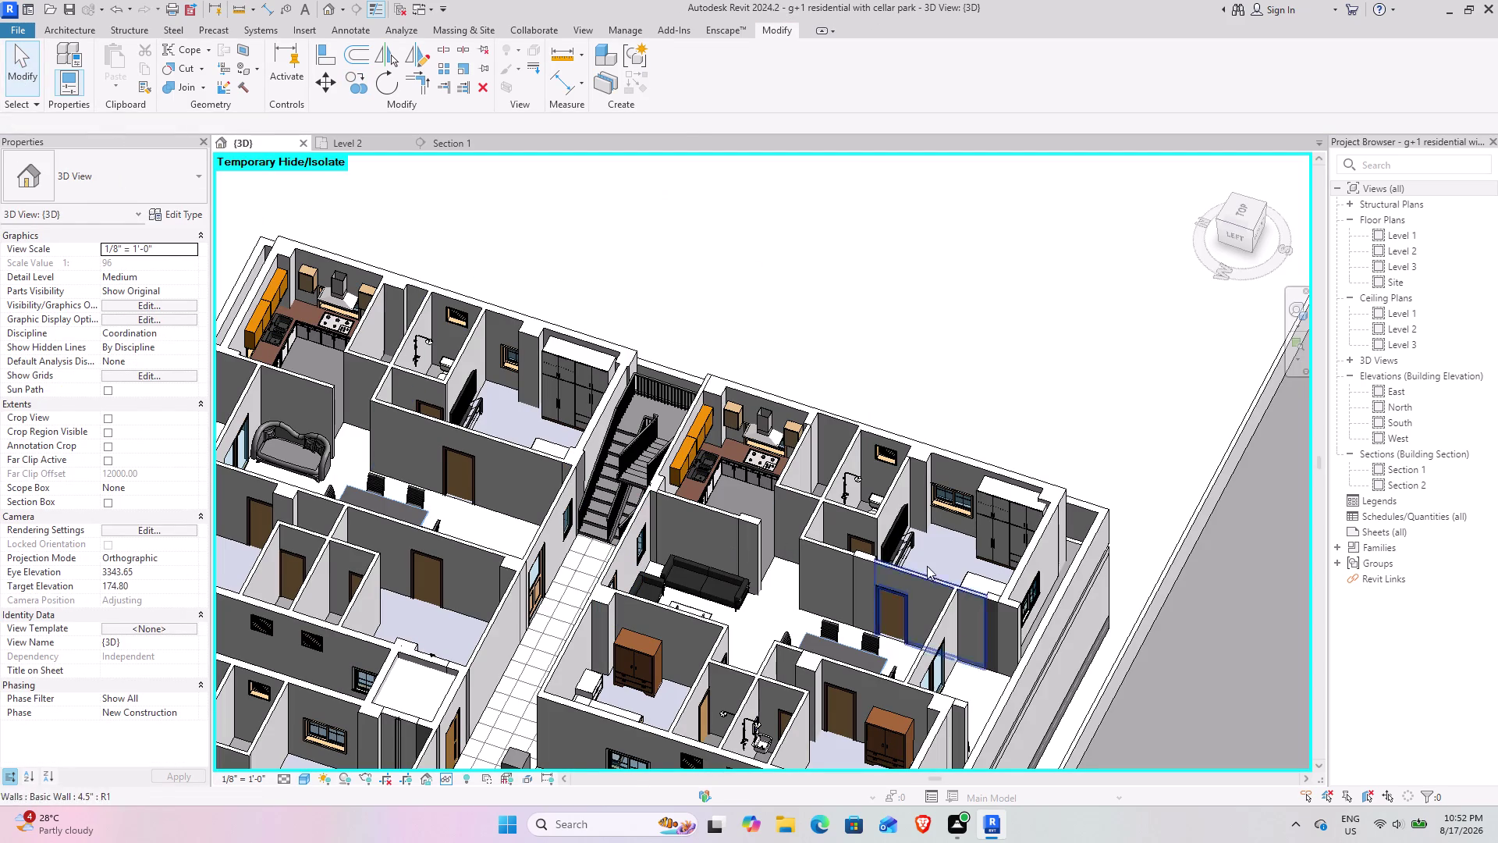
click(1016, 494)
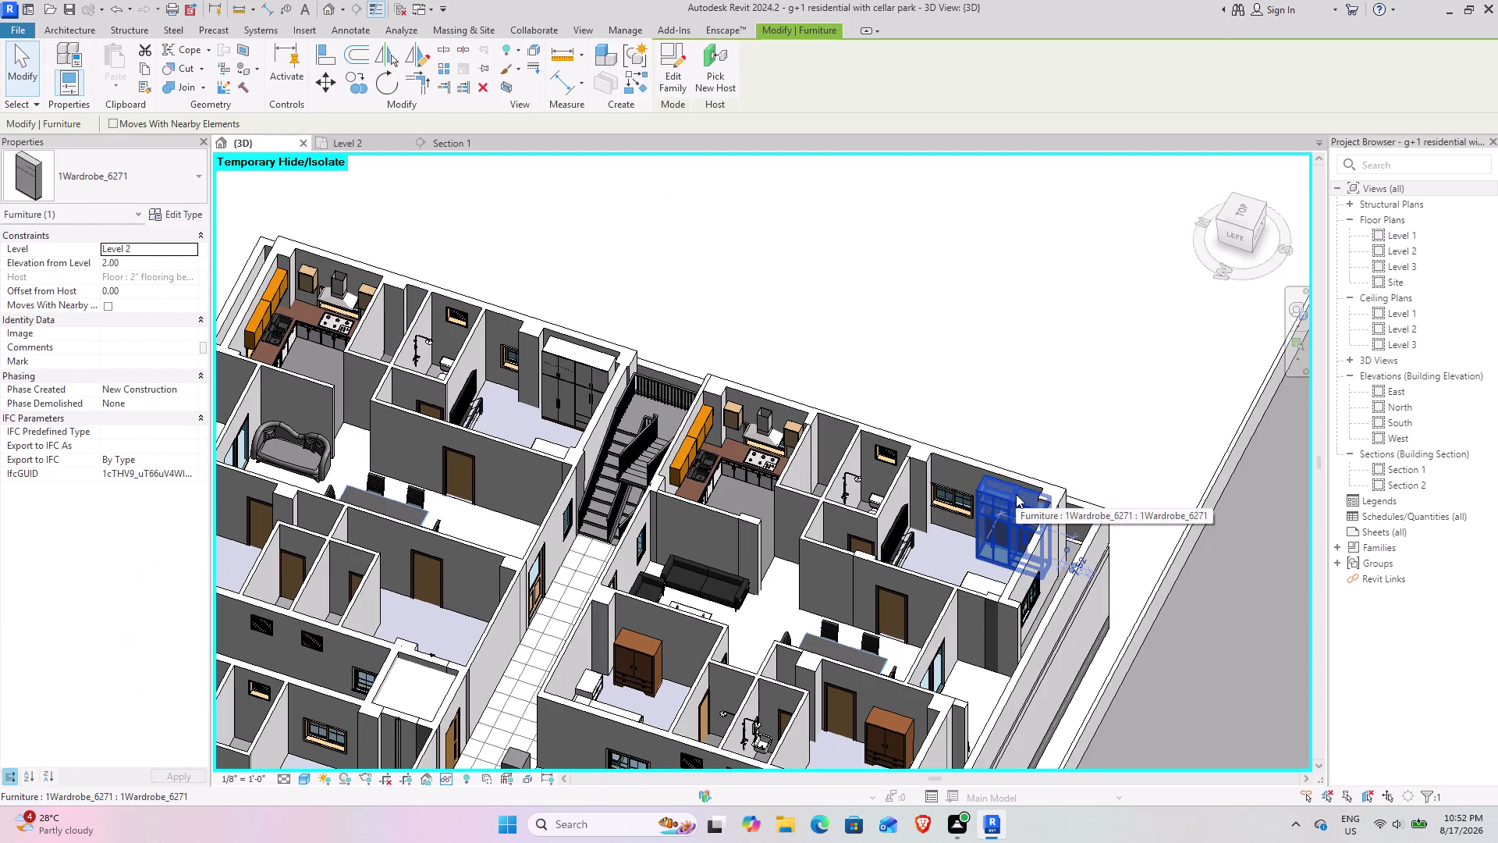
key(Left)
key(Left)
key(Left)
scroll(up, 3)
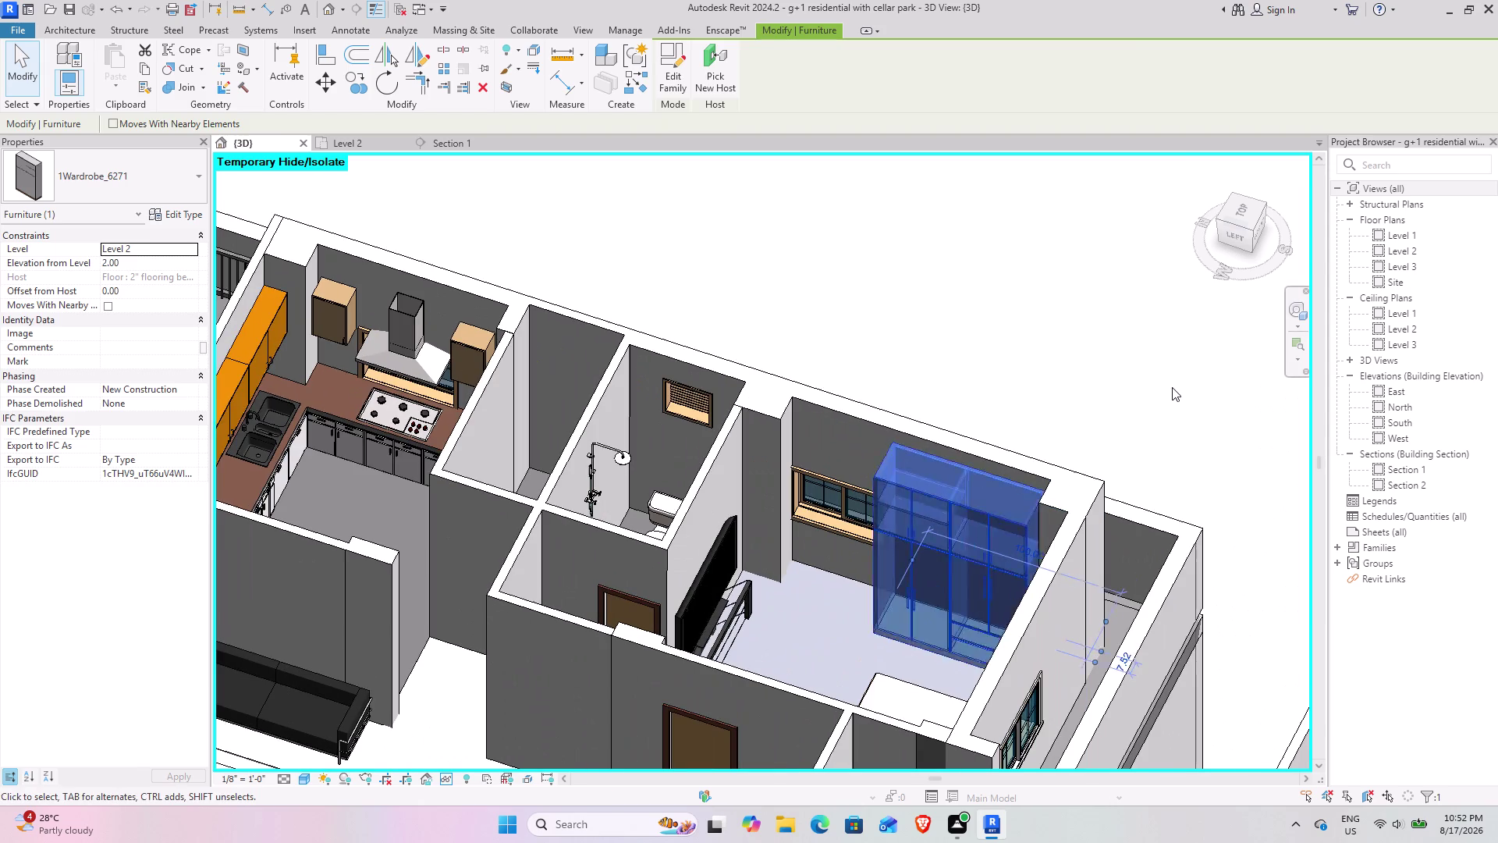
click(1172, 387)
middle_drag(949, 562, 1012, 494)
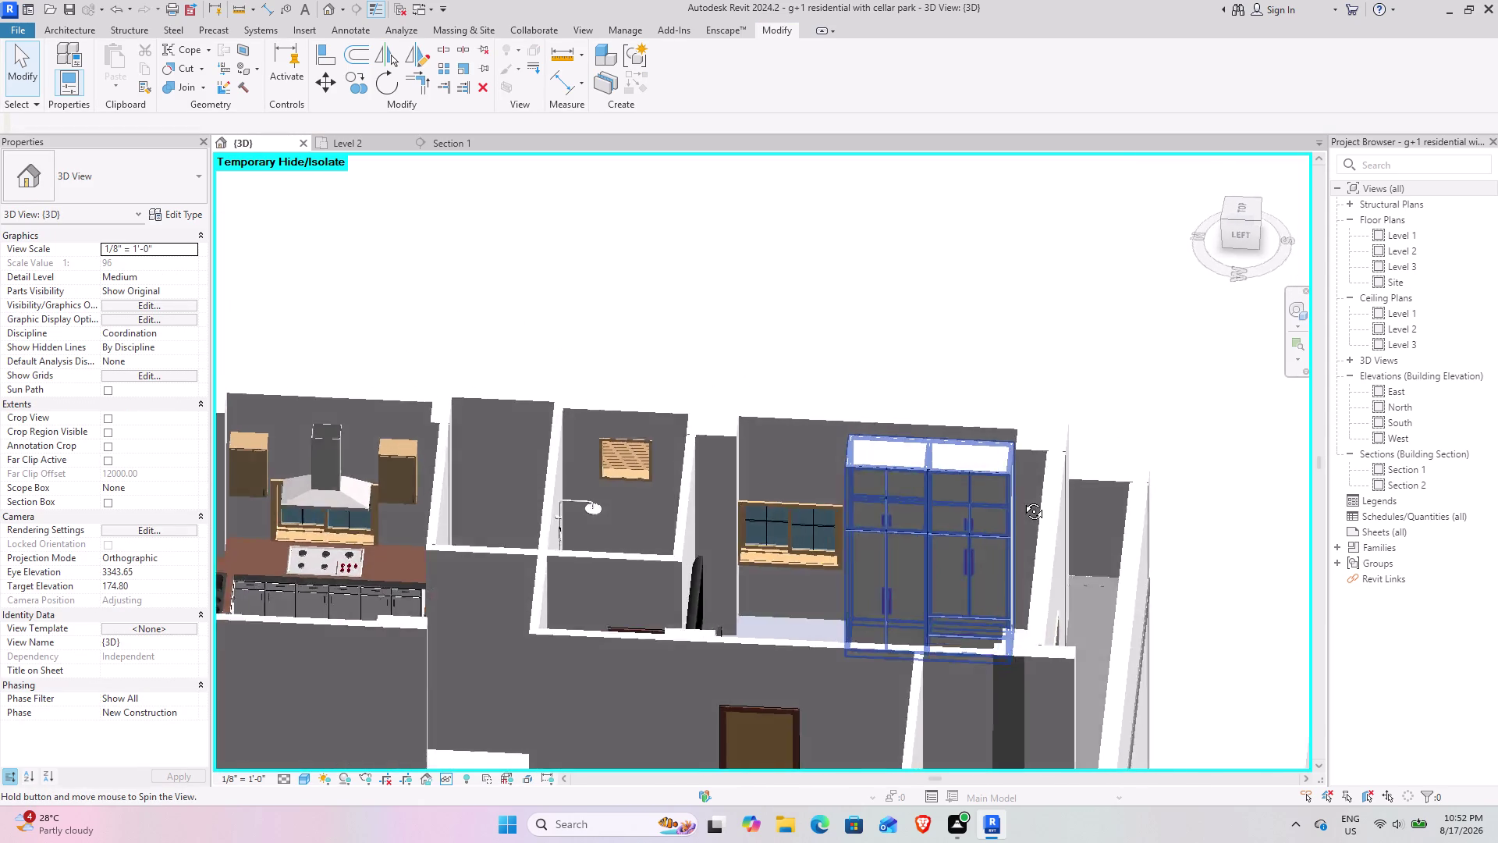
middle_drag(1012, 494, 1025, 499)
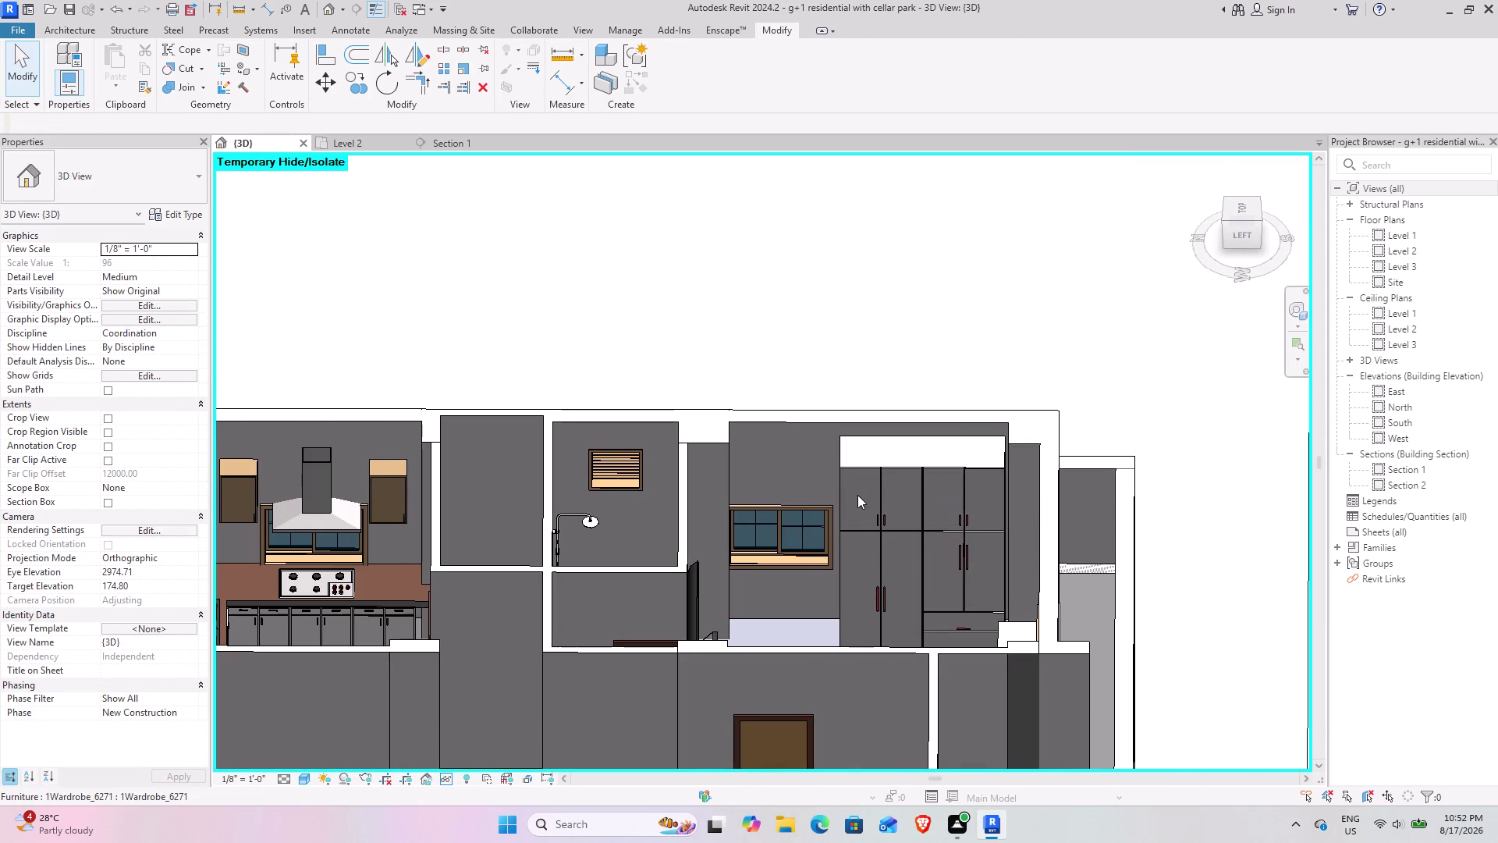
scroll(down, 3)
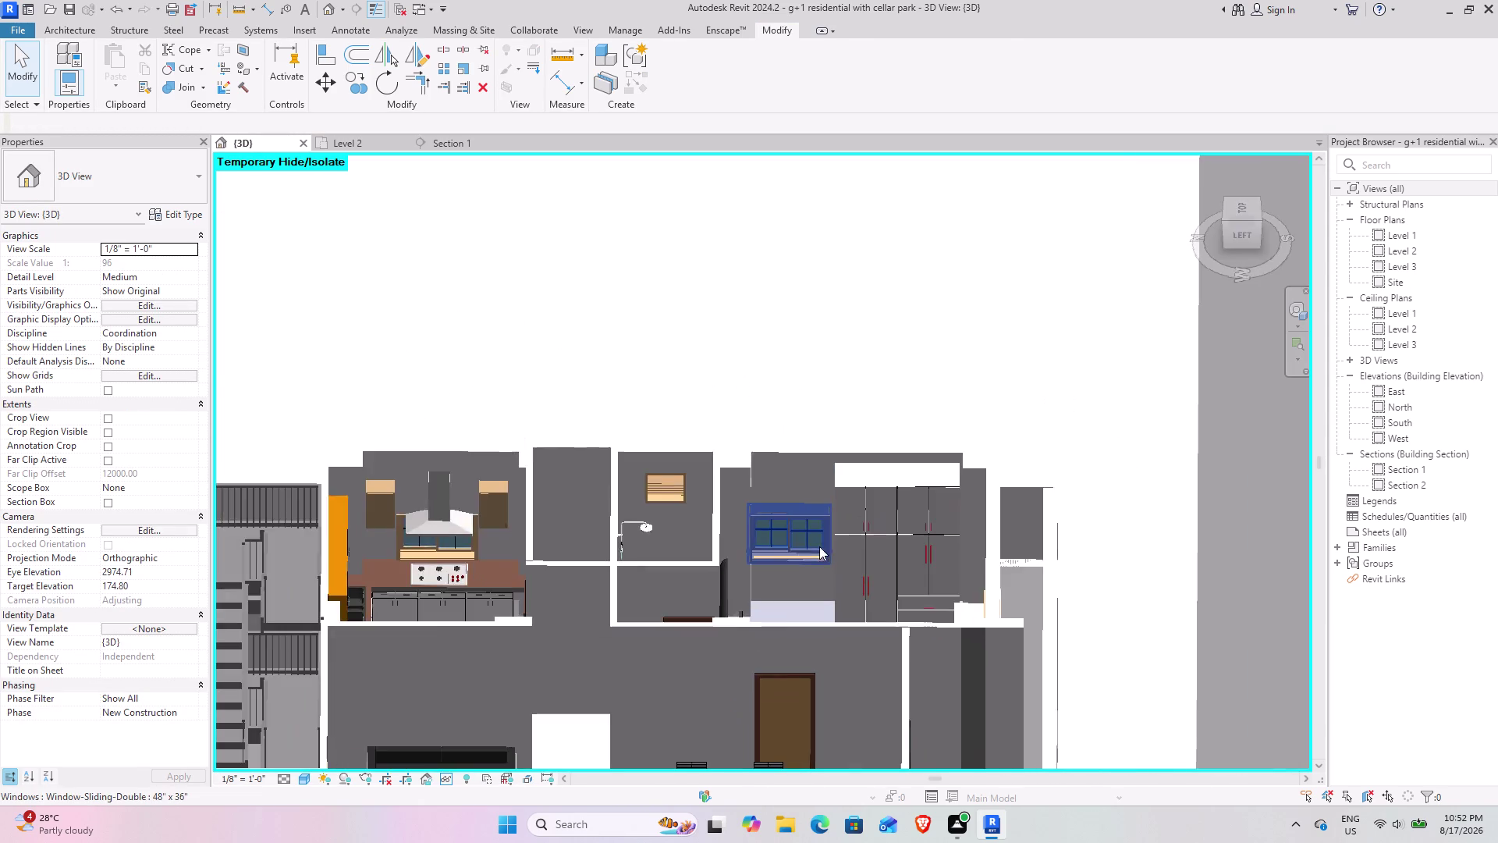
middle_drag(785, 540, 1136, 530)
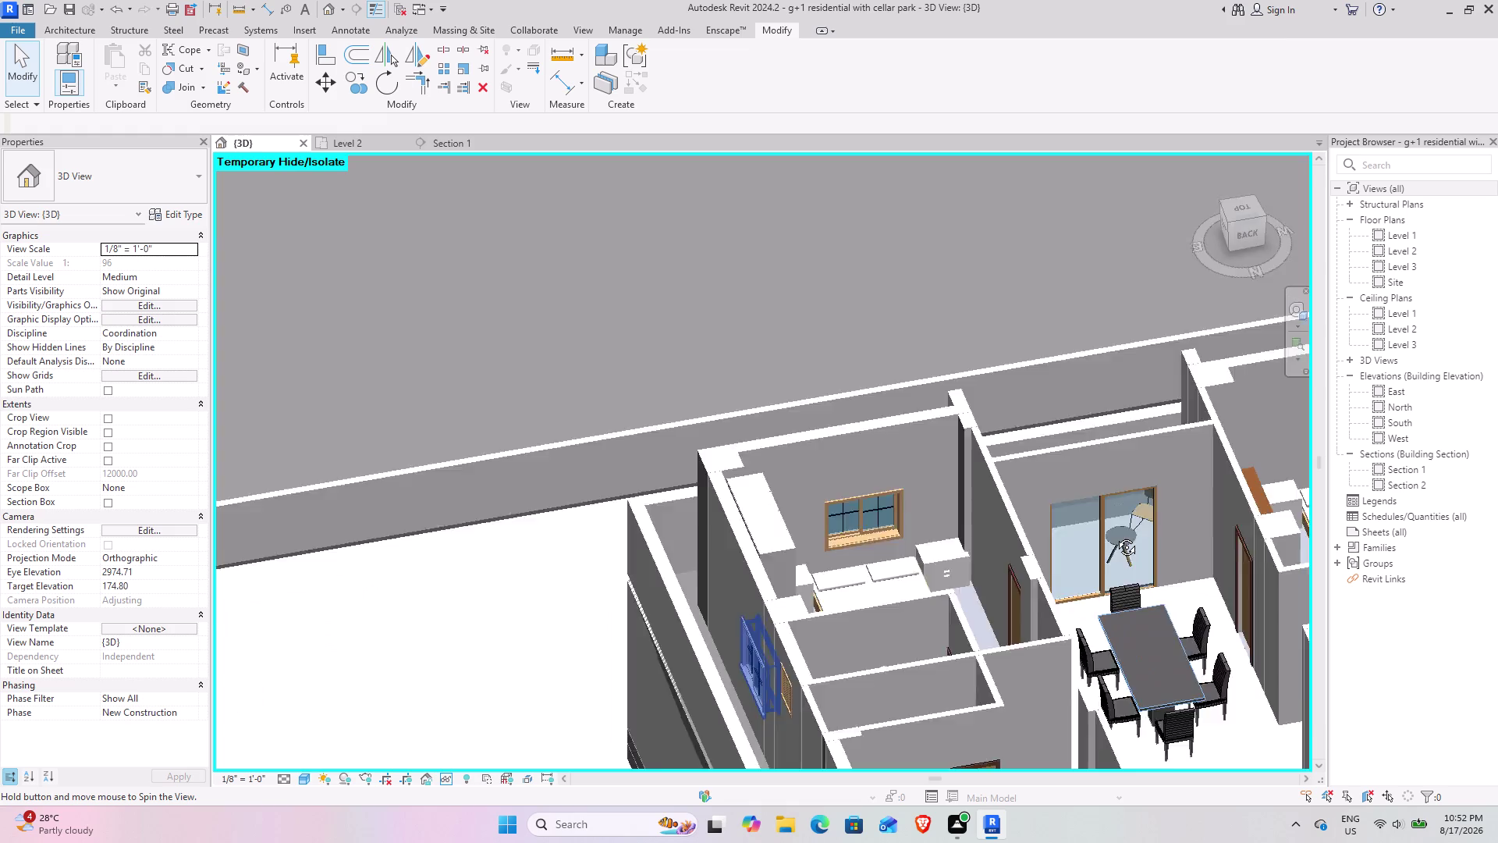
middle_drag(1136, 530, 539, 577)
middle_drag(877, 517, 759, 588)
middle_drag(820, 434, 732, 658)
scroll(down, 3)
middle_drag(724, 538, 690, 627)
middle_drag(774, 494, 572, 686)
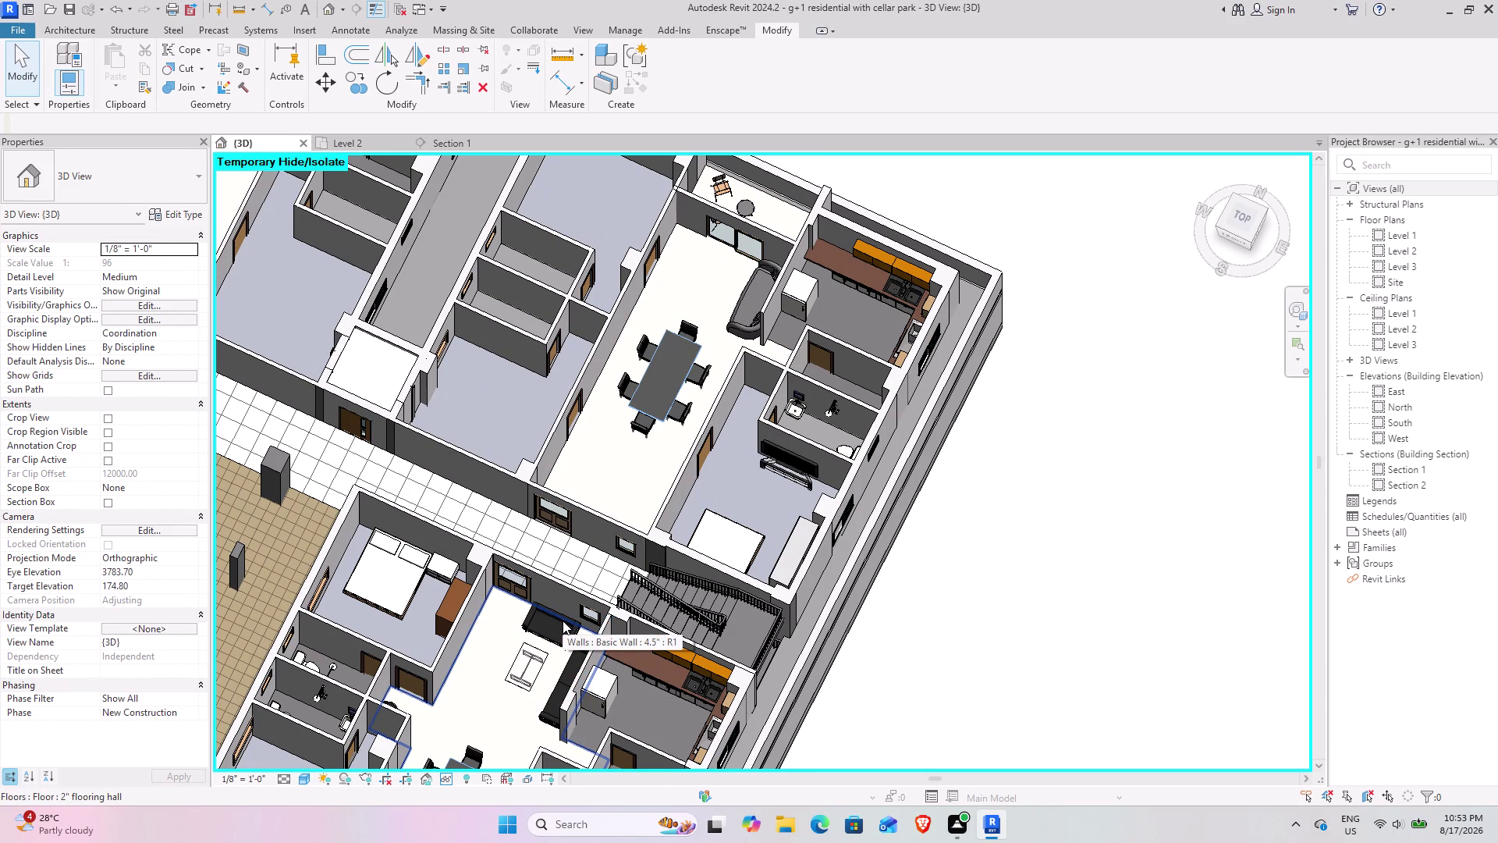
middle_drag(559, 322, 592, 406)
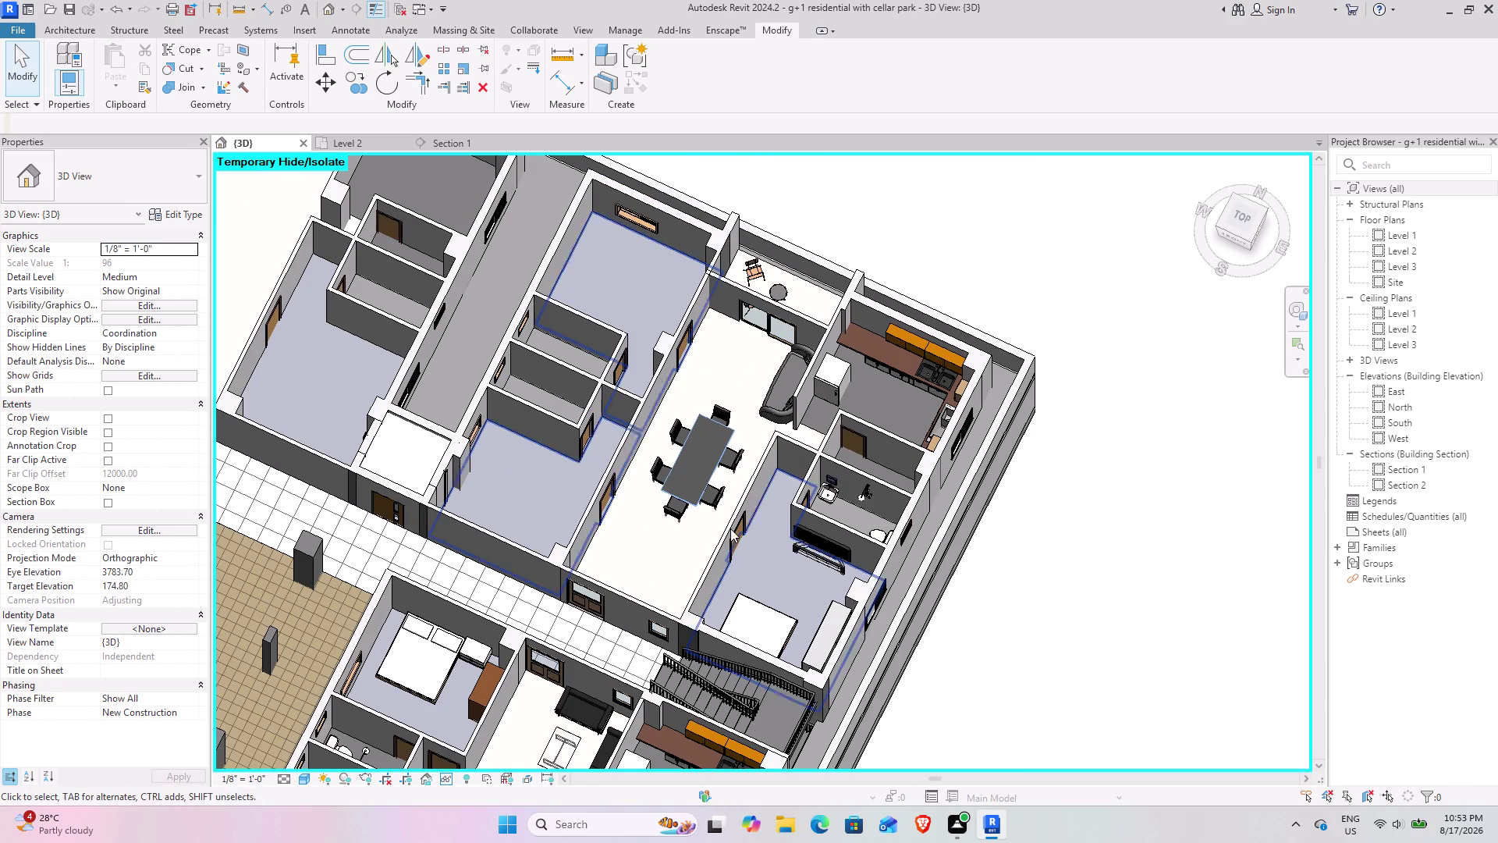
middle_drag(669, 534, 802, 389)
middle_drag(466, 602, 944, 337)
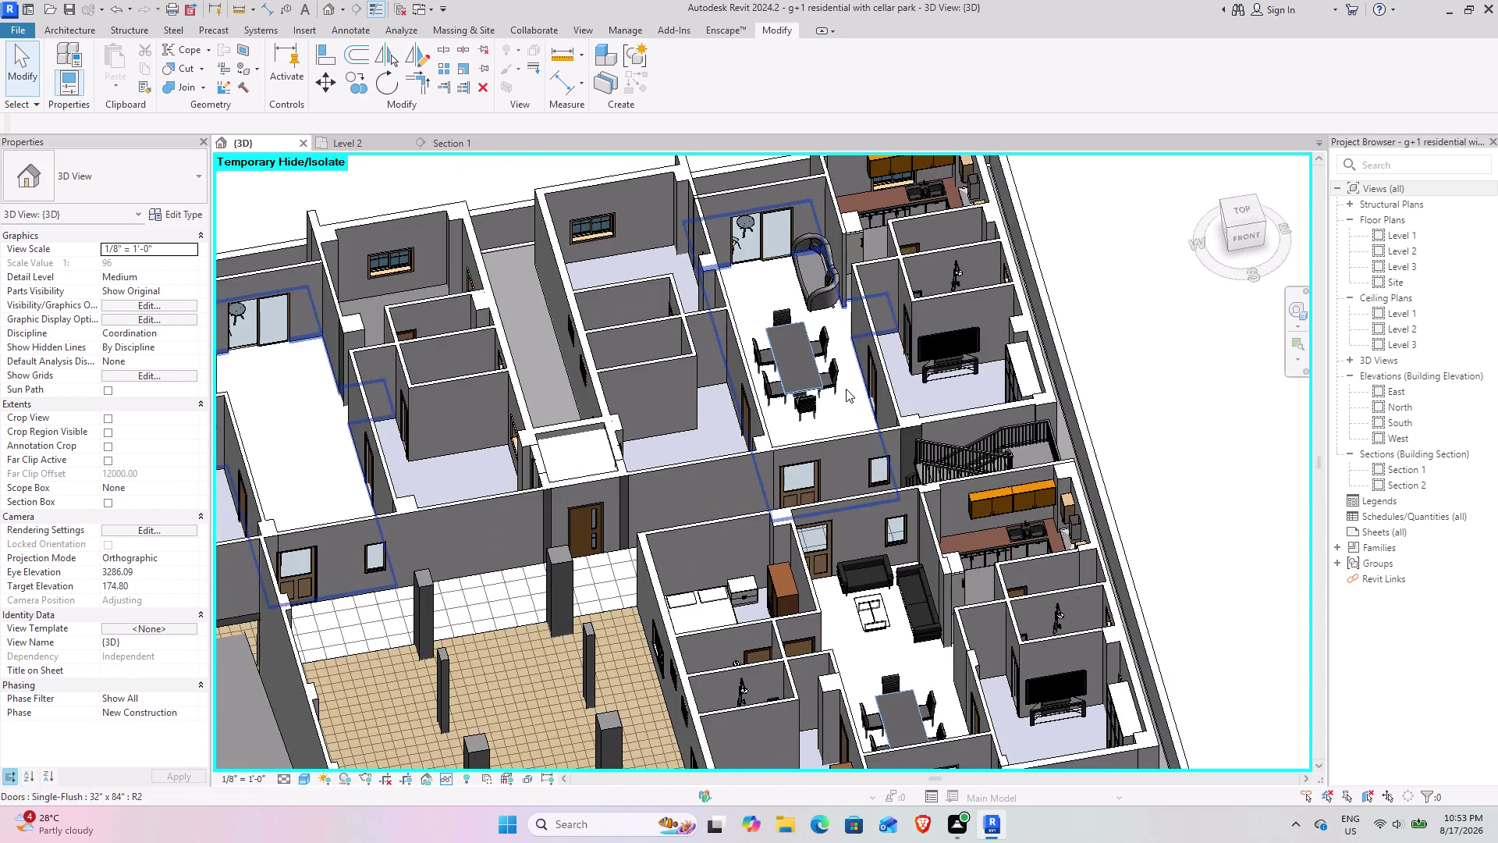
middle_drag(840, 388, 725, 422)
middle_drag(1090, 422, 629, 517)
scroll(up, 3)
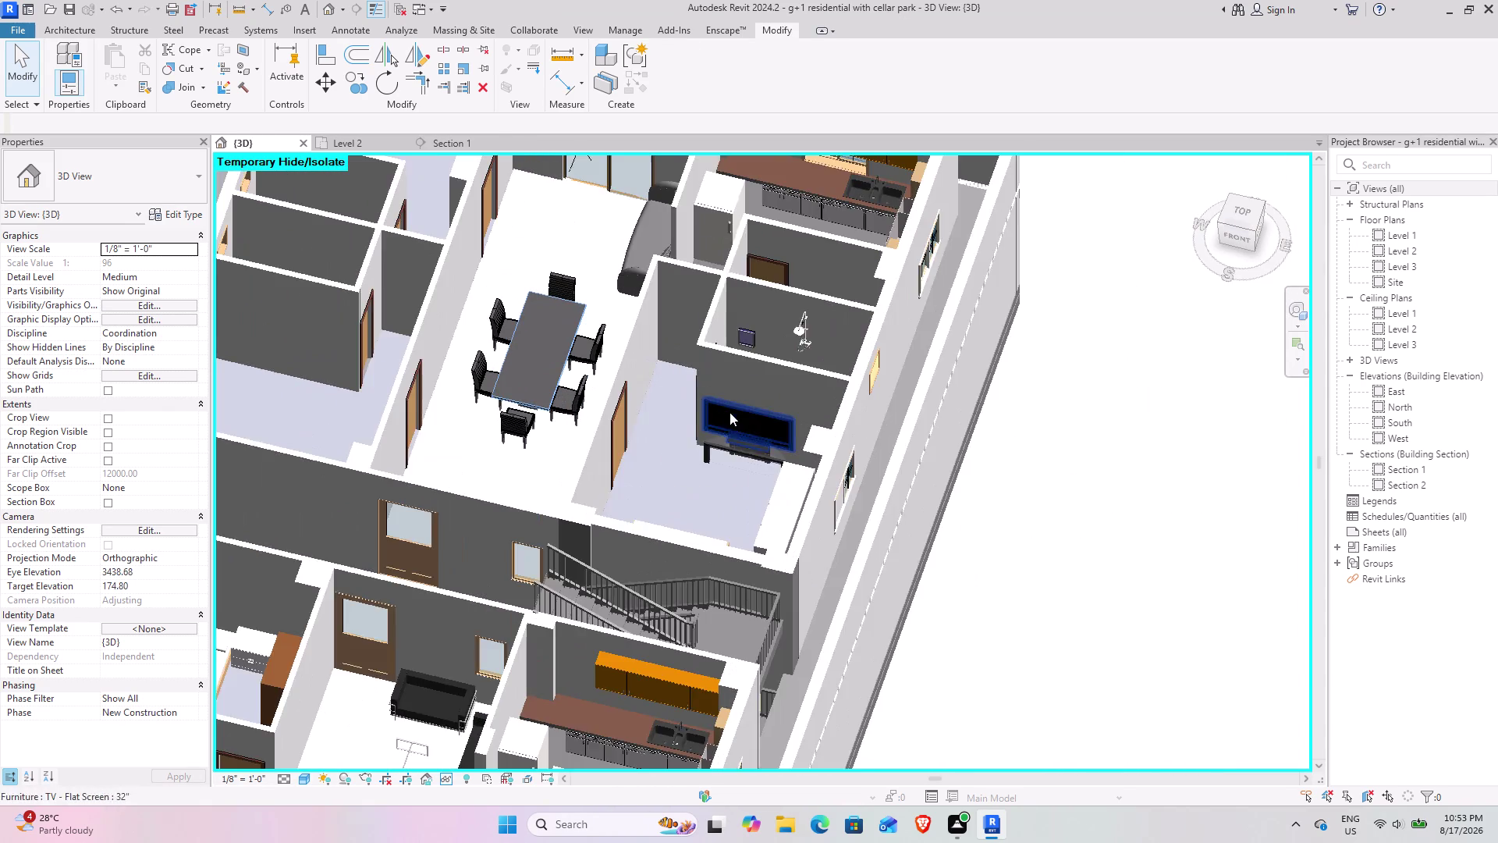
middle_drag(658, 453, 682, 635)
middle_drag(551, 443, 571, 478)
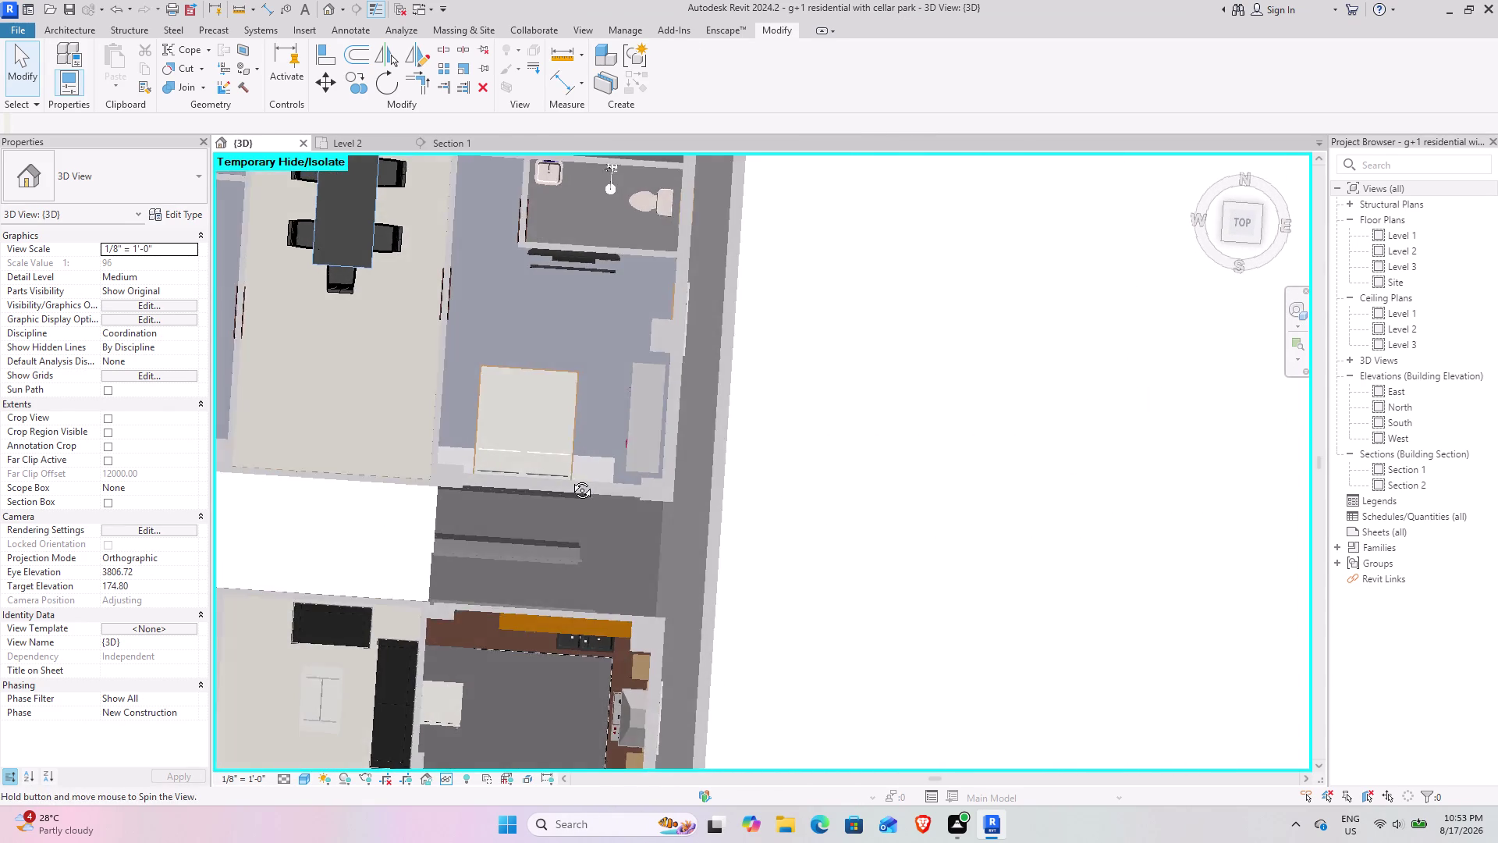
middle_drag(571, 478, 569, 478)
scroll(down, 3)
In the Level 2 plan, bring the bedrooms into view and select the left bedroom wardrobe.
click(344, 143)
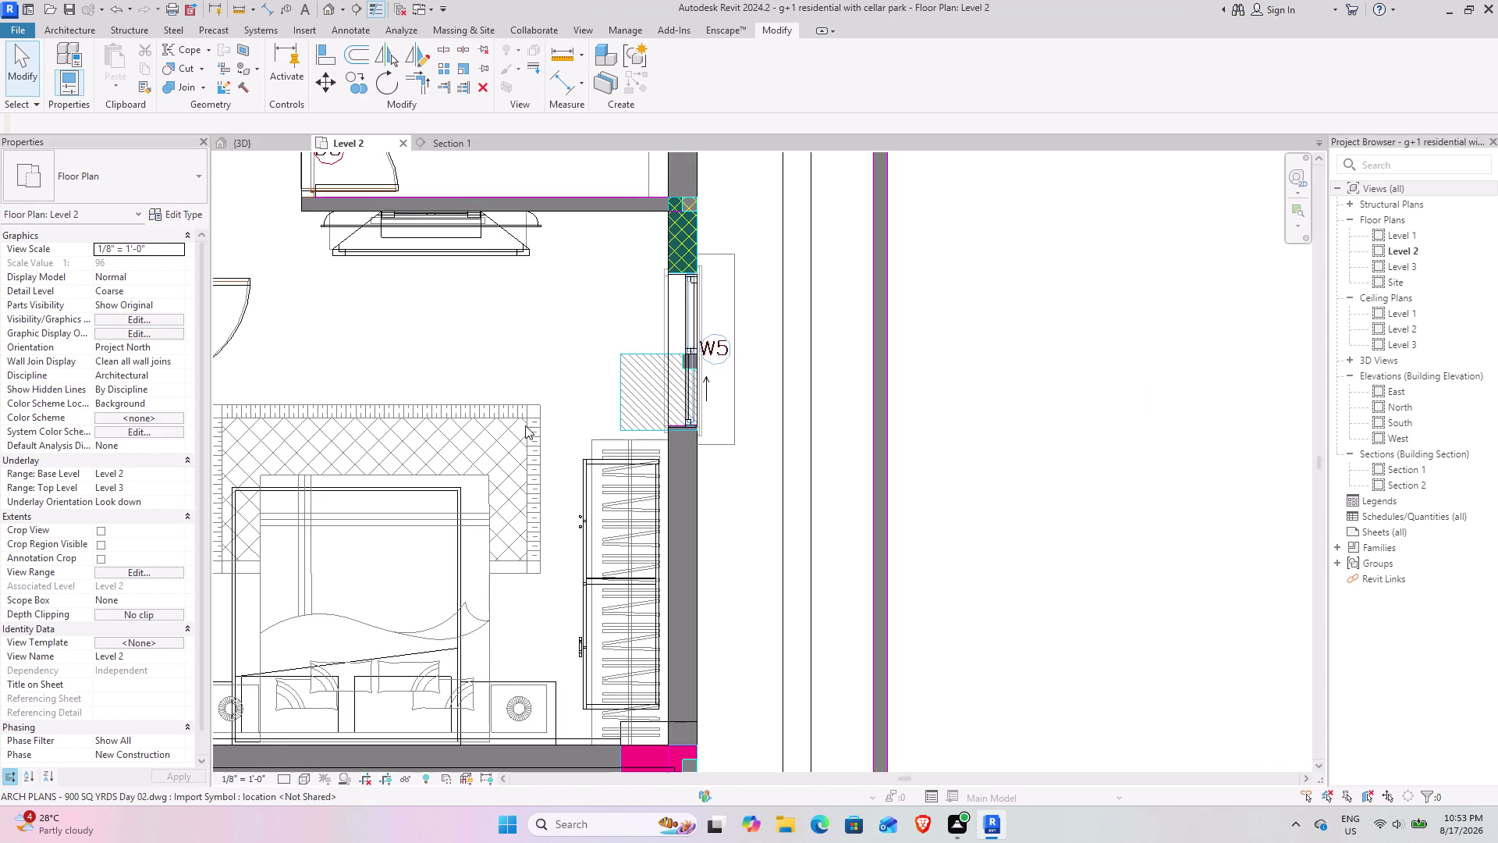
scroll(down, 3)
middle_drag(493, 416, 687, 335)
middle_drag(481, 412, 648, 231)
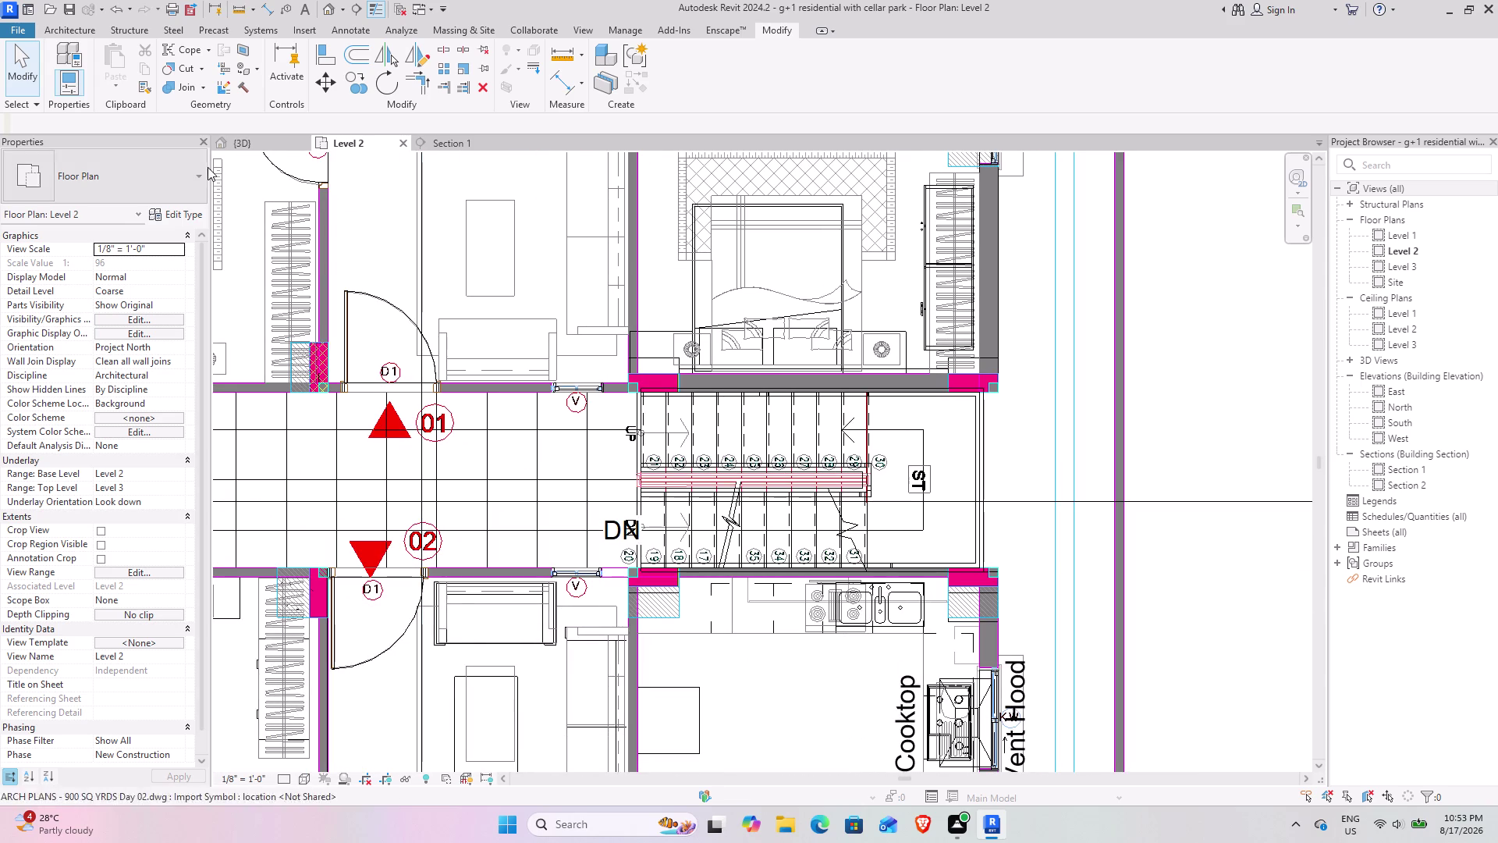
middle_drag(583, 516, 651, 283)
scroll(down, 3)
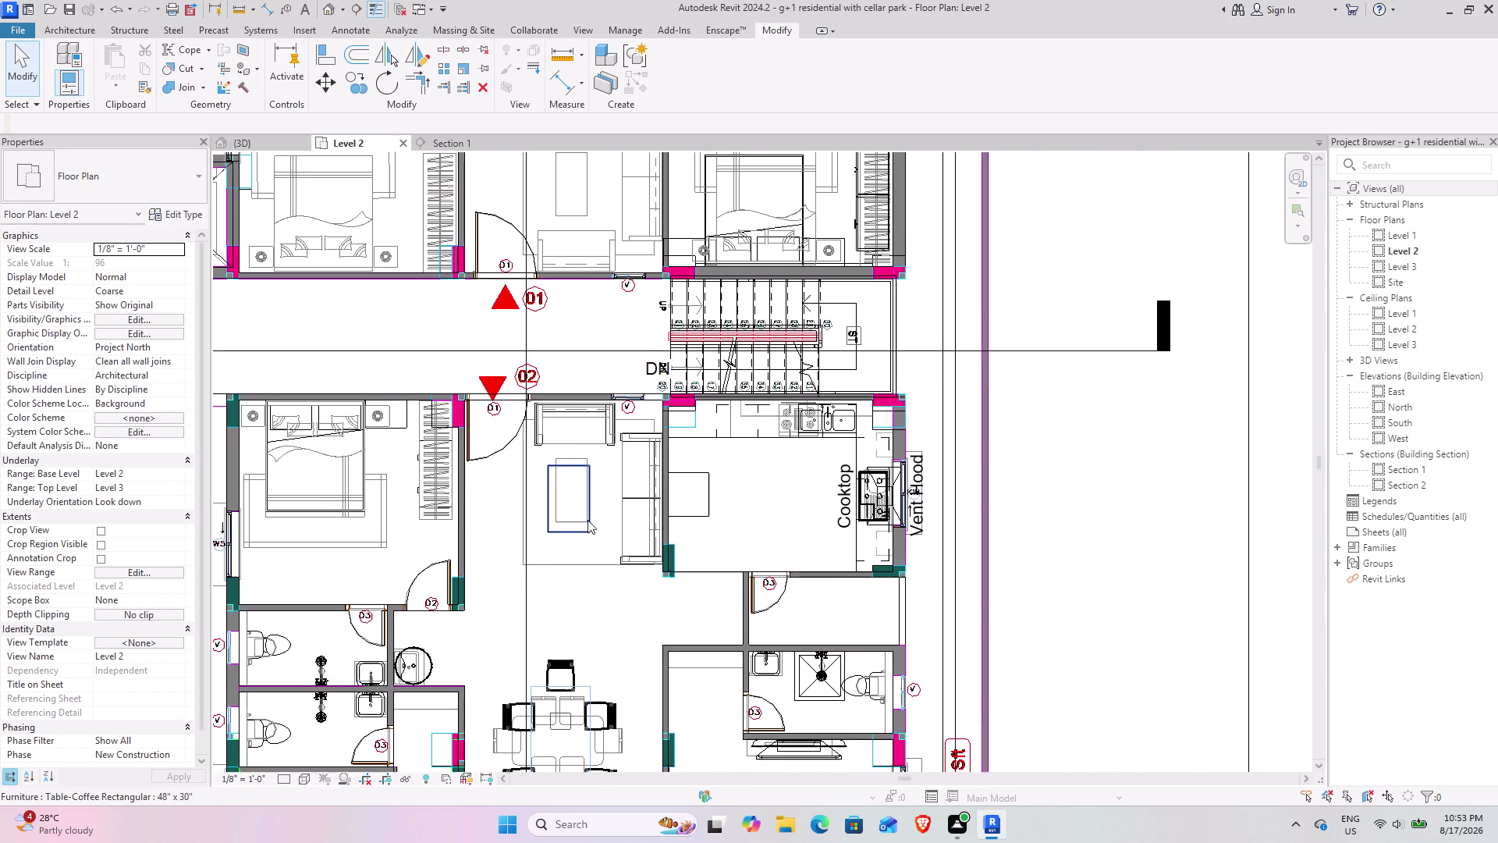
middle_drag(577, 538, 603, 291)
middle_drag(537, 665, 646, 425)
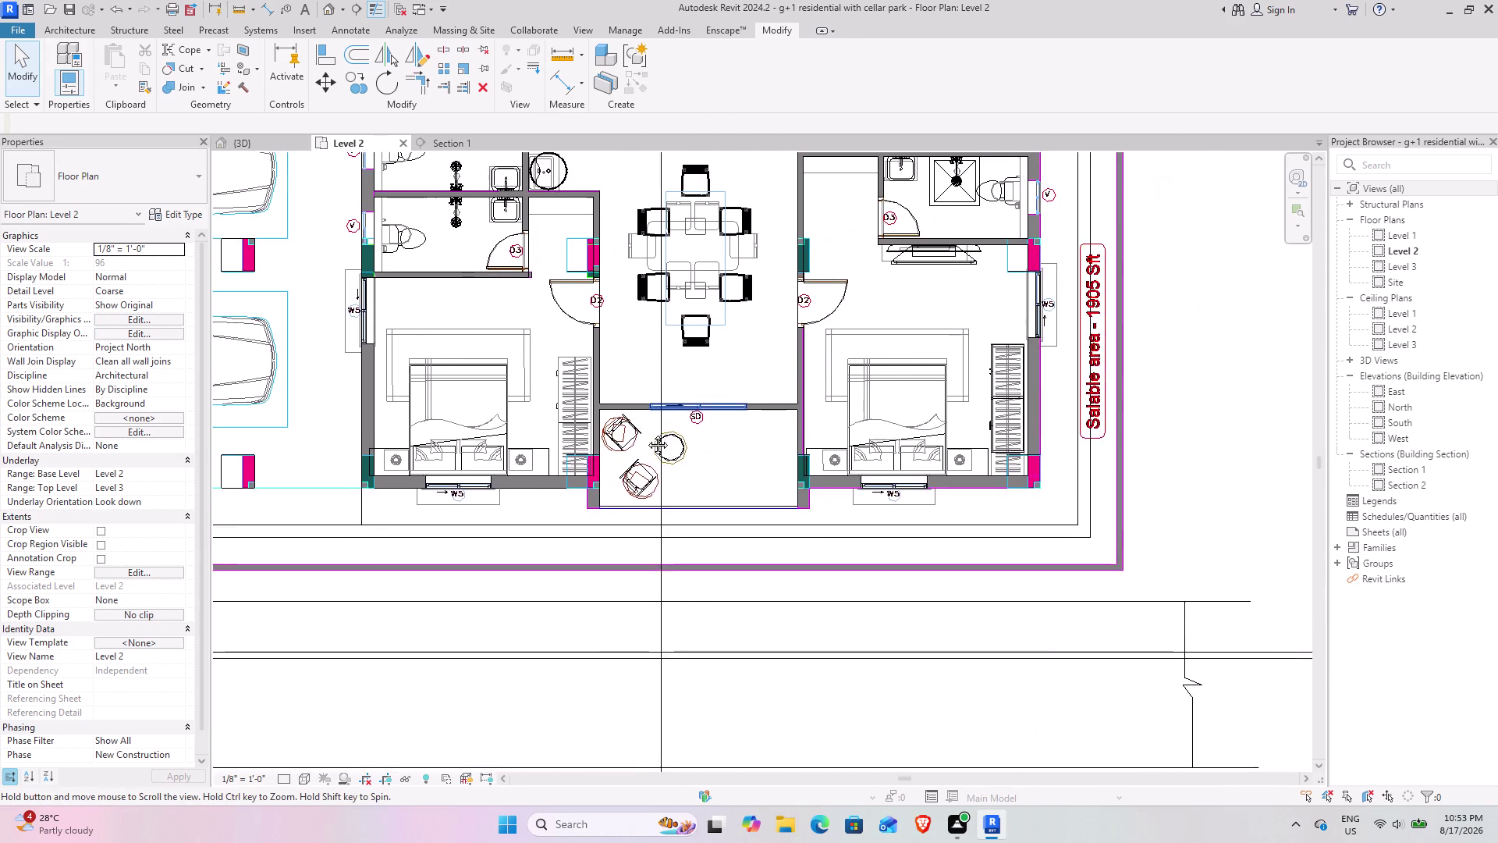
middle_drag(647, 425, 629, 469)
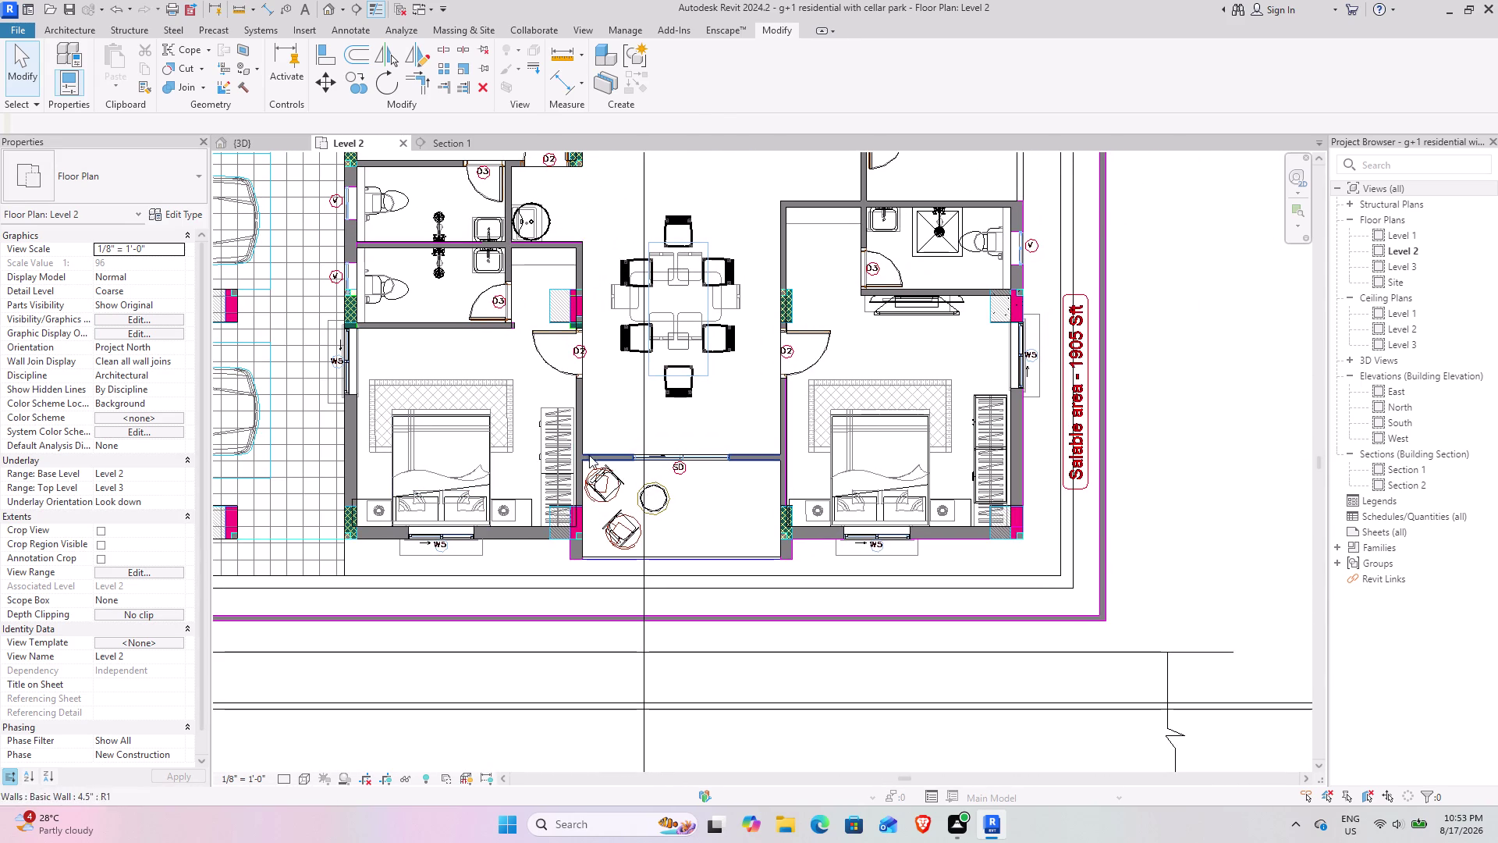
scroll(up, 3)
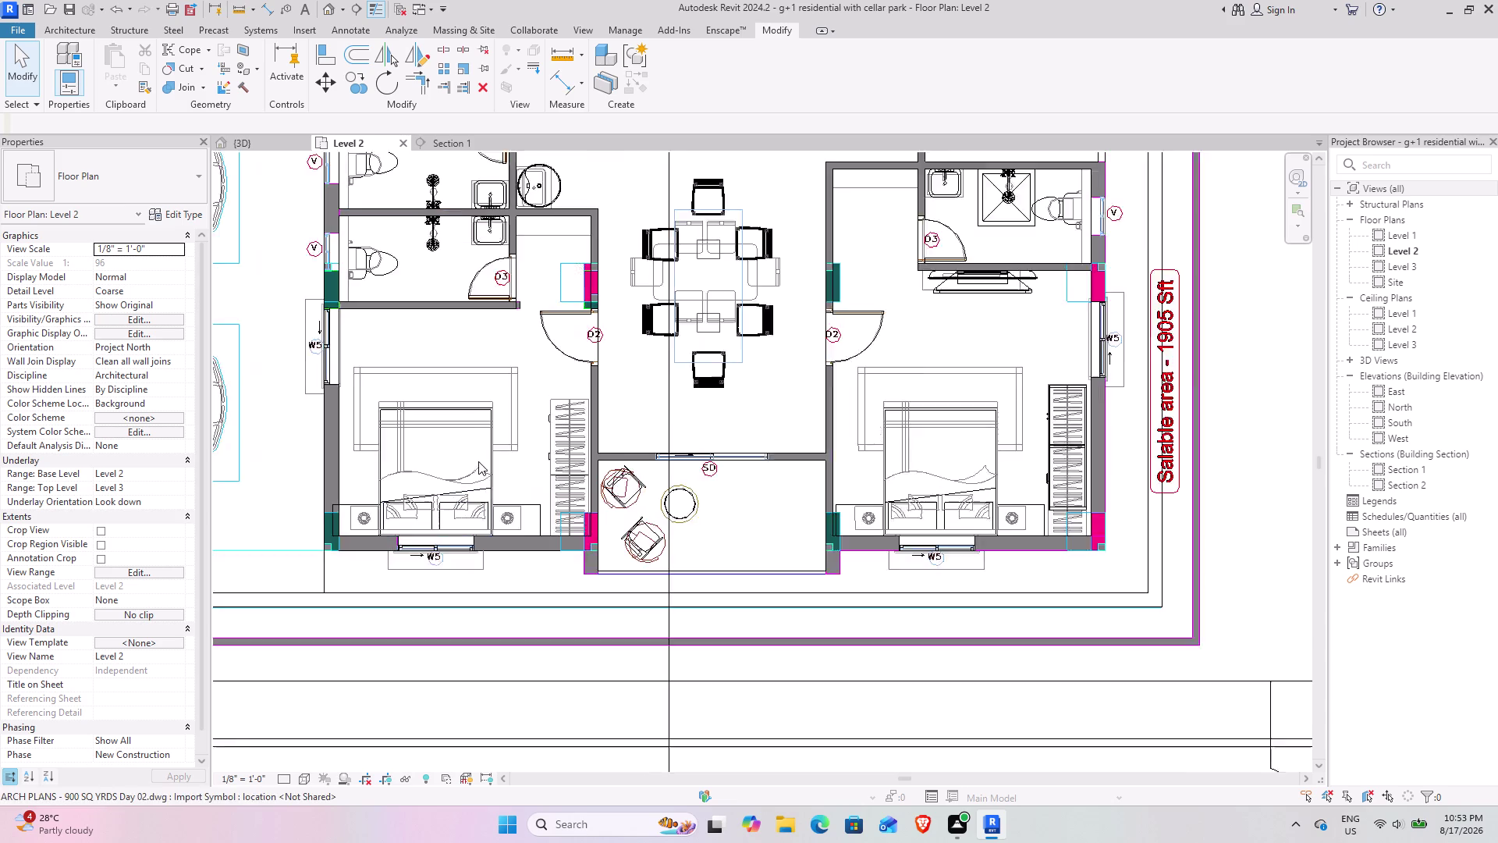
scroll(up, 3)
click(579, 453)
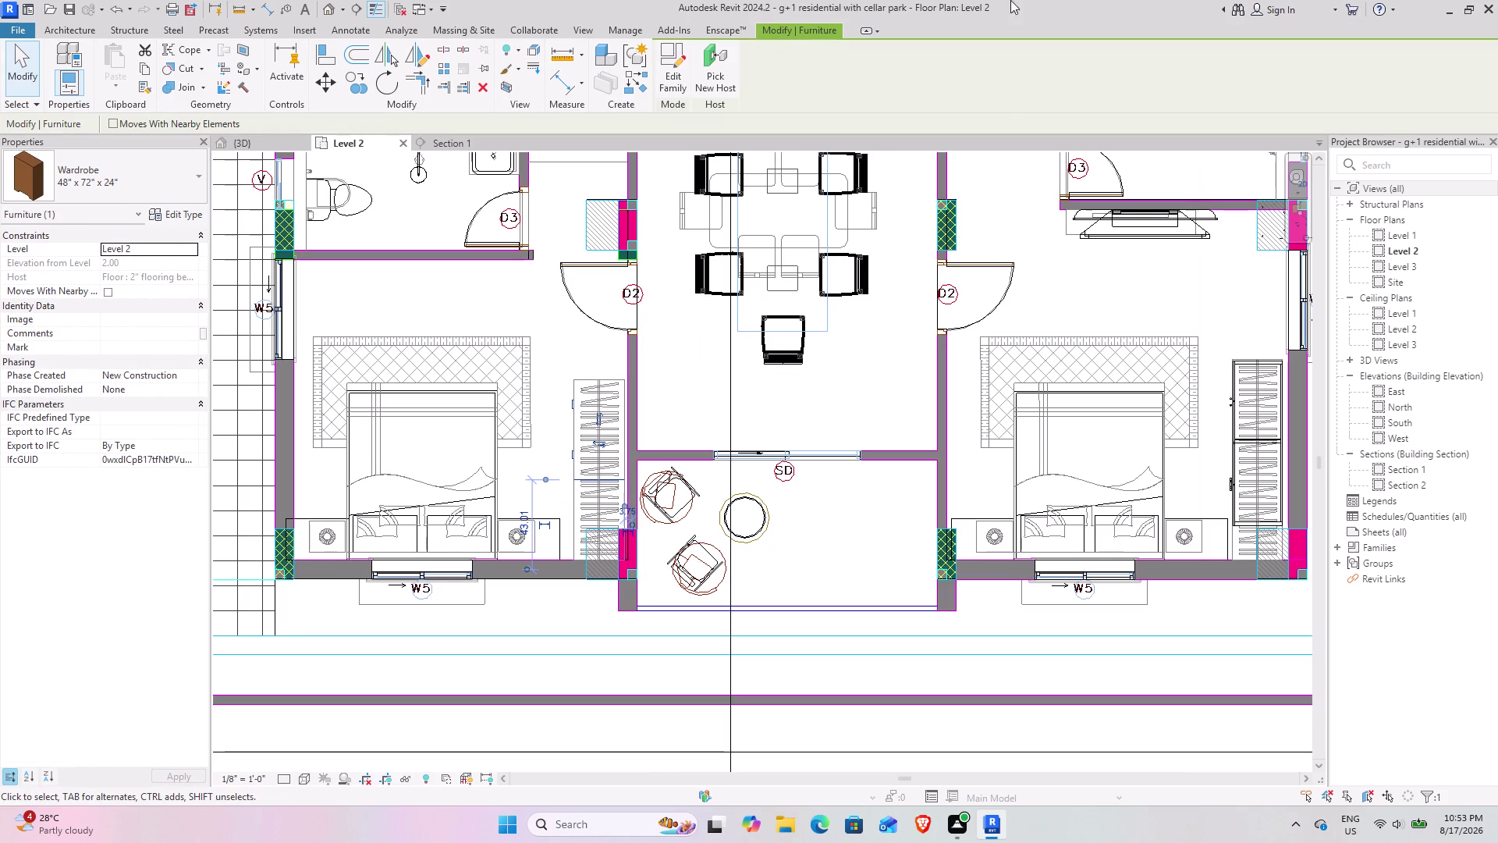
Delete the wardrobes from the left bedroom.
click(483, 89)
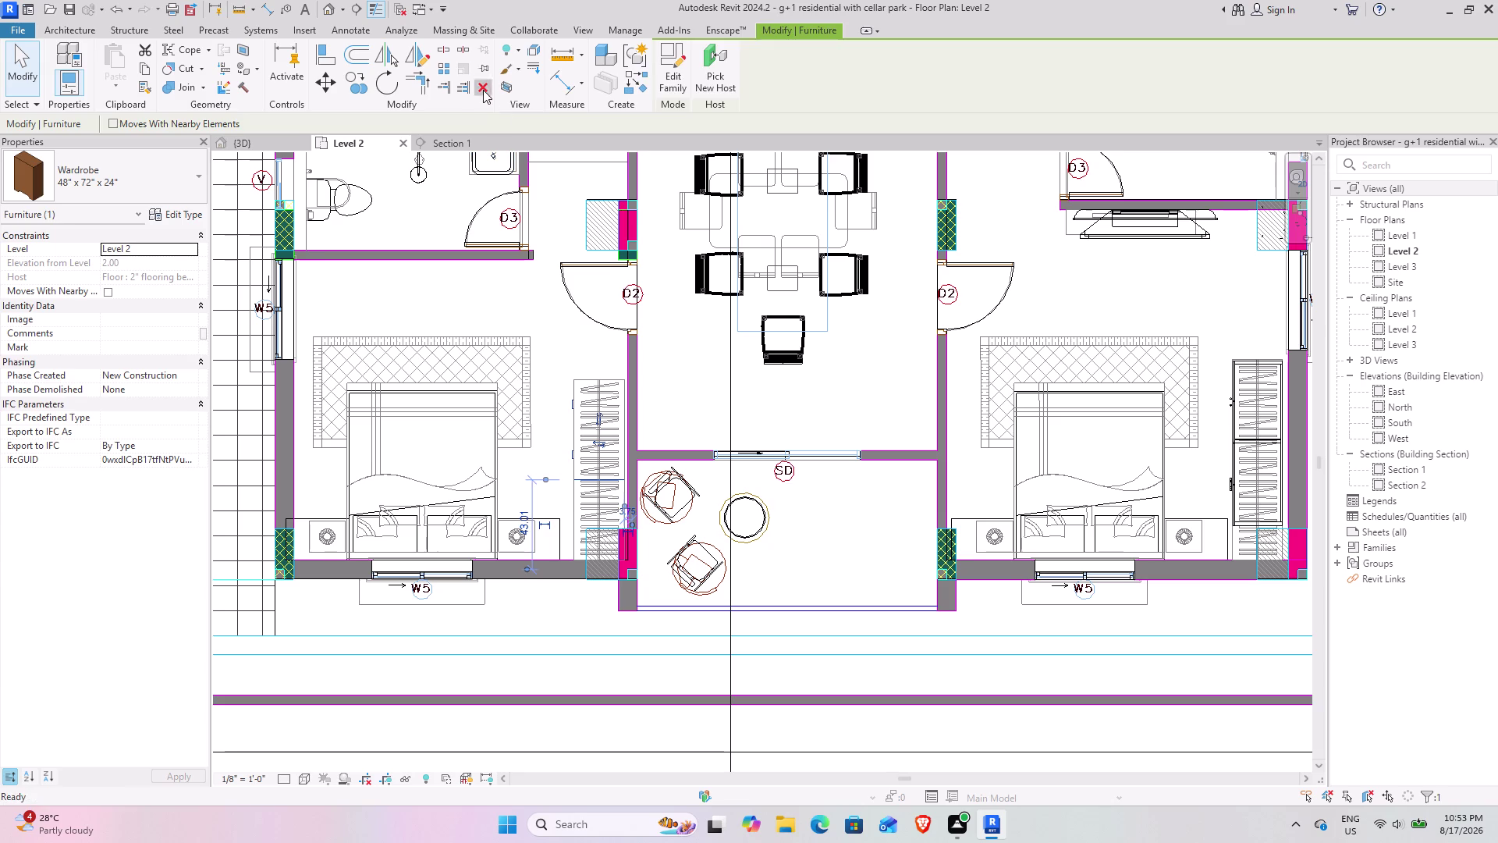
middle_drag(504, 237, 595, 628)
middle_drag(674, 304, 562, 698)
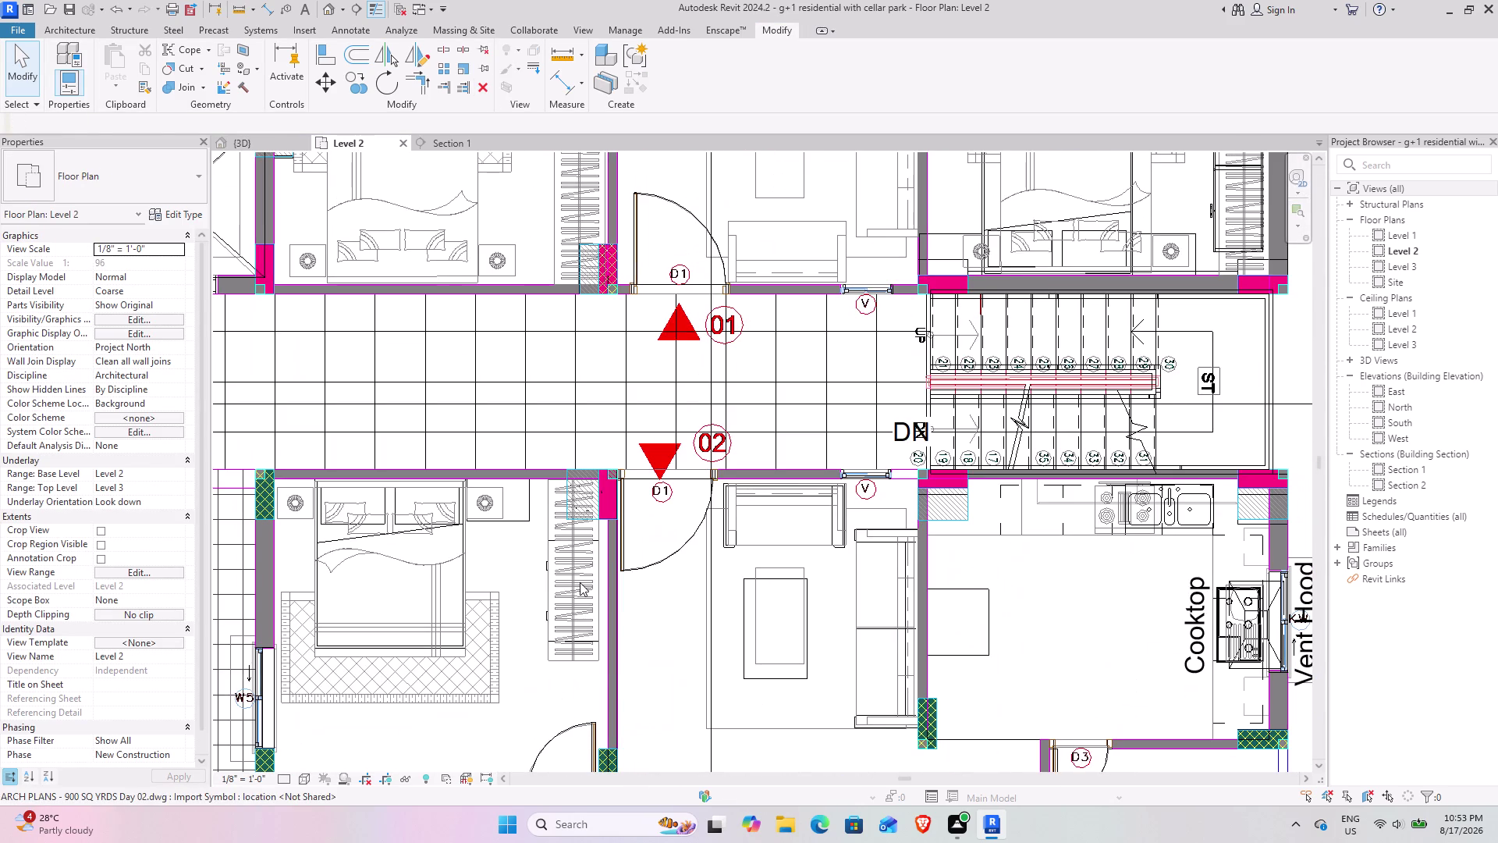
click(580, 582)
click(479, 91)
Copy the right bedroom's wardrobe into the left bedroom and the bedroom beside door 02.
scroll(down, 3)
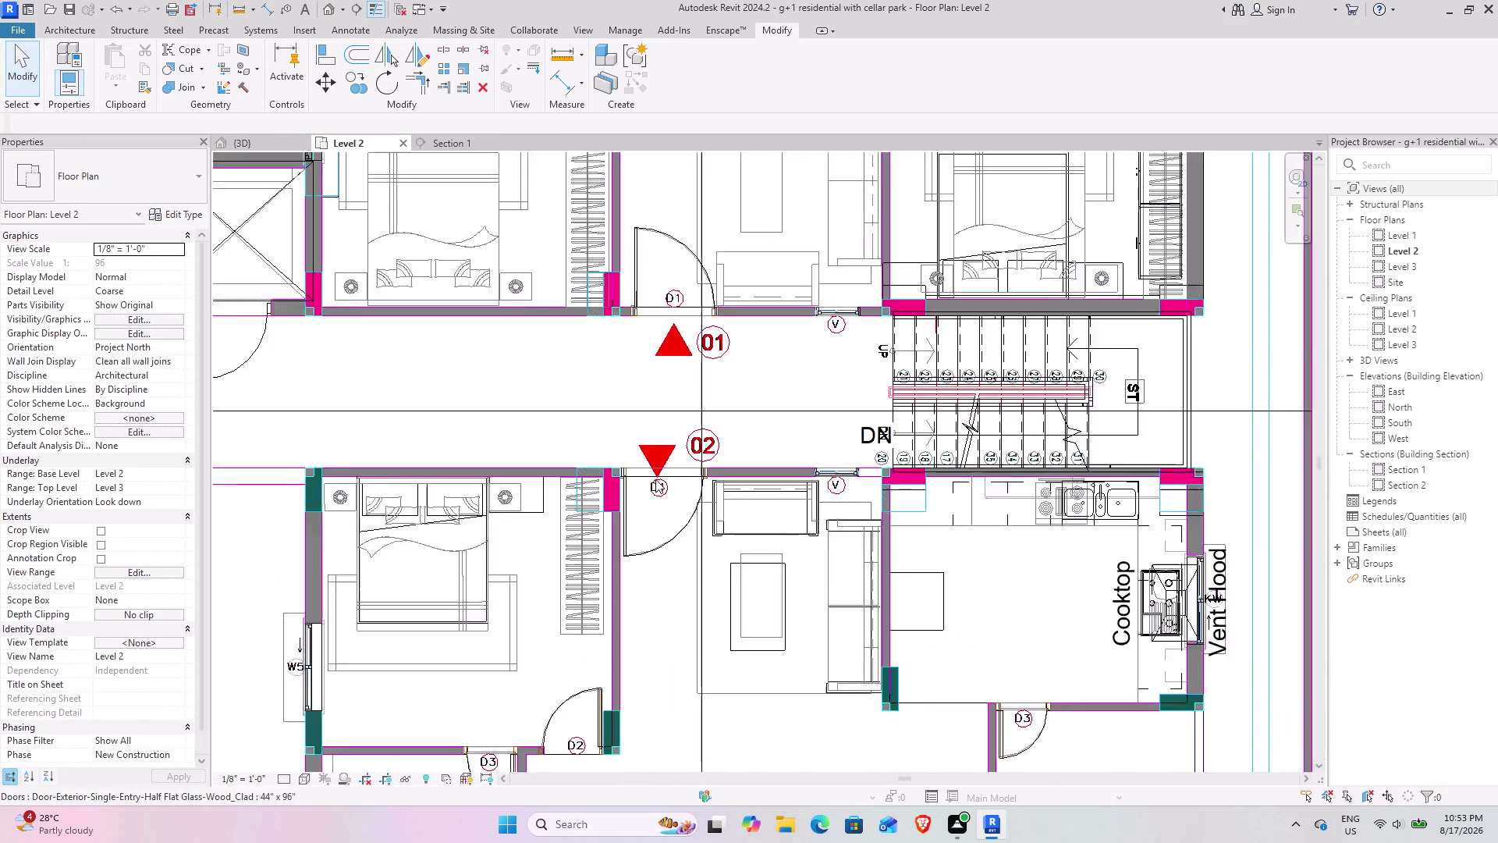
scroll(down, 3)
middle_drag(790, 585, 651, 249)
click(835, 540)
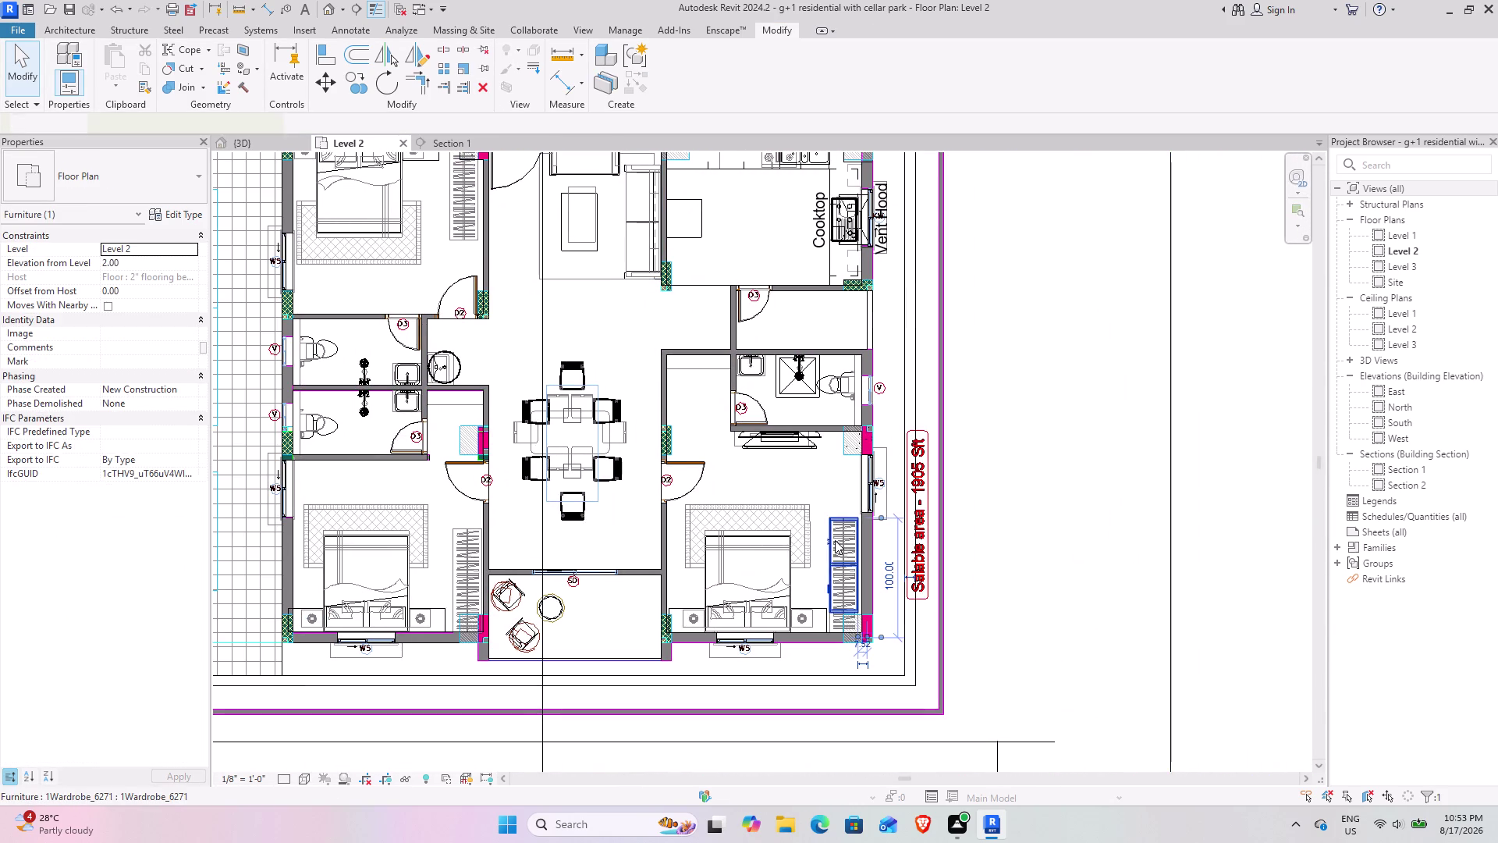
click(359, 86)
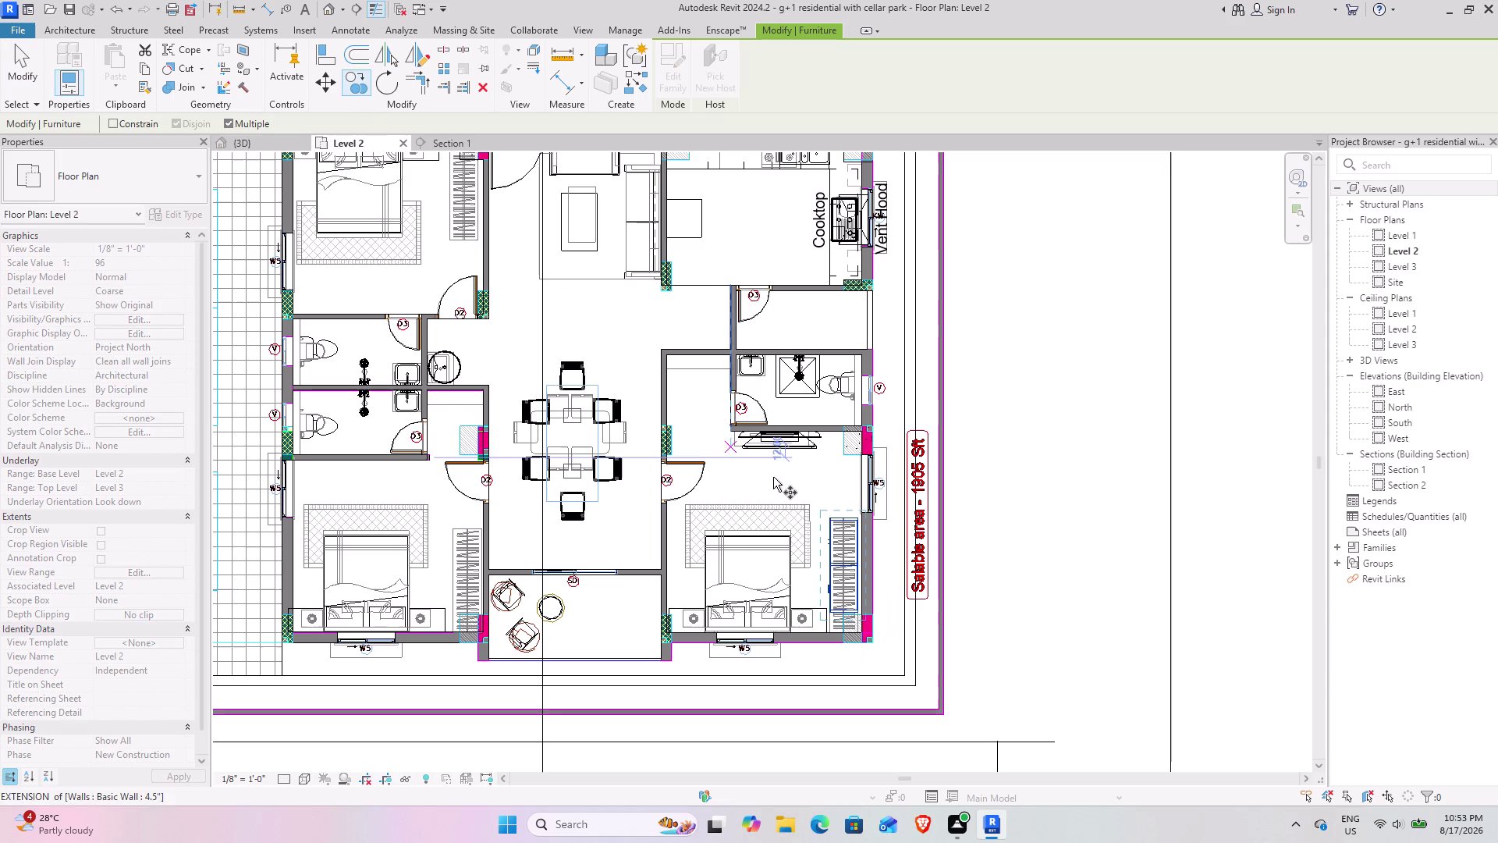
click(855, 526)
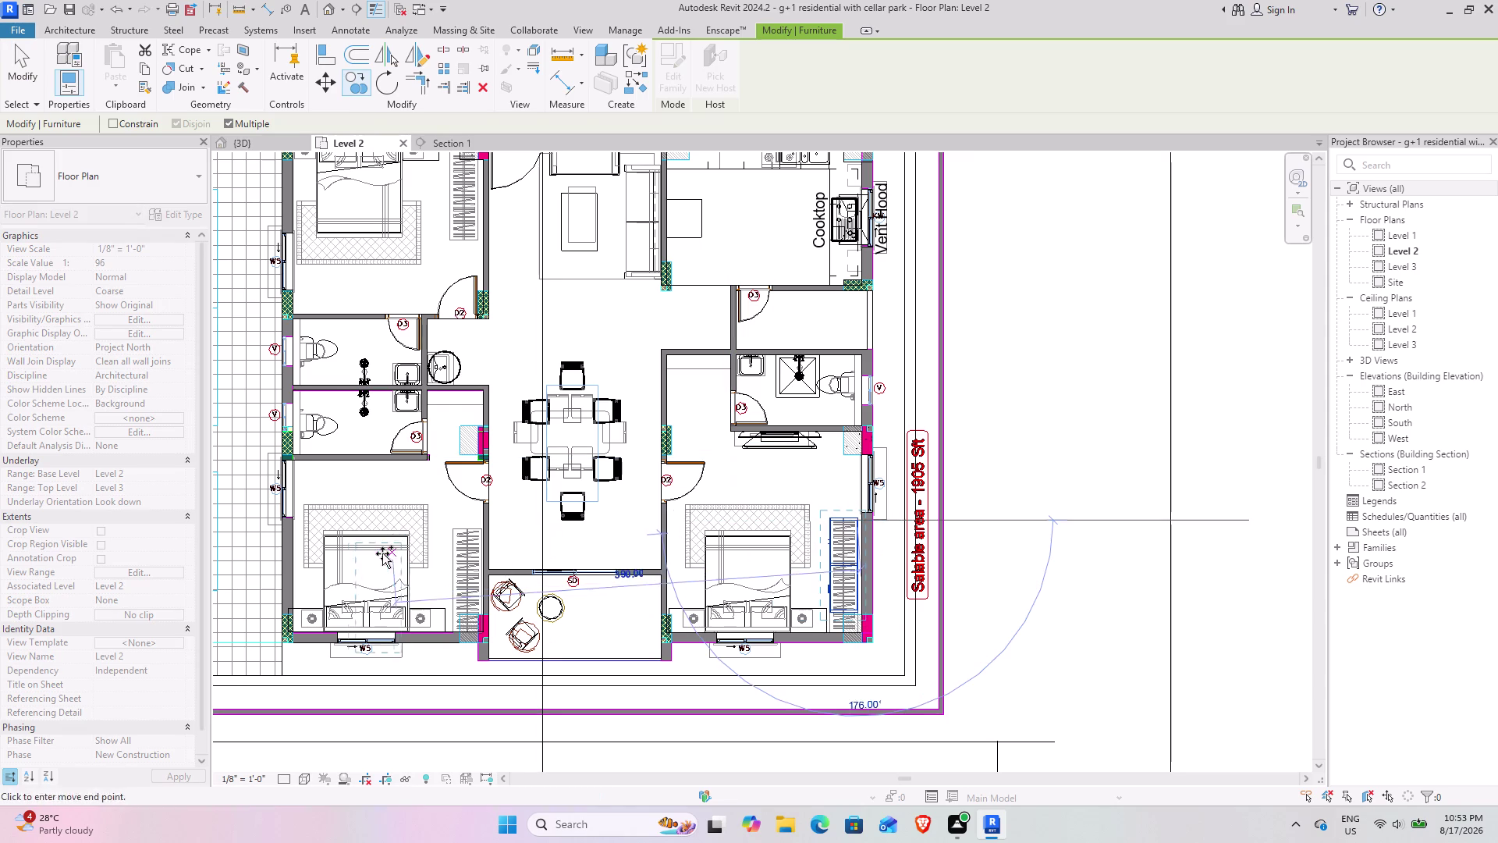
scroll(up, 3)
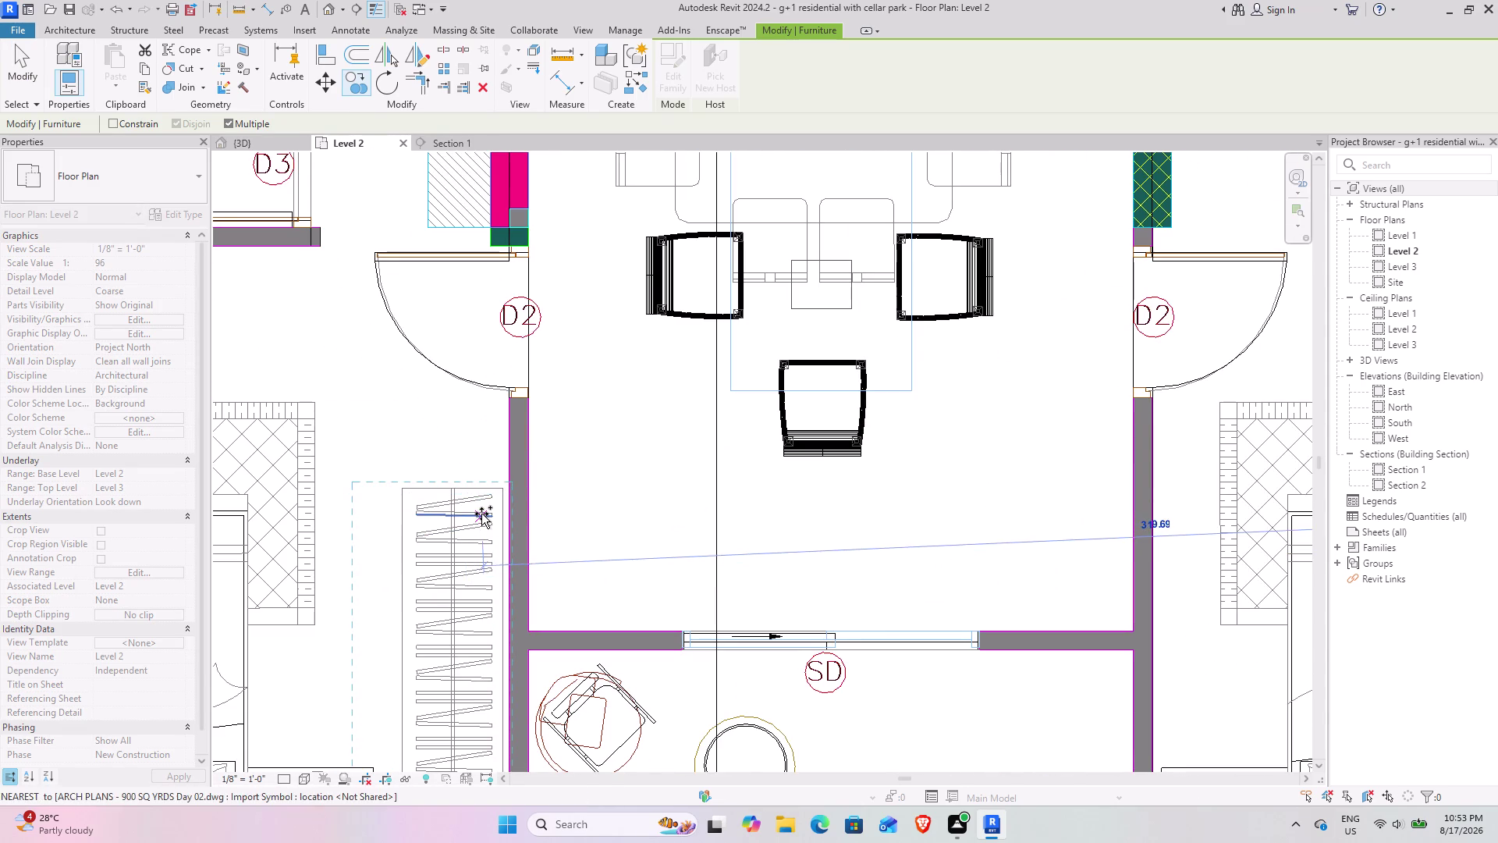
scroll(down, 3)
middle_drag(481, 469, 500, 394)
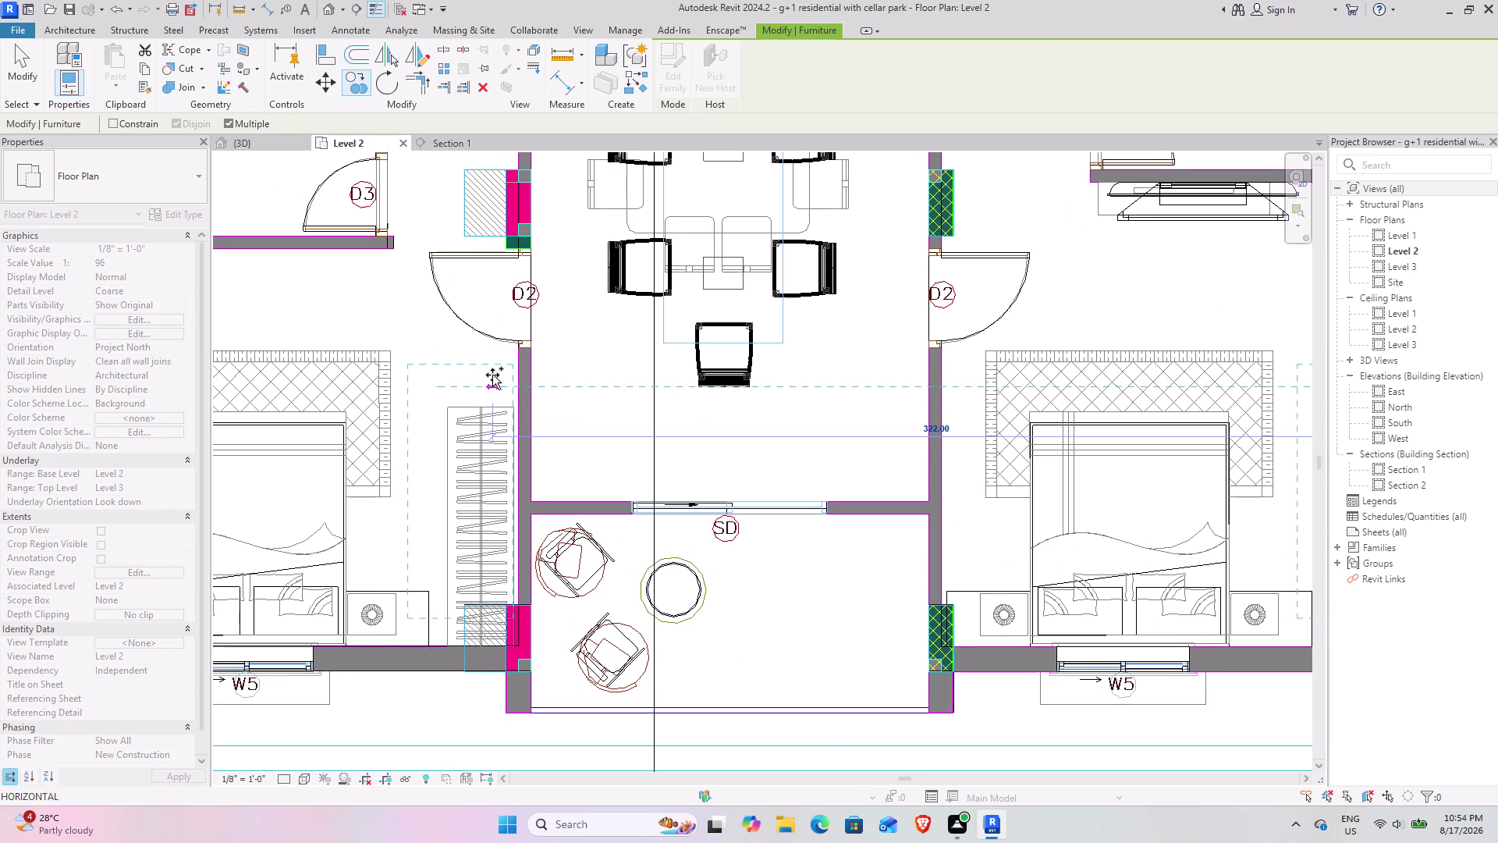
click(493, 375)
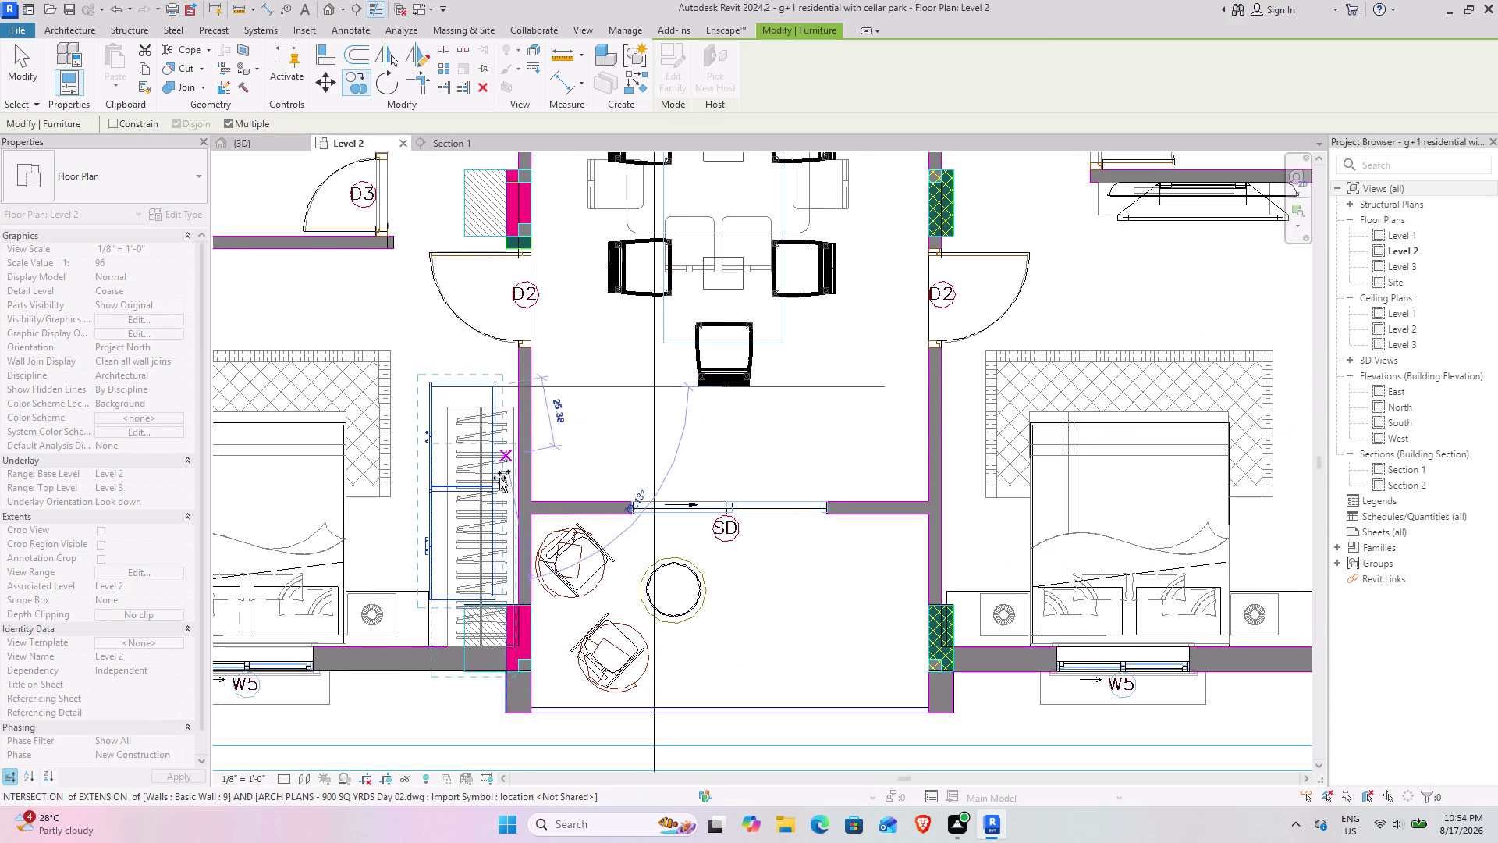
middle_drag(376, 238, 472, 651)
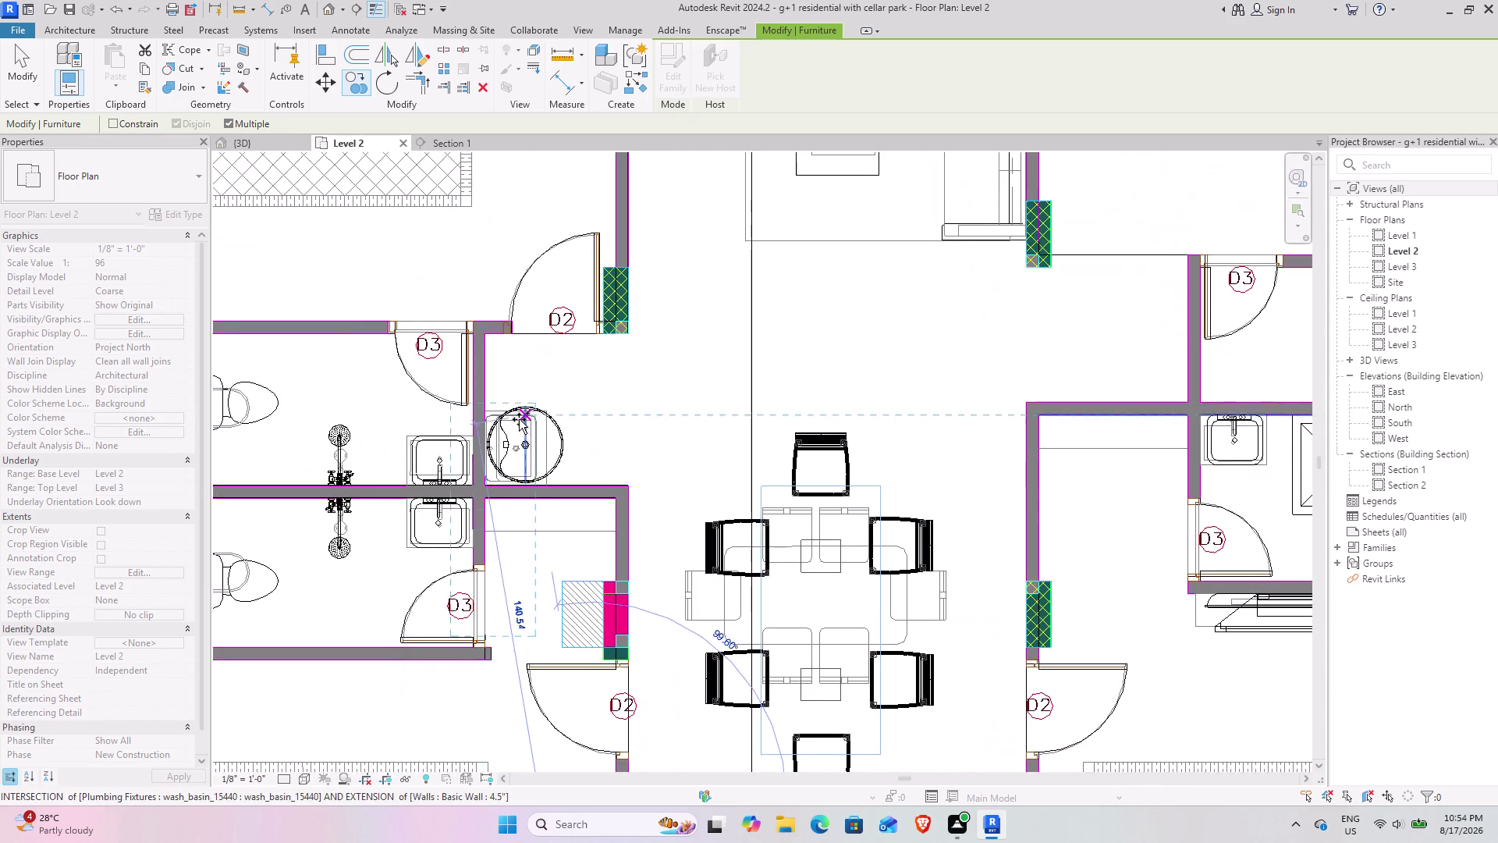
scroll(down, 3)
middle_drag(504, 336, 514, 642)
scroll(up, 3)
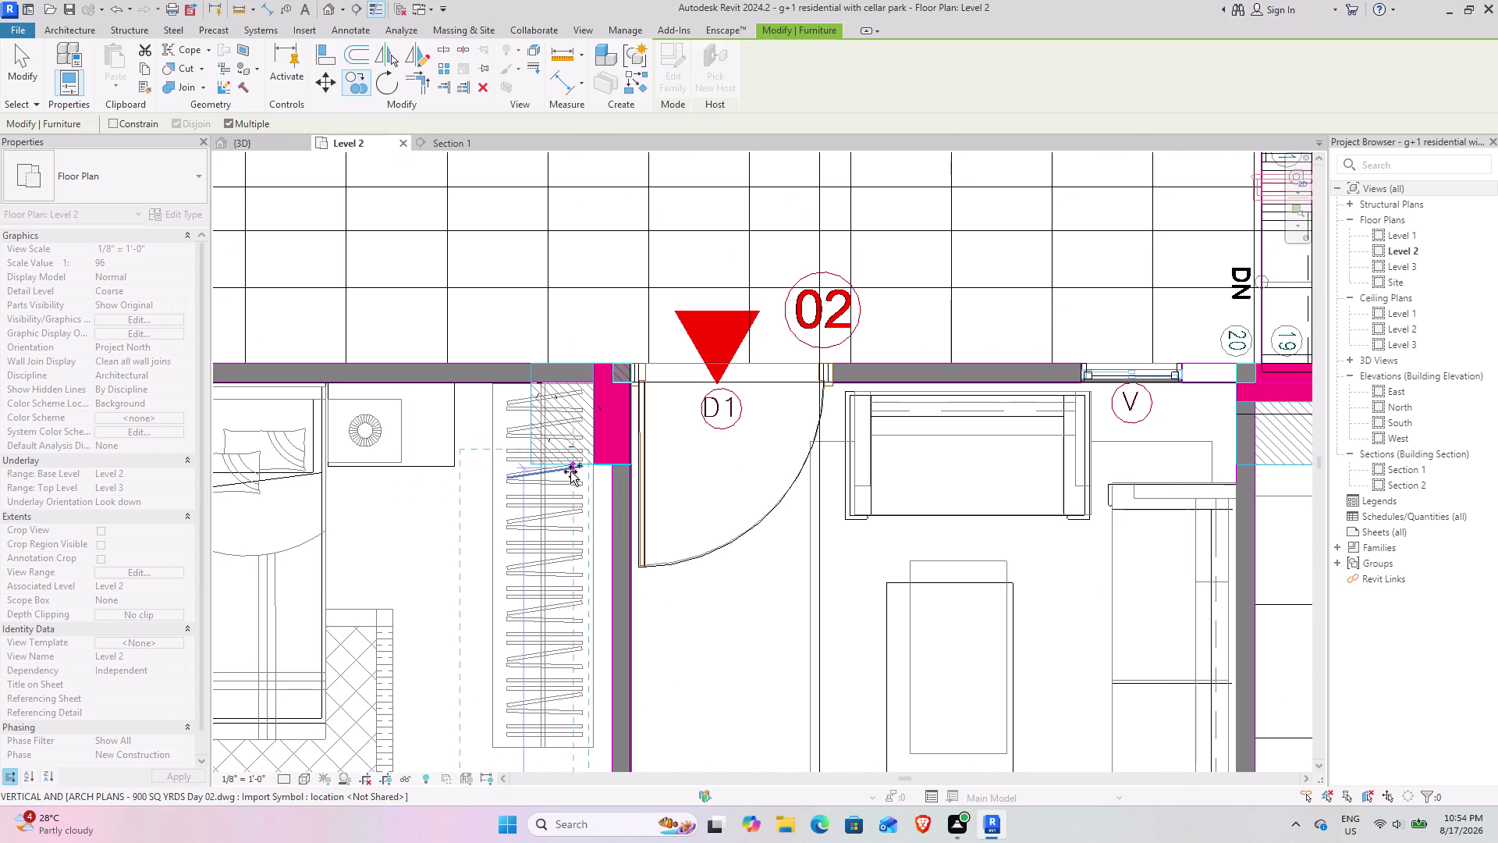
click(571, 471)
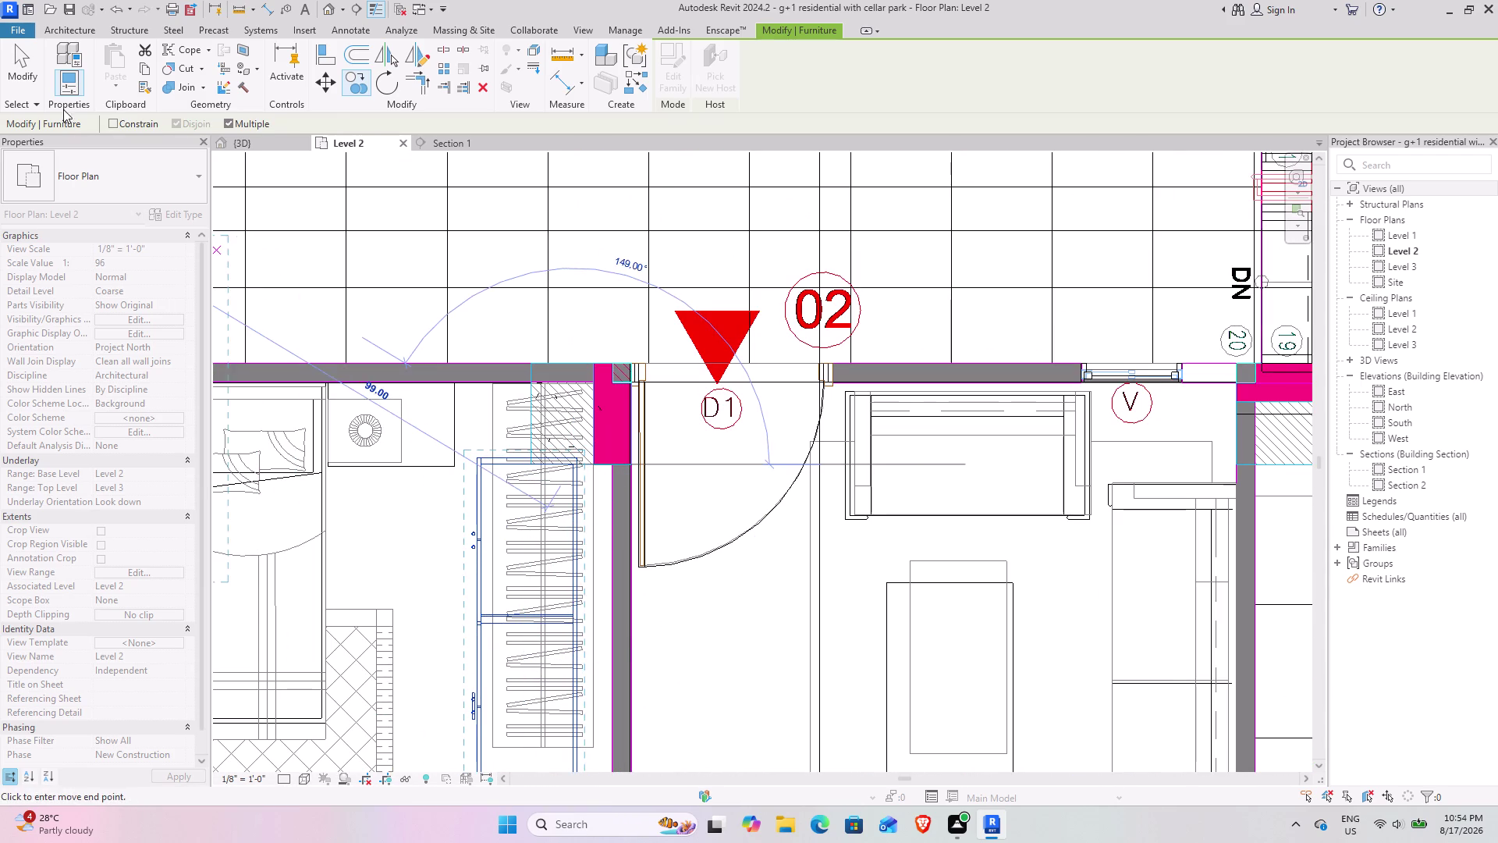
Place more wardrobe copies in the bedroom near D2 and beside the lift shaft.
scroll(down, 3)
middle_drag(586, 334, 631, 739)
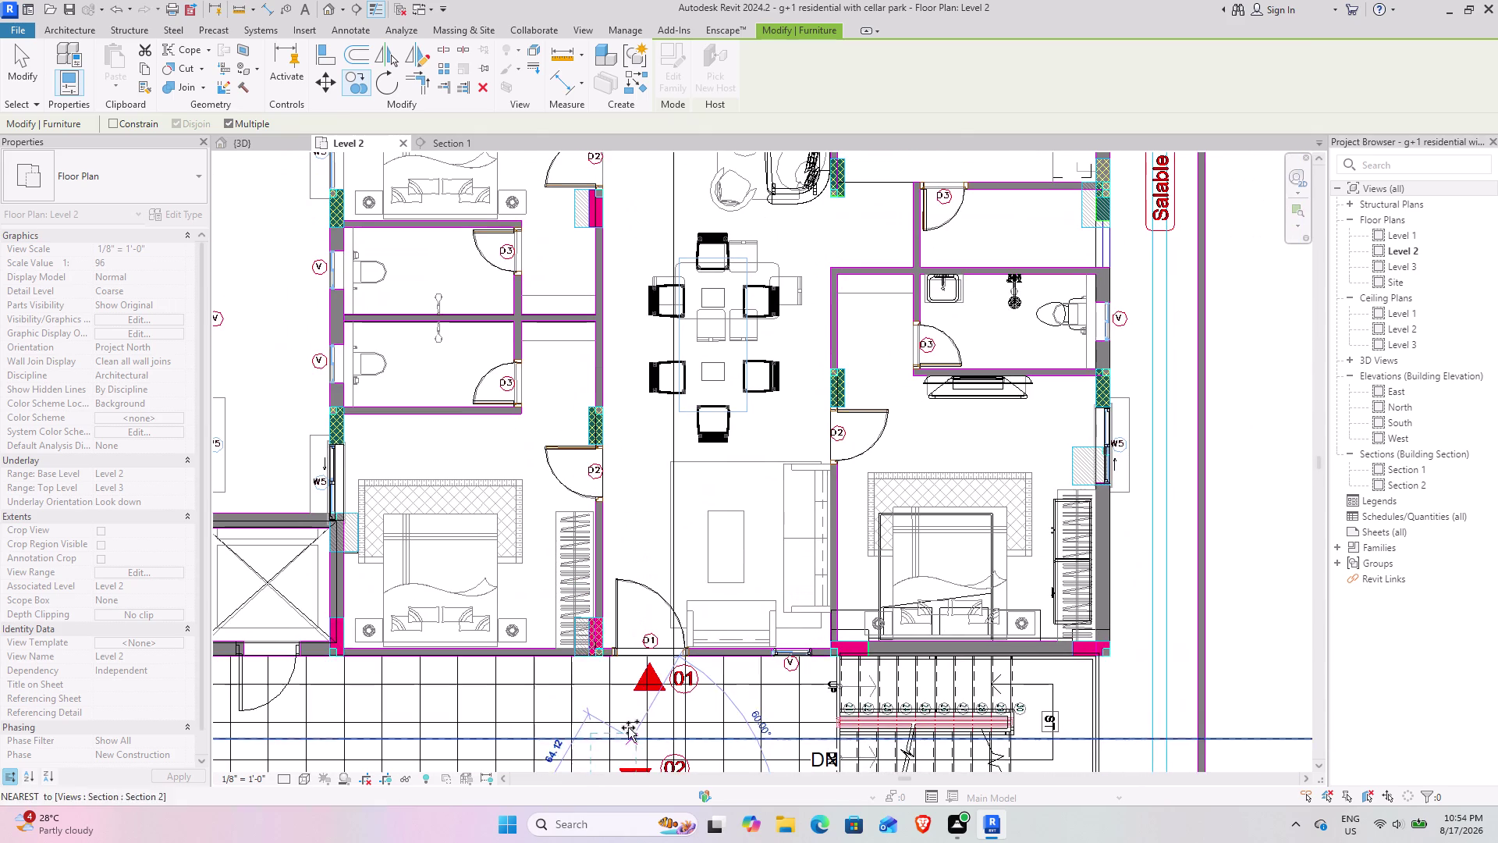
scroll(up, 3)
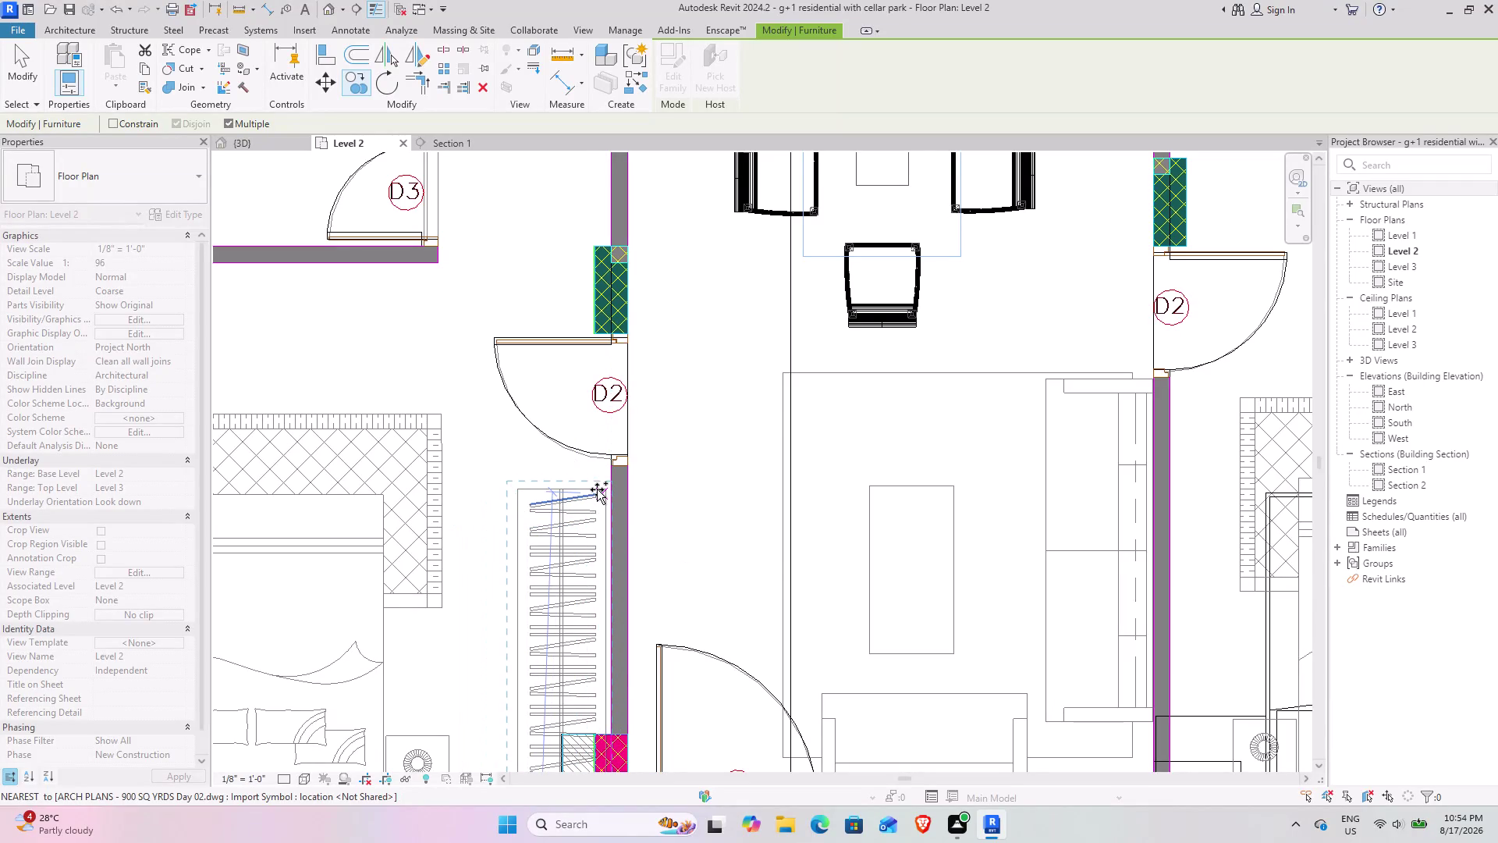
click(597, 489)
scroll(down, 3)
middle_drag(520, 389, 594, 831)
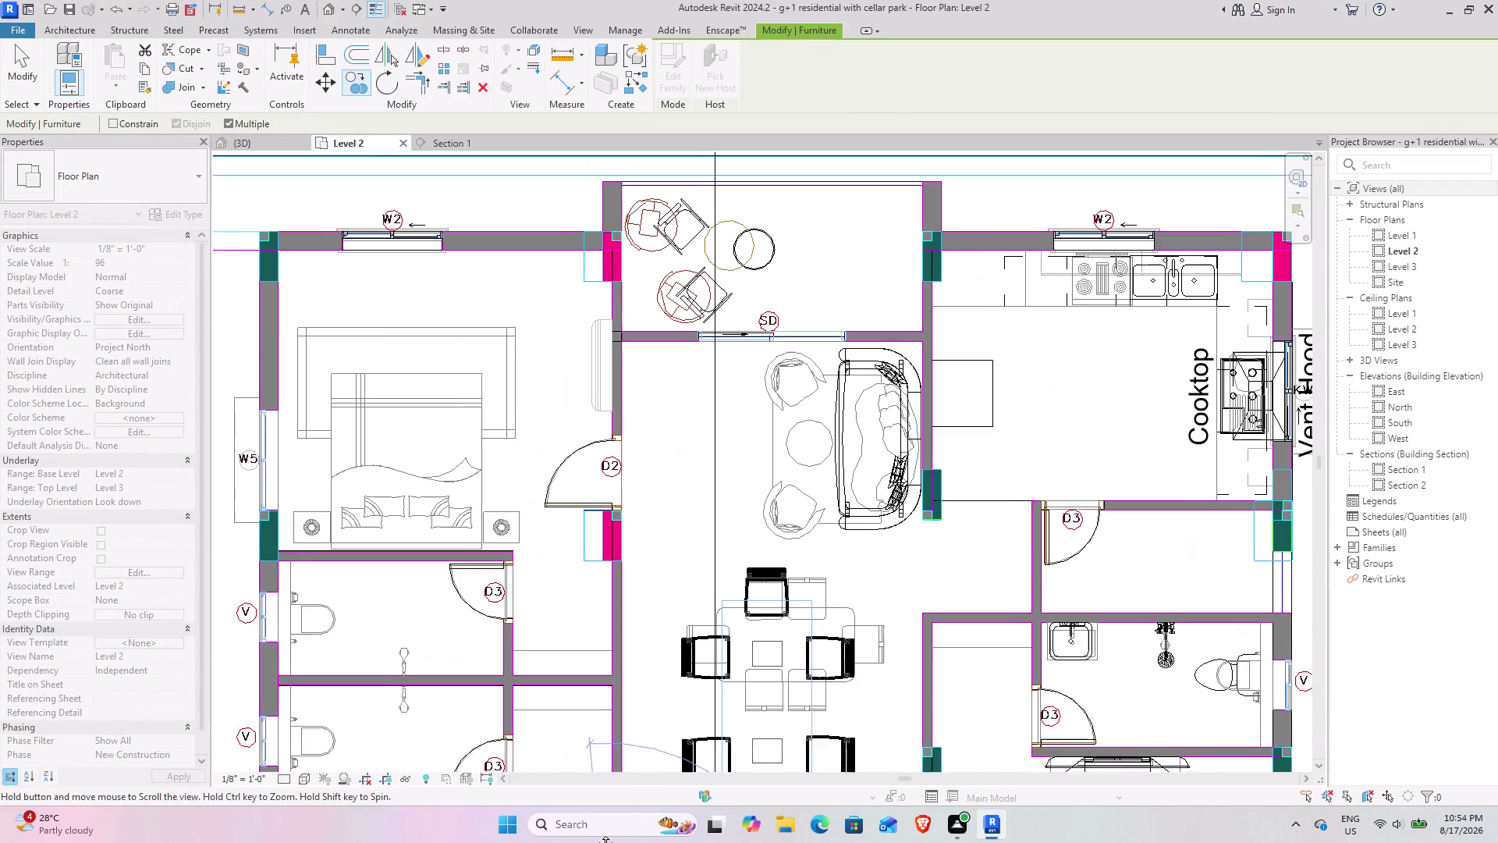
middle_drag(594, 831, 594, 834)
scroll(down, 3)
middle_drag(663, 636, 719, 360)
middle_drag(407, 530, 776, 356)
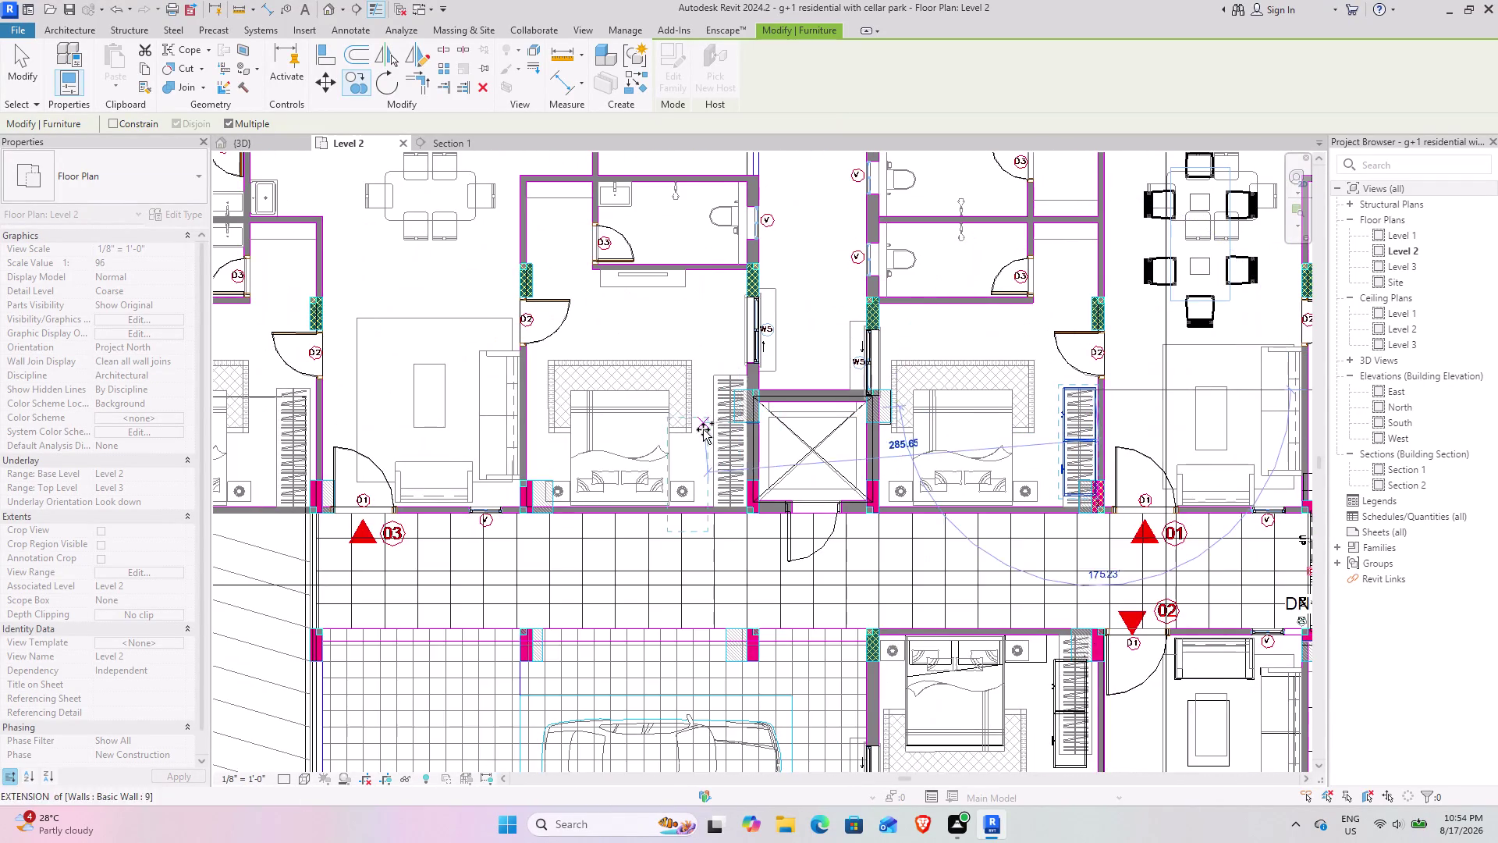
scroll(up, 3)
scroll(up, 3)
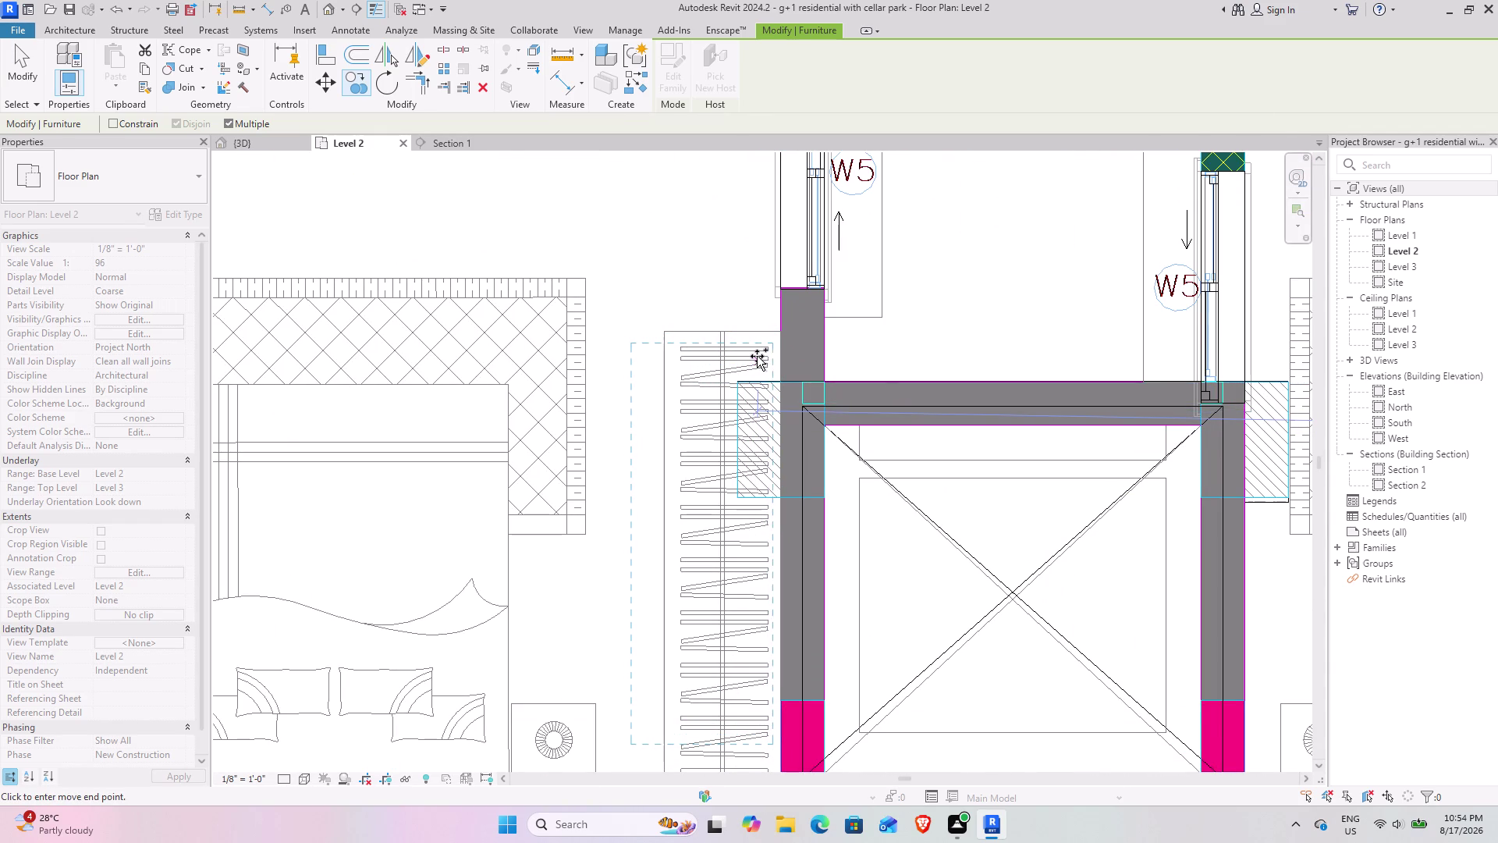
click(758, 360)
Rotate and place the wardrobe against the wall of the bedroom beside door 03, then open 3D.
scroll(down, 3)
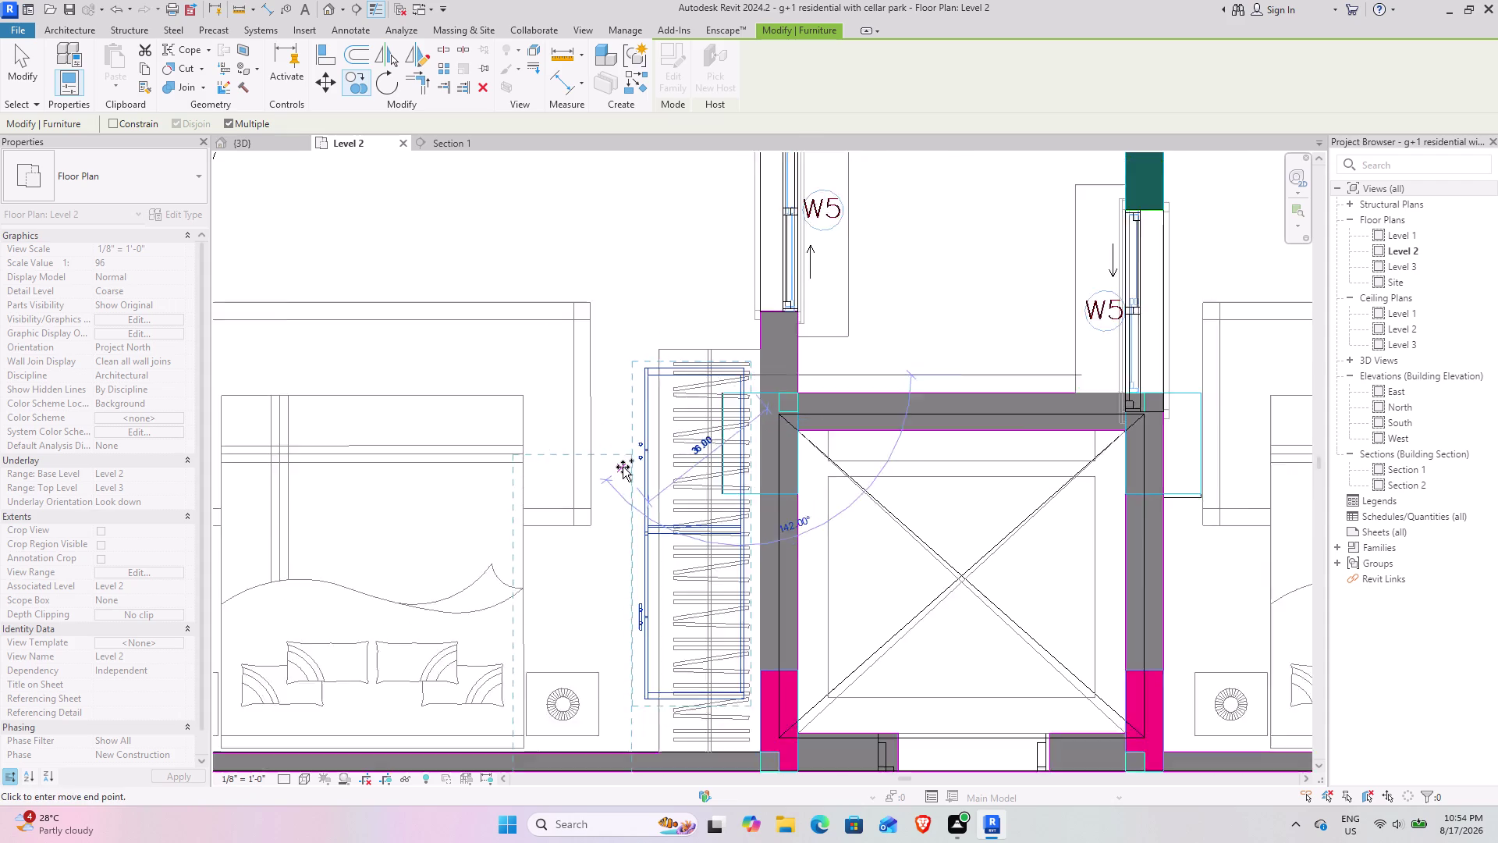
scroll(down, 3)
middle_drag(644, 398, 632, 748)
middle_drag(495, 520, 635, 498)
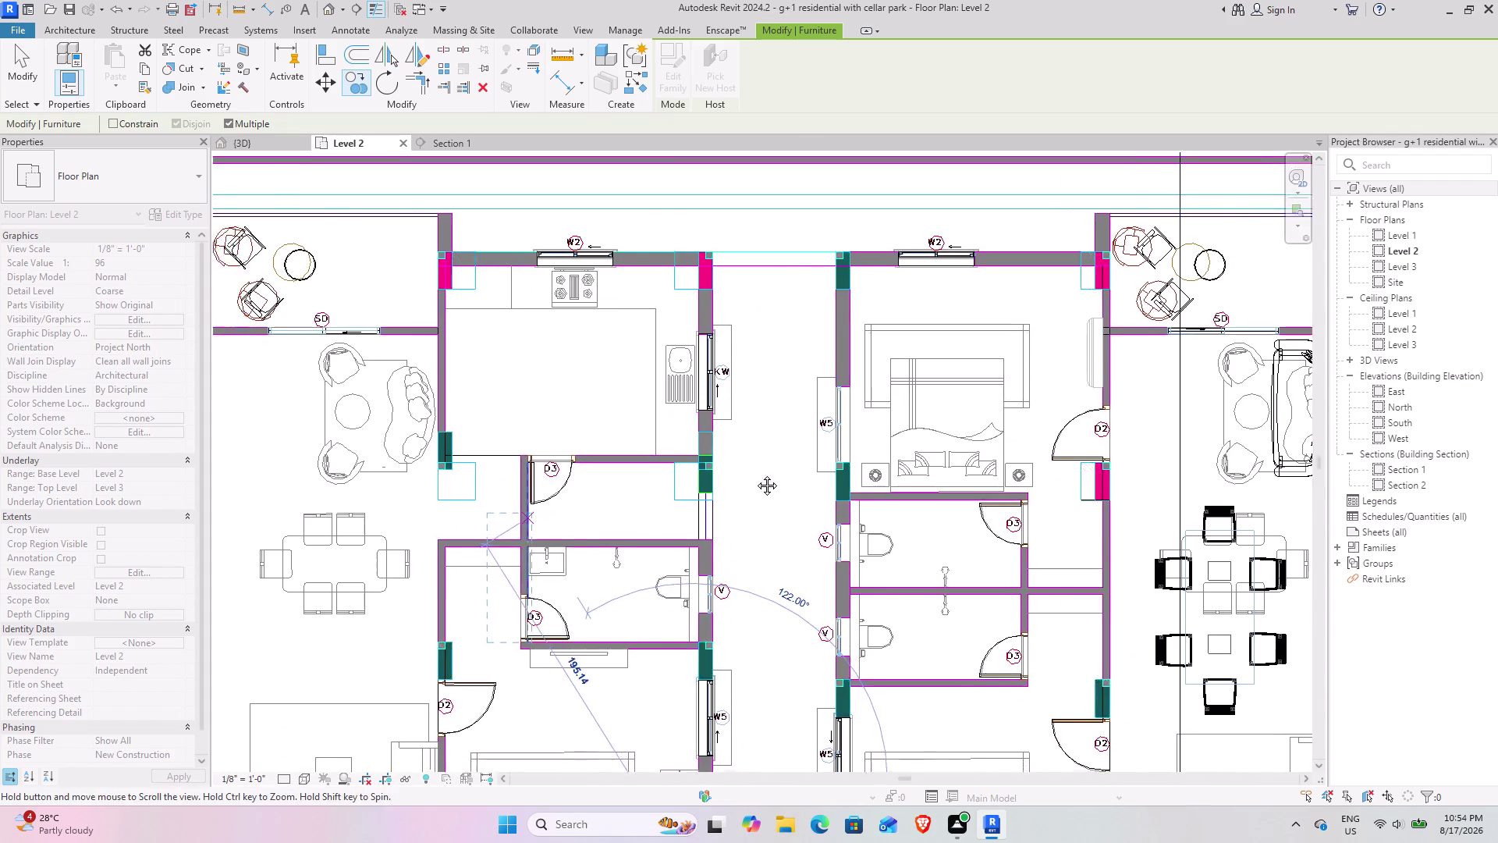
middle_drag(635, 498, 912, 415)
middle_drag(556, 582, 624, 365)
scroll(up, 3)
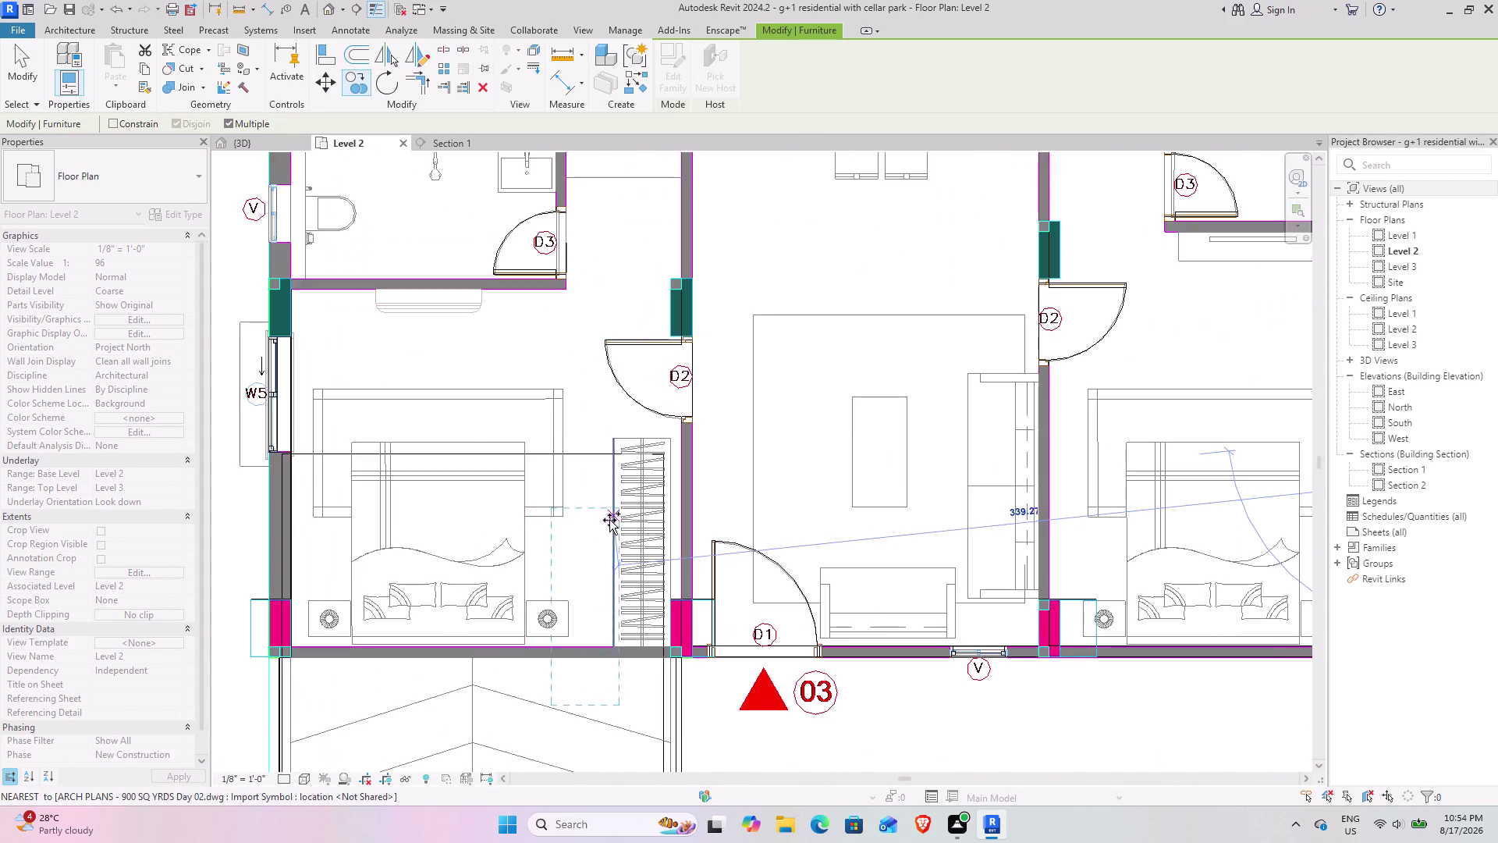
scroll(up, 3)
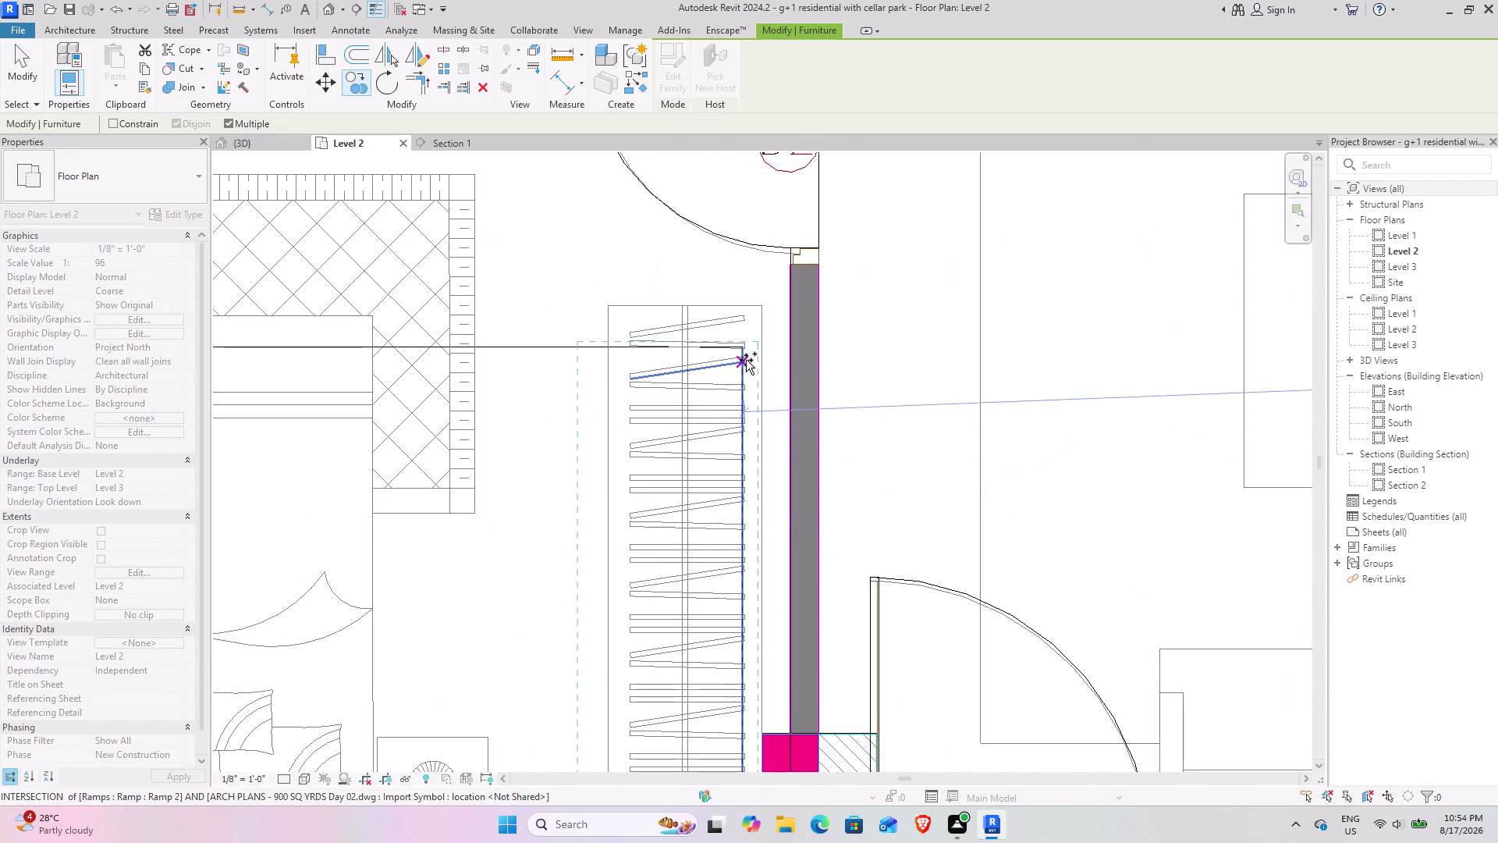
click(746, 360)
scroll(down, 3)
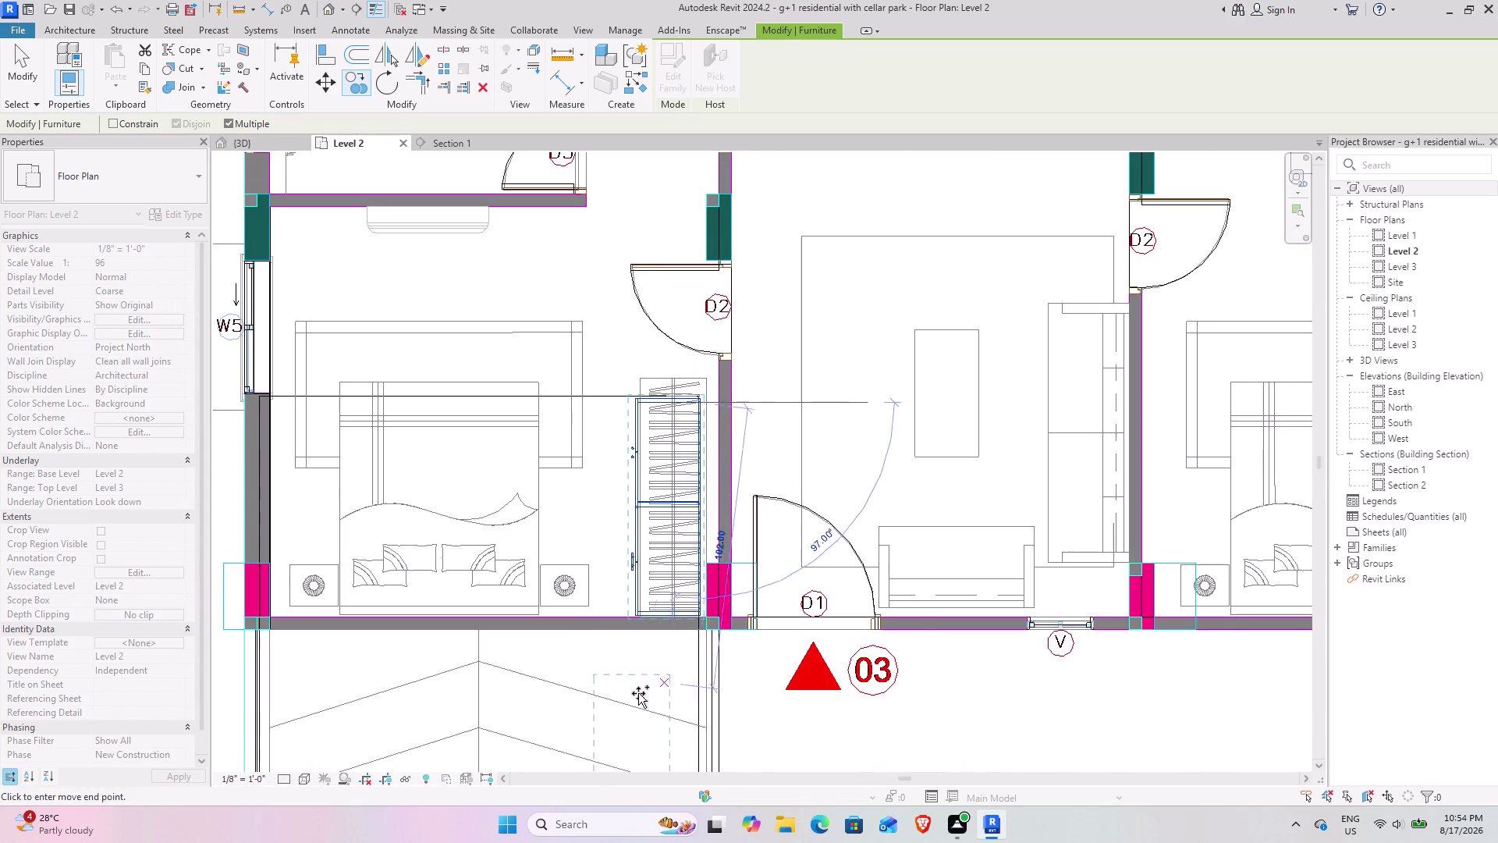
middle_drag(678, 337, 728, 804)
middle_drag(682, 428, 656, 840)
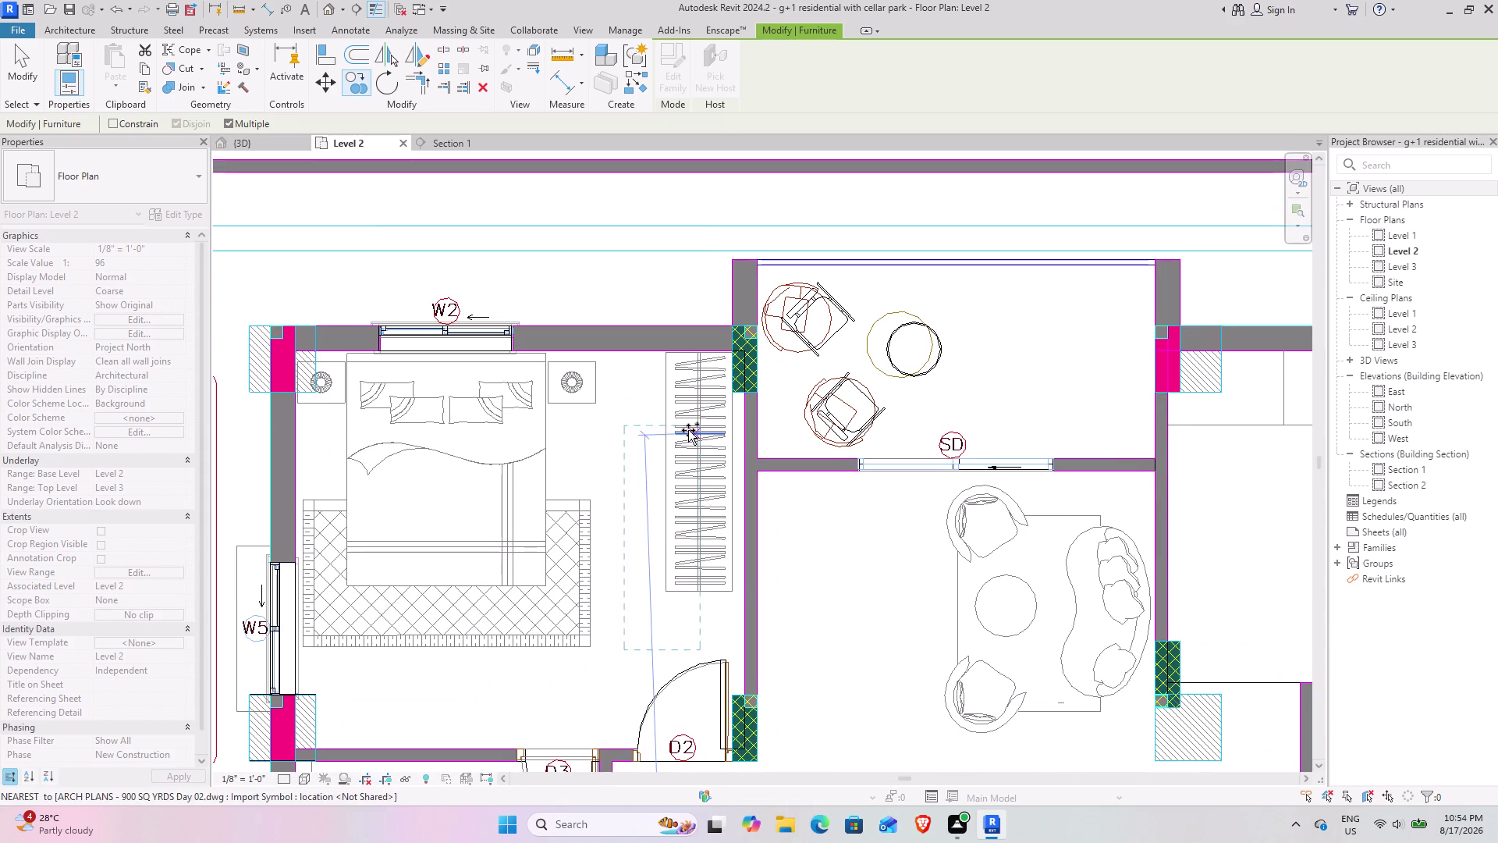
click(715, 362)
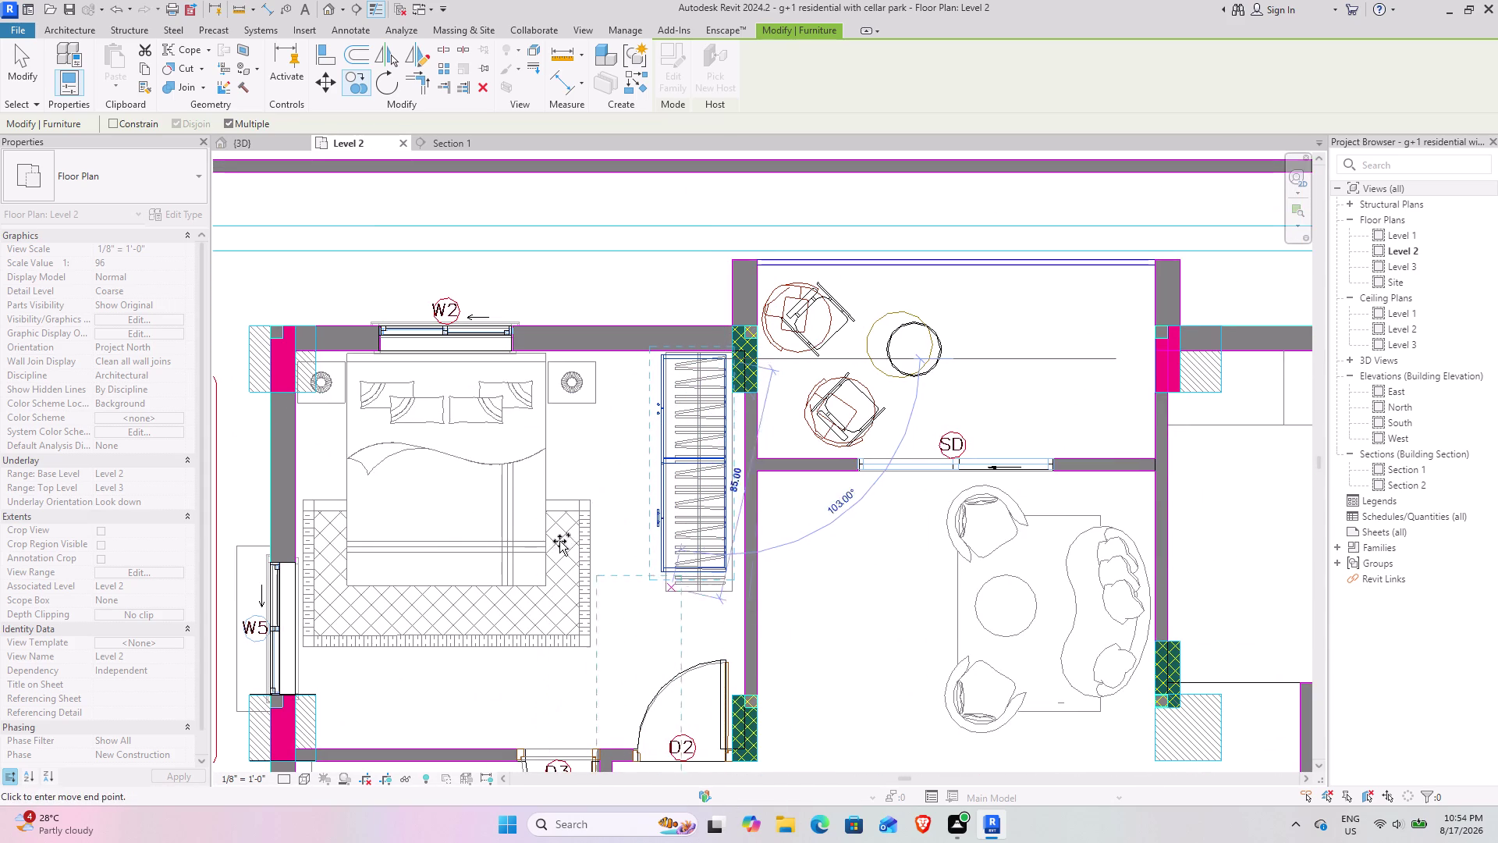
click(30, 73)
click(244, 139)
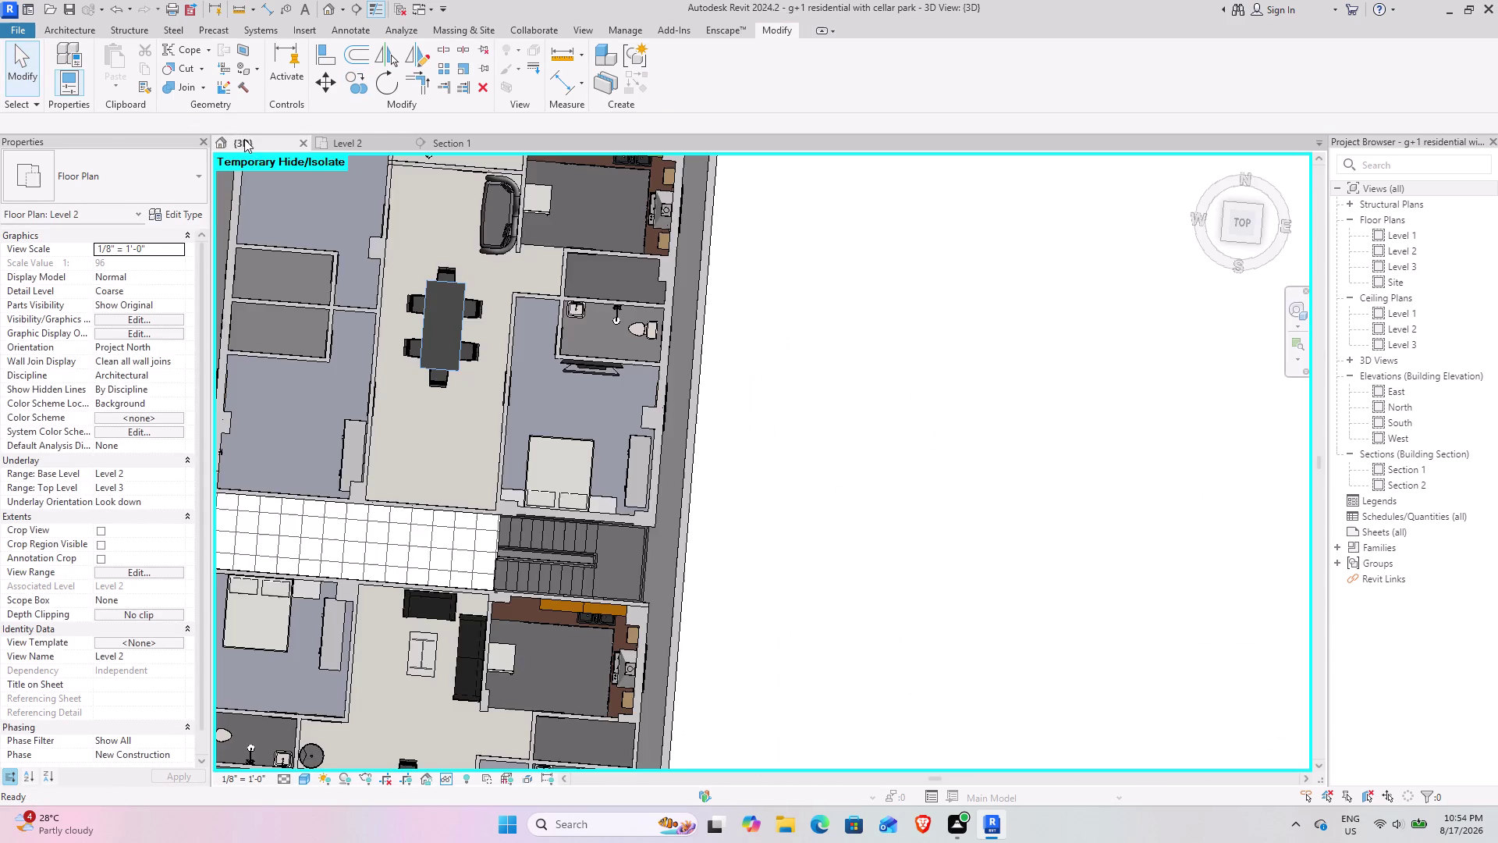
Orbit and pan the 3D model for an overall angled view of the building.
scroll(down, 3)
middle_drag(425, 593, 522, 449)
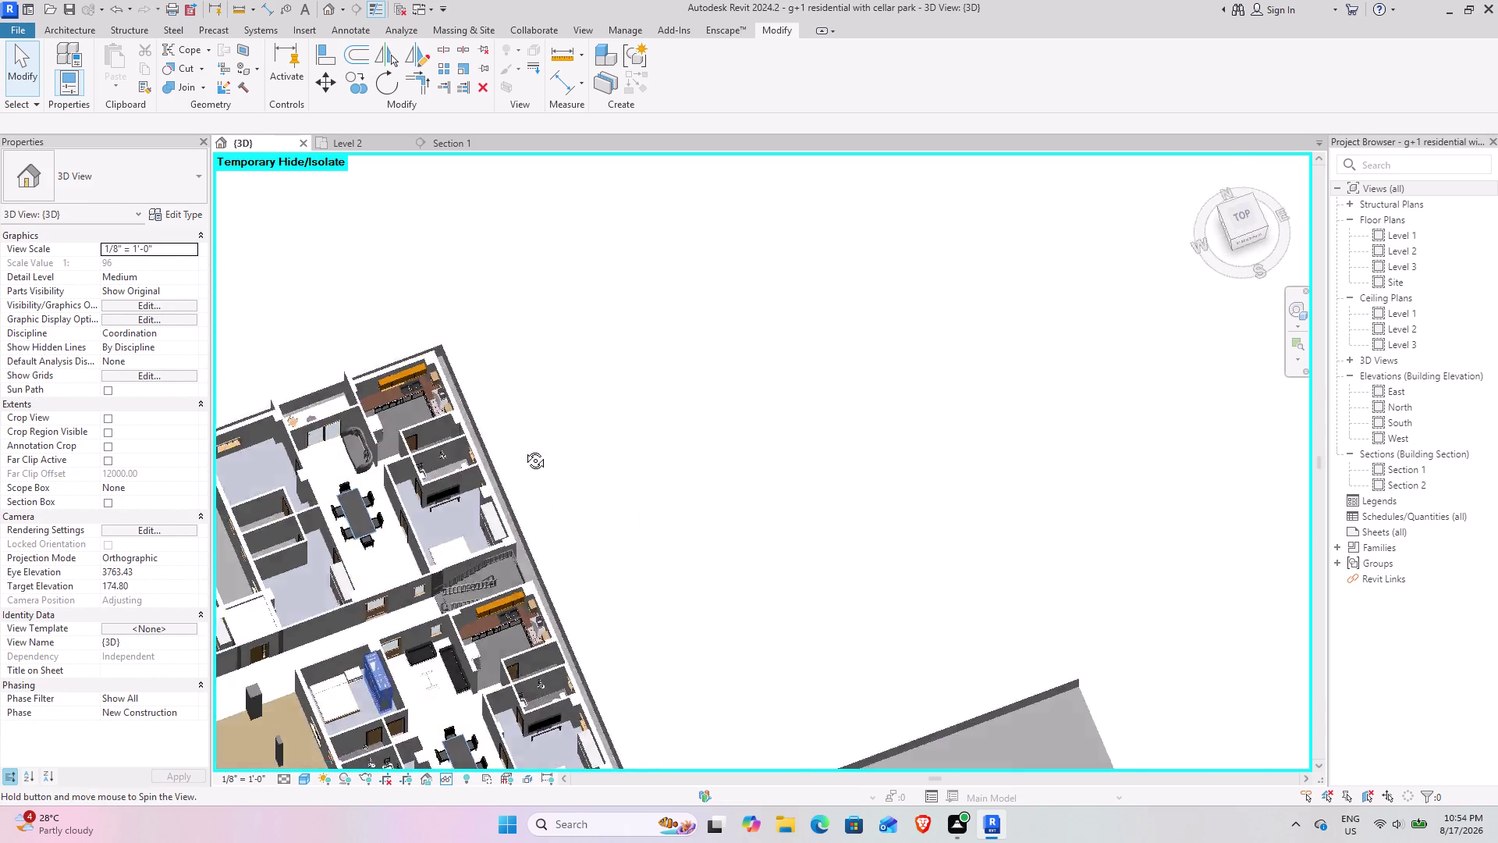
middle_drag(522, 450, 524, 449)
middle_drag(424, 618, 644, 256)
middle_drag(676, 415, 504, 369)
middle_drag(547, 357, 643, 667)
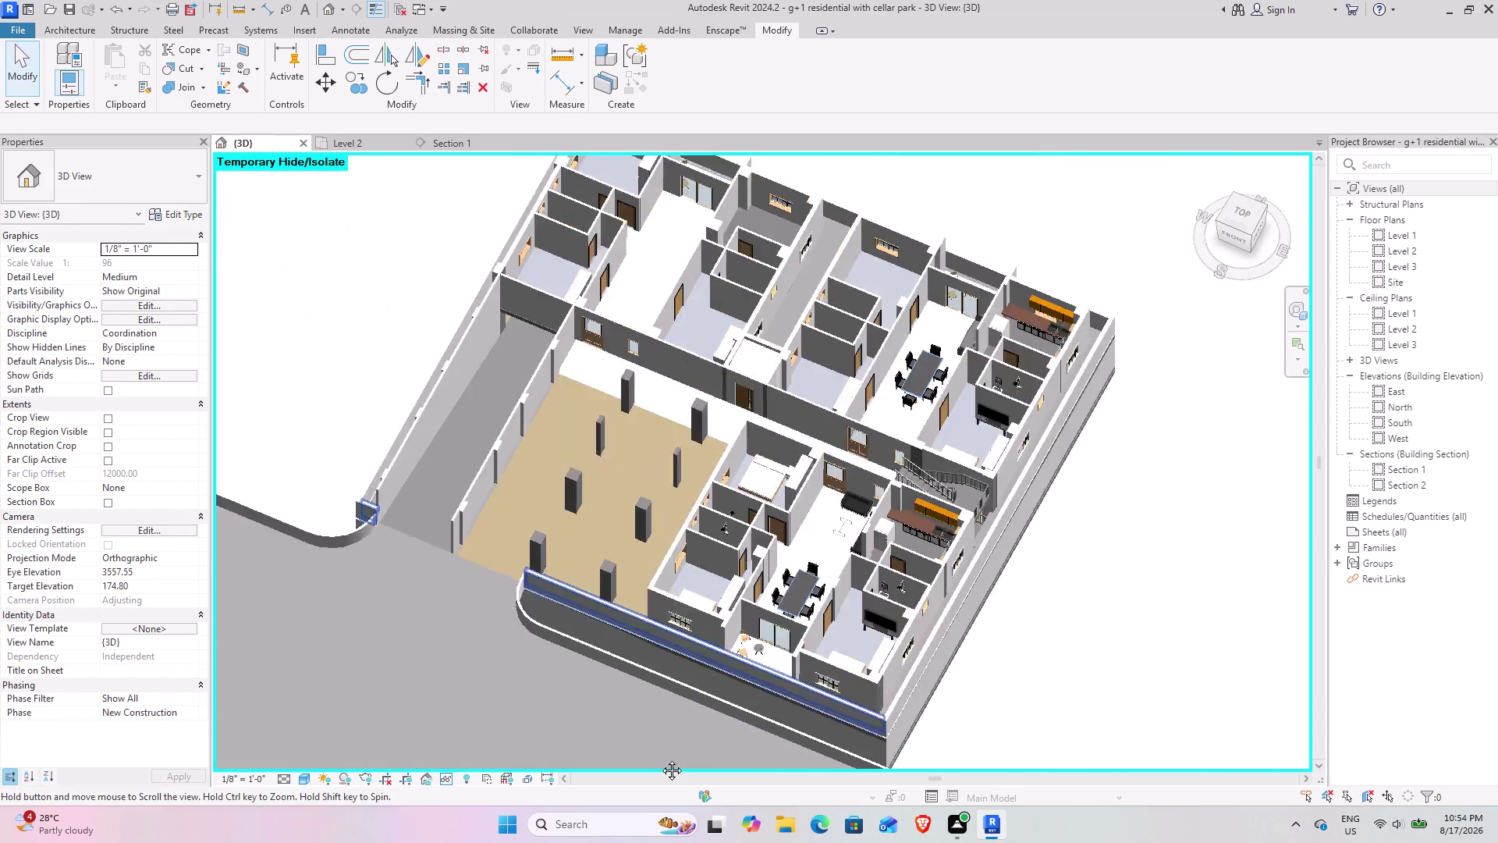
middle_drag(644, 667, 673, 772)
middle_drag(615, 571, 685, 590)
middle_drag(538, 624, 675, 676)
middle_drag(652, 701, 693, 382)
scroll(up, 3)
middle_drag(436, 535, 481, 548)
middle_drag(577, 570, 674, 402)
scroll(up, 3)
middle_drag(656, 563, 613, 581)
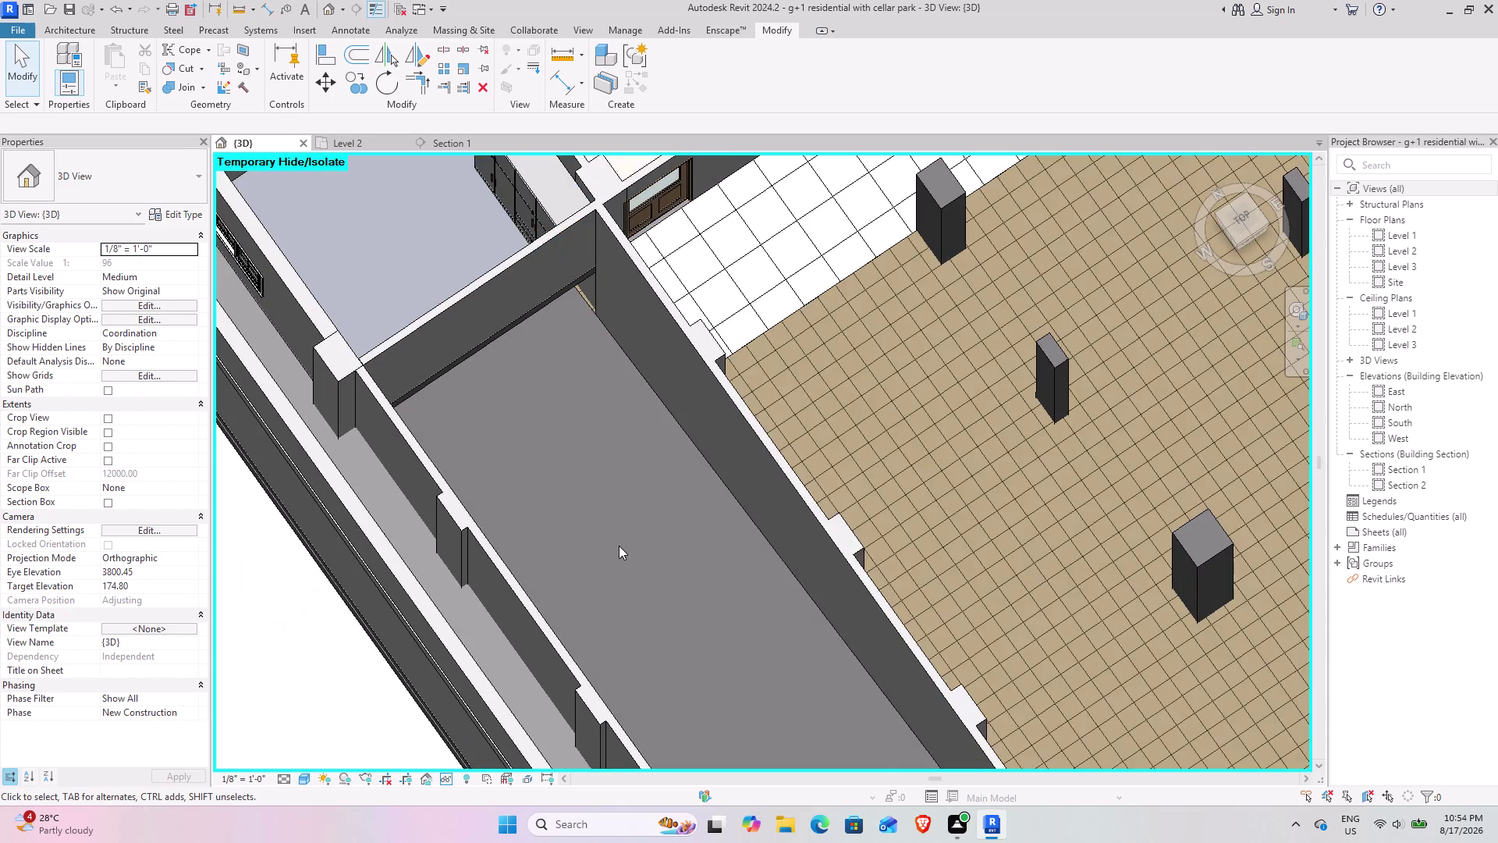
Inspect the parking floor and bedroom wardrobes in 3D, then go back to the Level 2 plan.
scroll(down, 3)
middle_drag(819, 556, 796, 395)
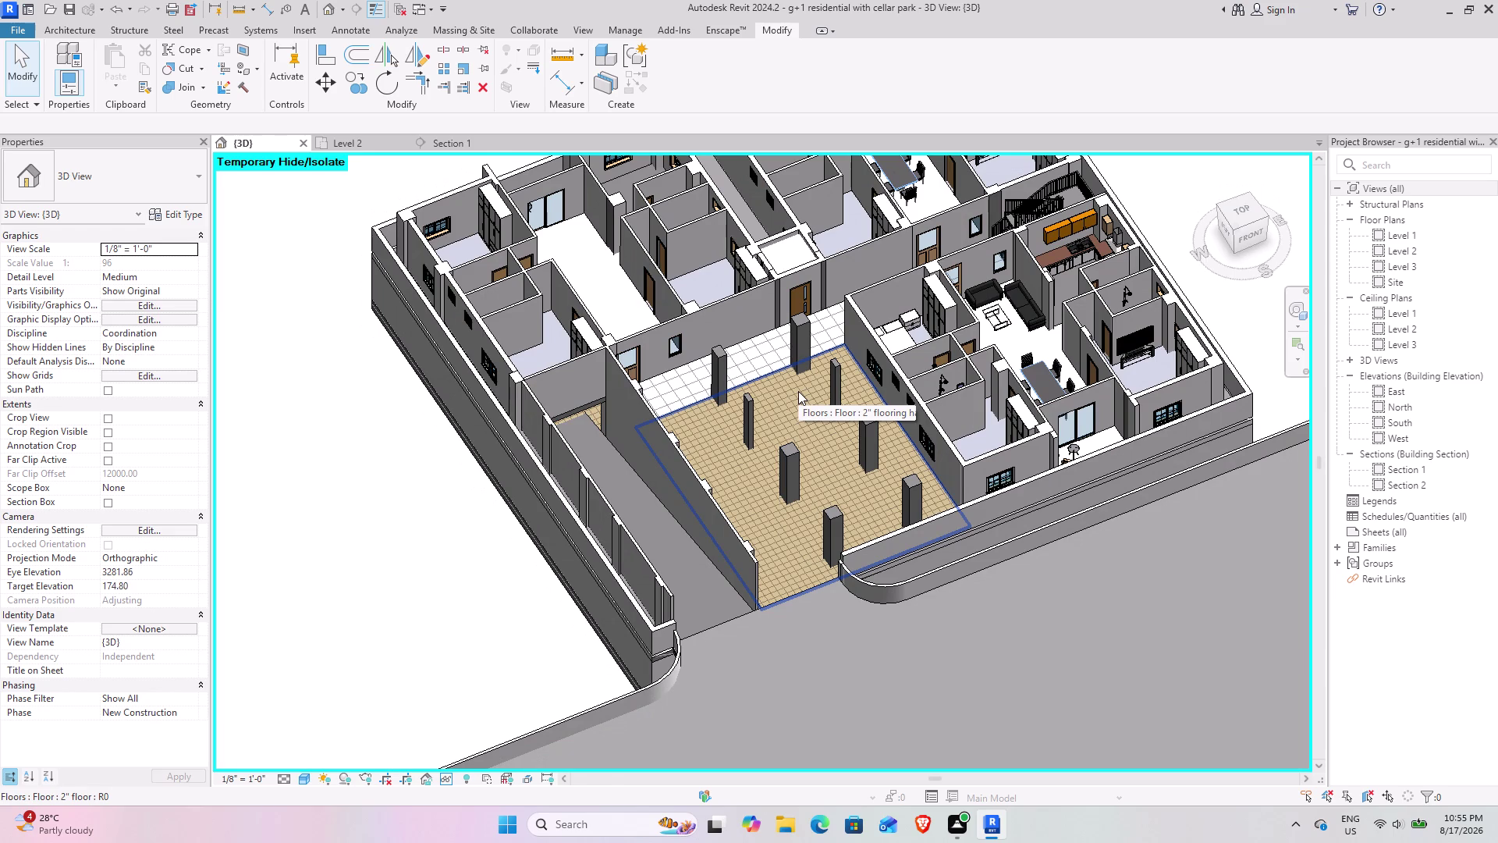
scroll(down, 3)
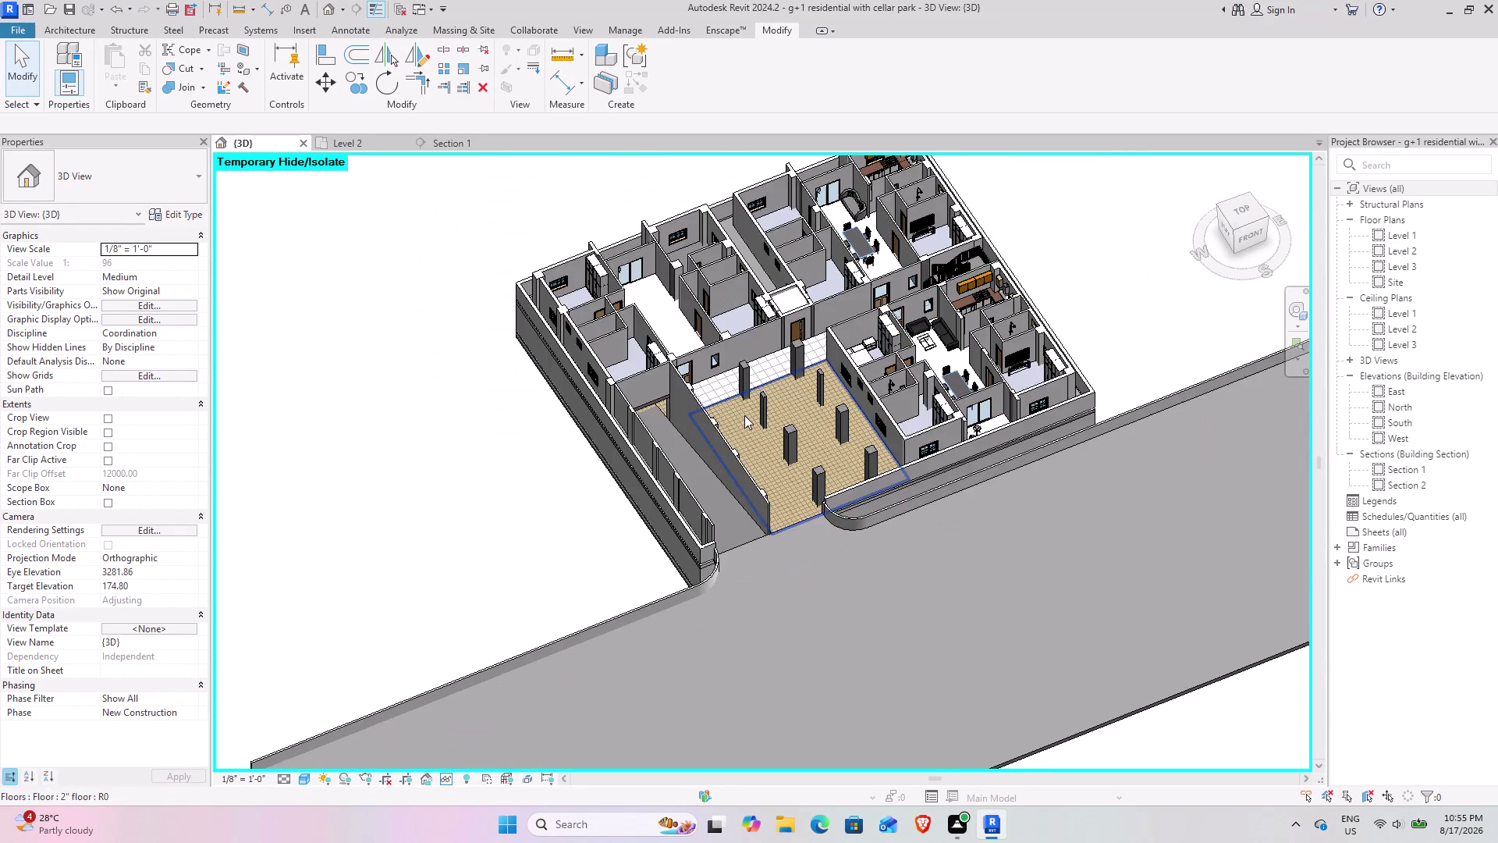
middle_drag(741, 418, 700, 438)
middle_drag(767, 338, 603, 521)
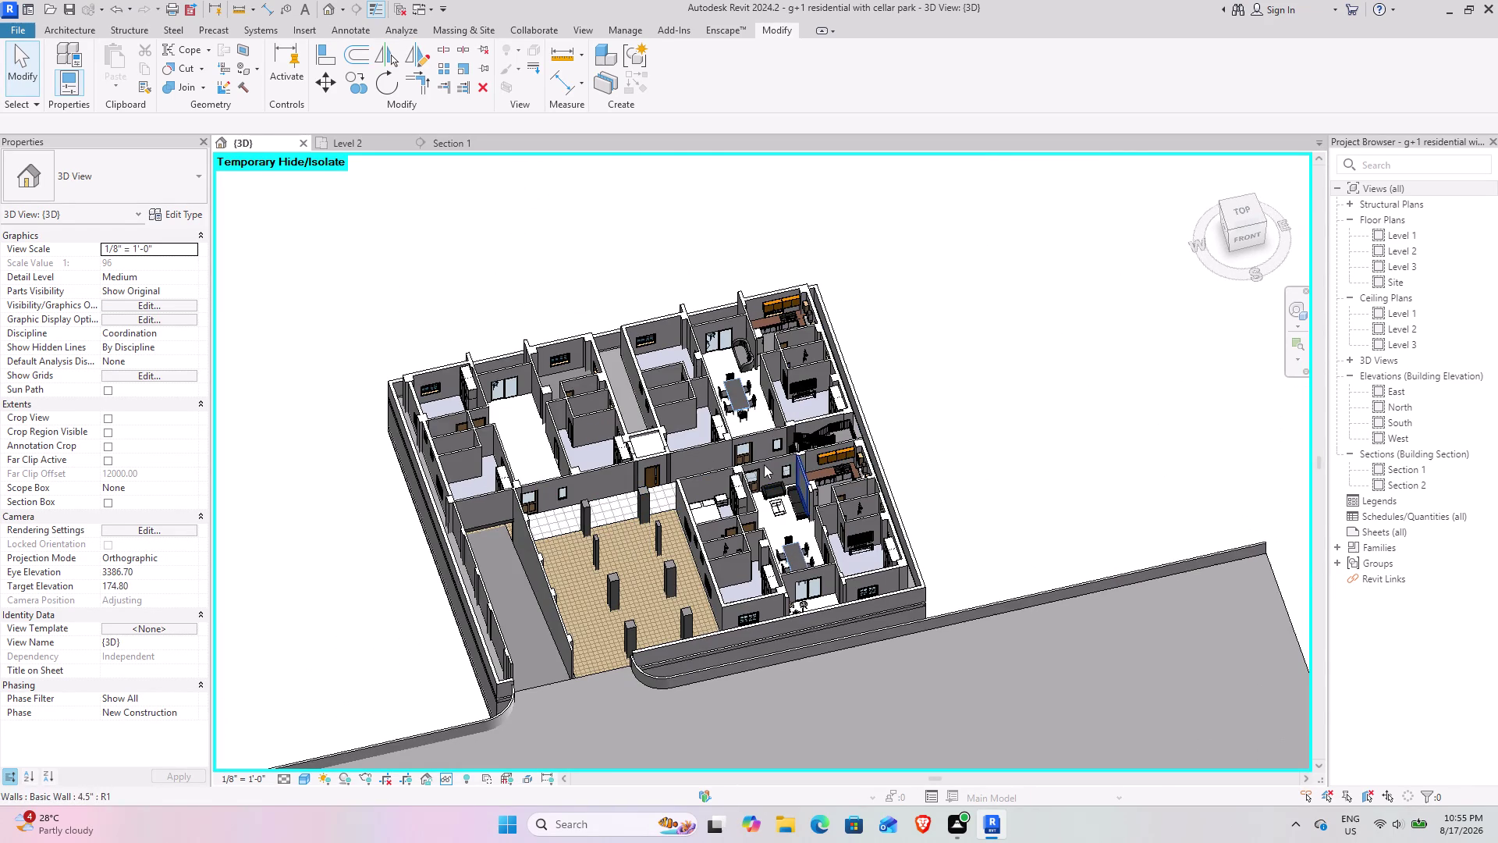
scroll(up, 3)
scroll(up, 3)
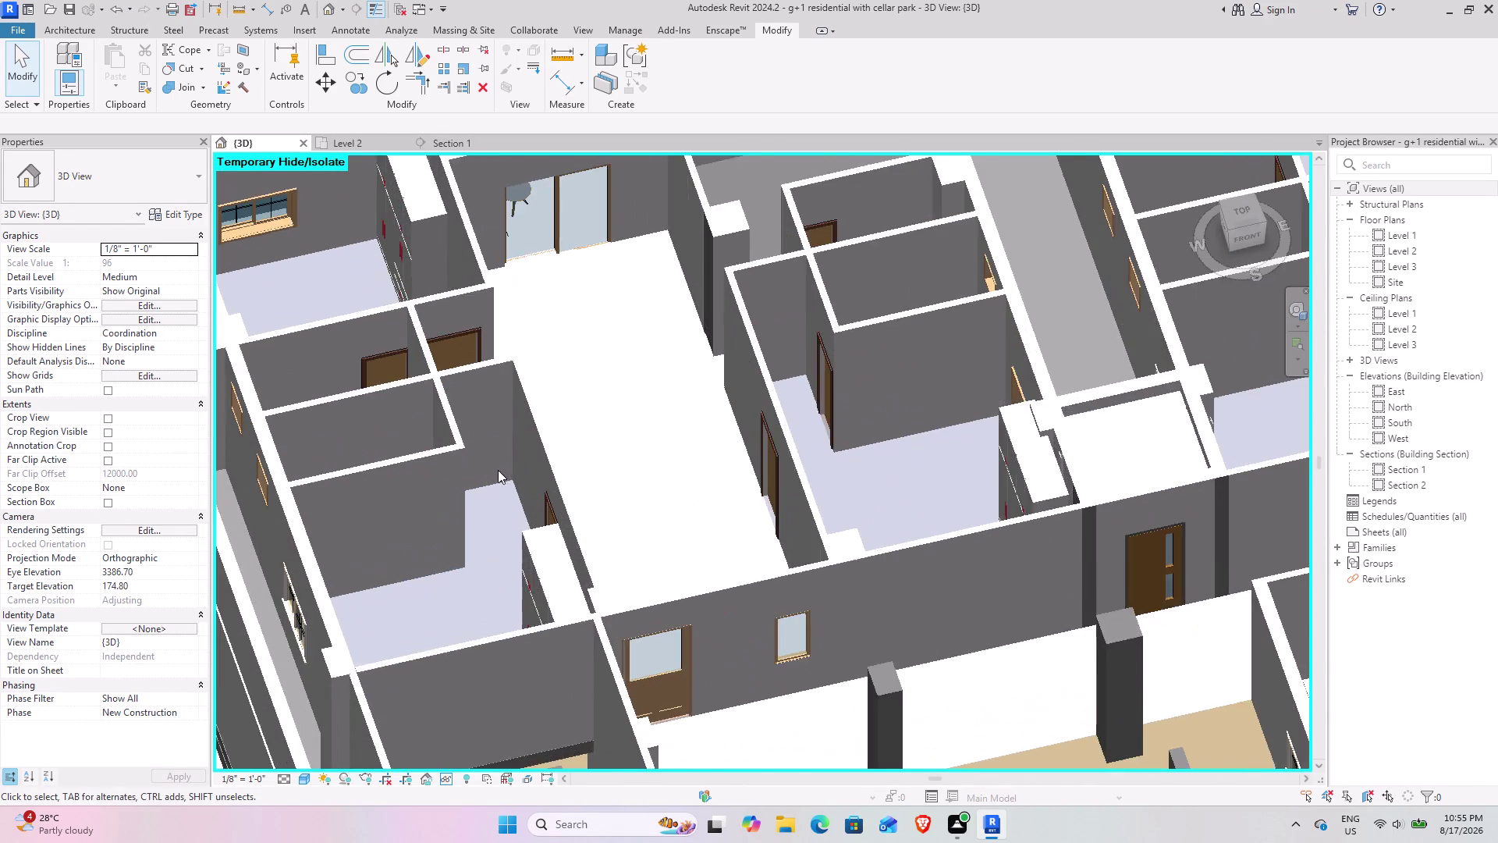
middle_drag(485, 461, 558, 419)
middle_drag(540, 534, 744, 57)
scroll(up, 3)
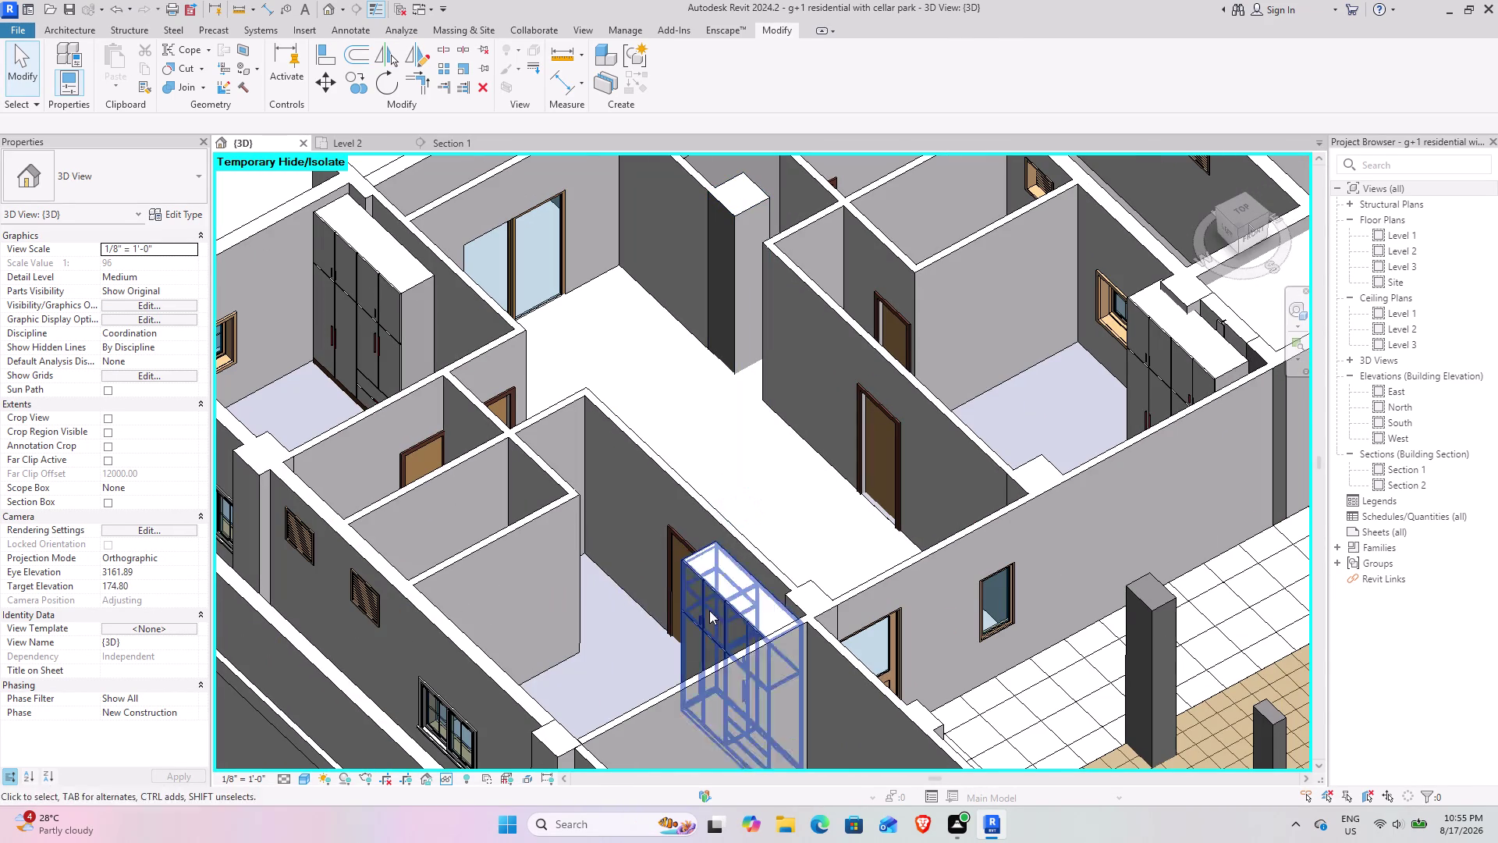
middle_drag(868, 516, 854, 706)
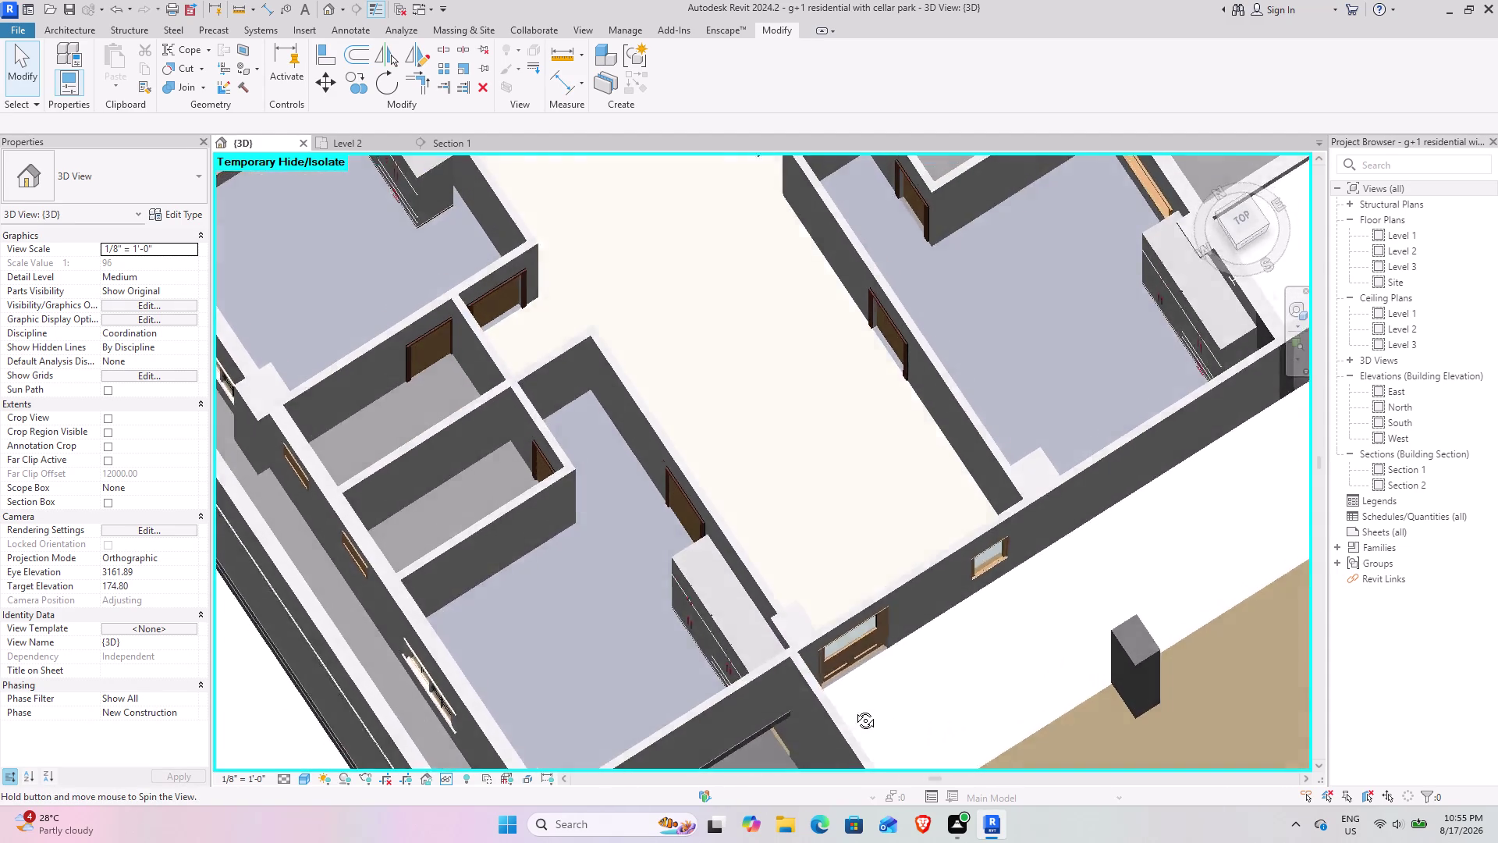
middle_drag(854, 705, 825, 602)
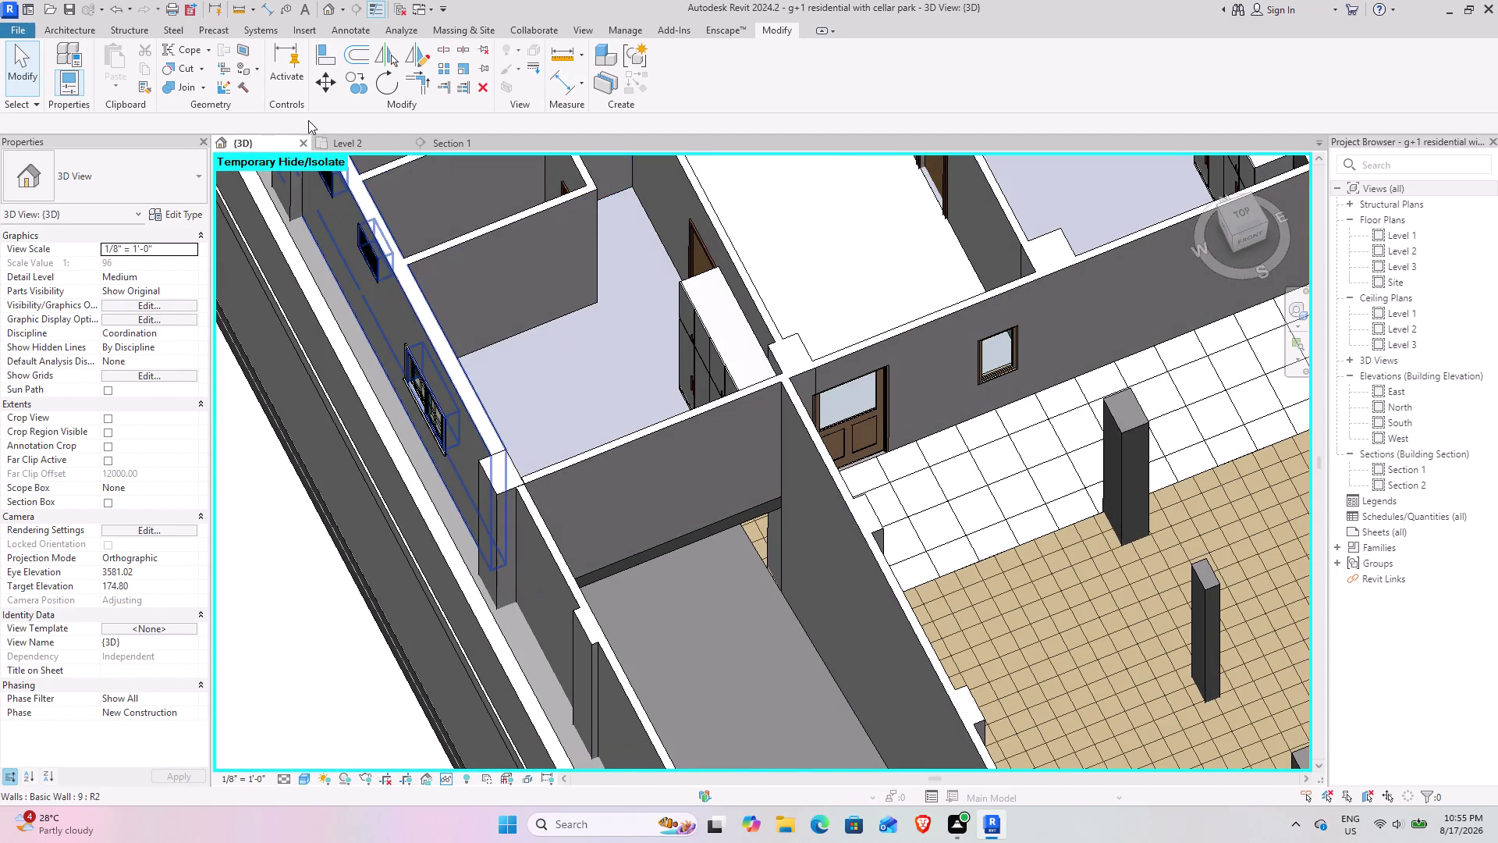
click(364, 135)
scroll(down, 3)
middle_drag(1031, 610, 877, 251)
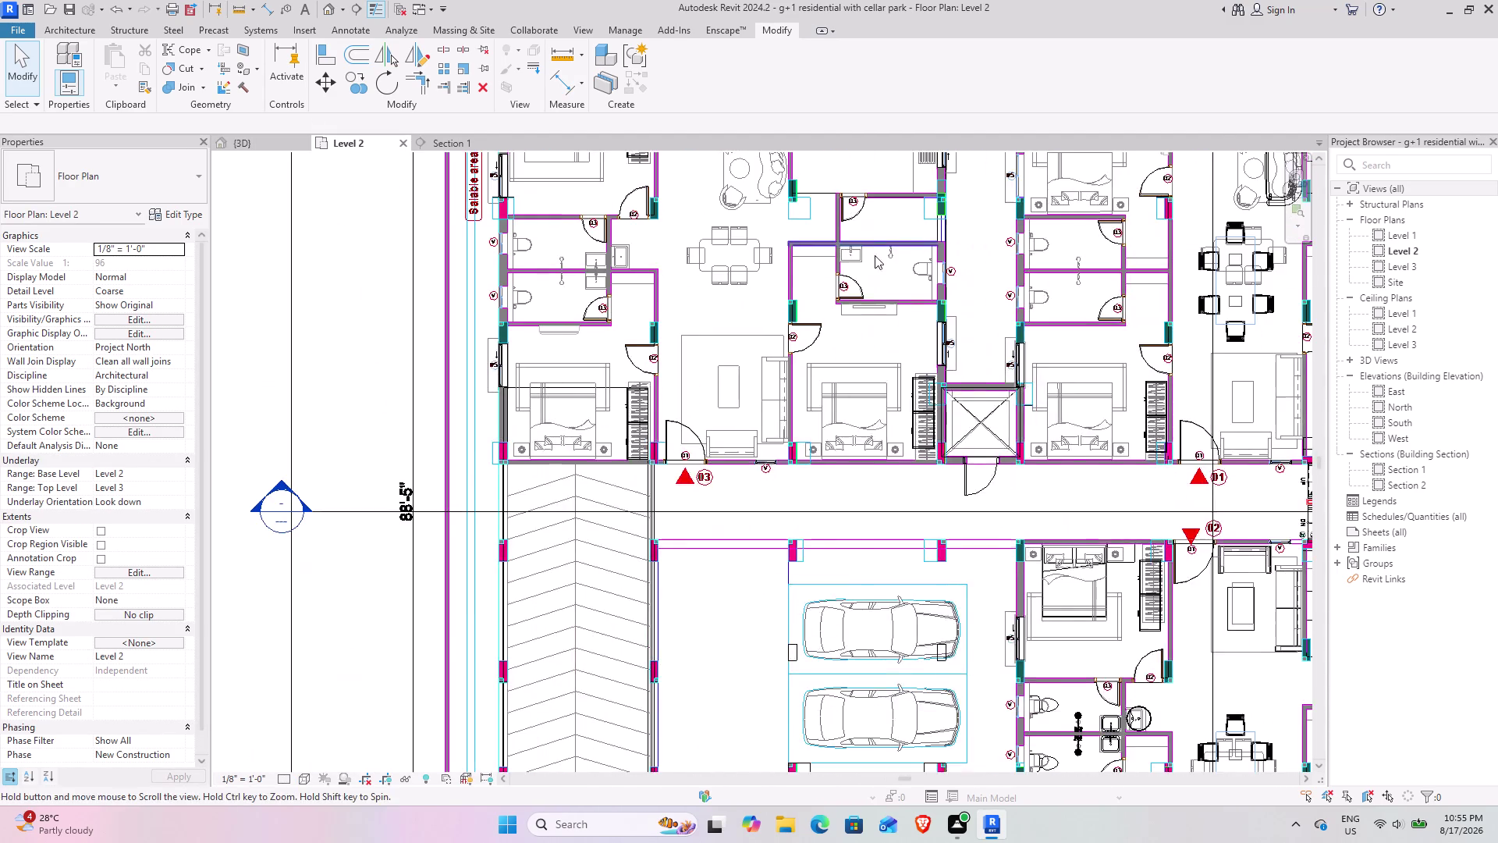
Pan to the Level 2 bedroom and select the double bed.
middle_drag(1071, 524, 741, 243)
scroll(up, 3)
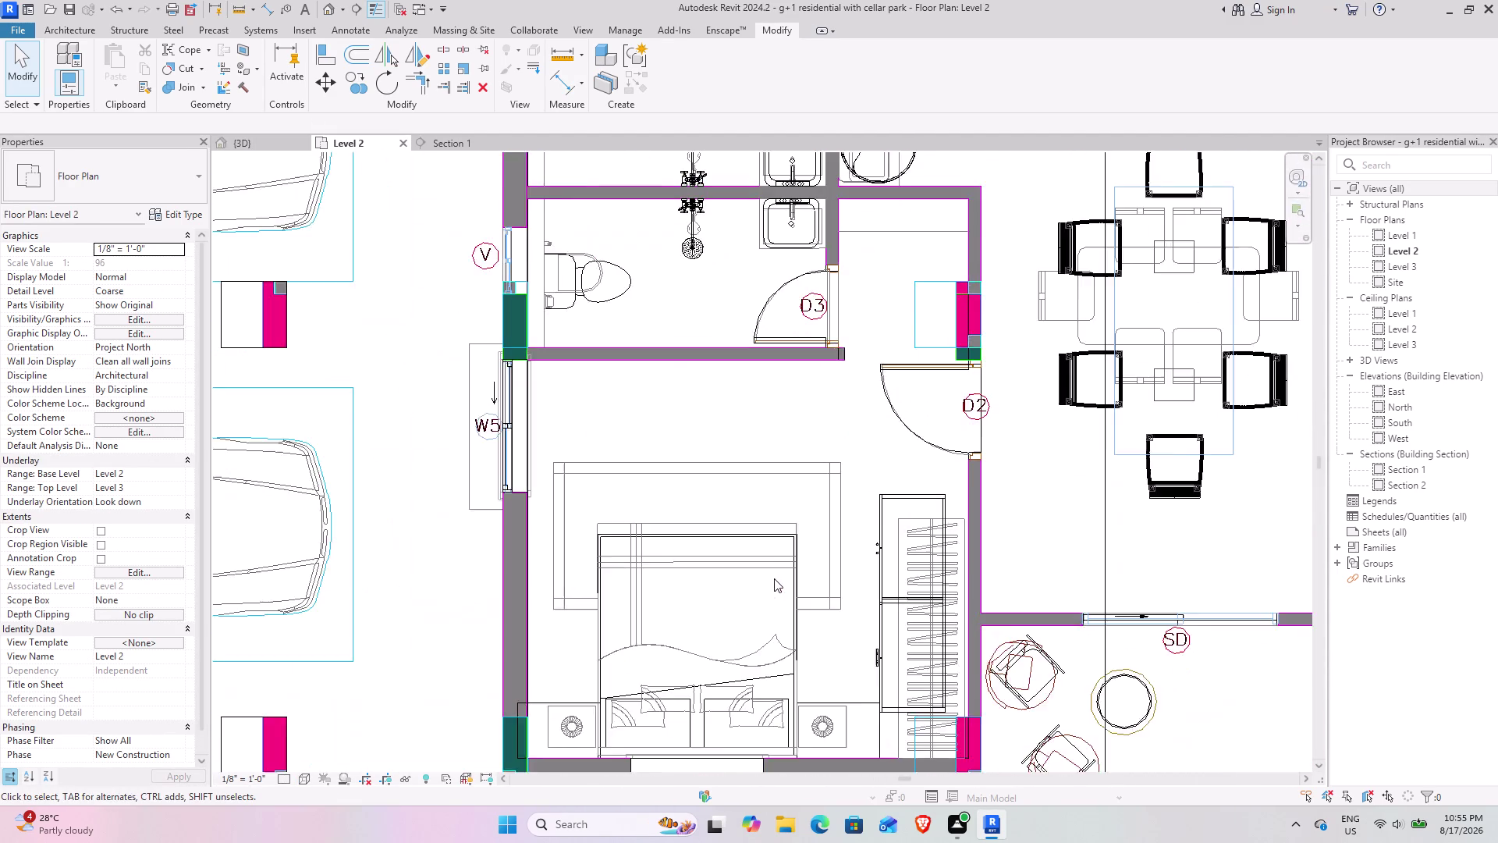
scroll(up, 3)
middle_drag(778, 575, 771, 449)
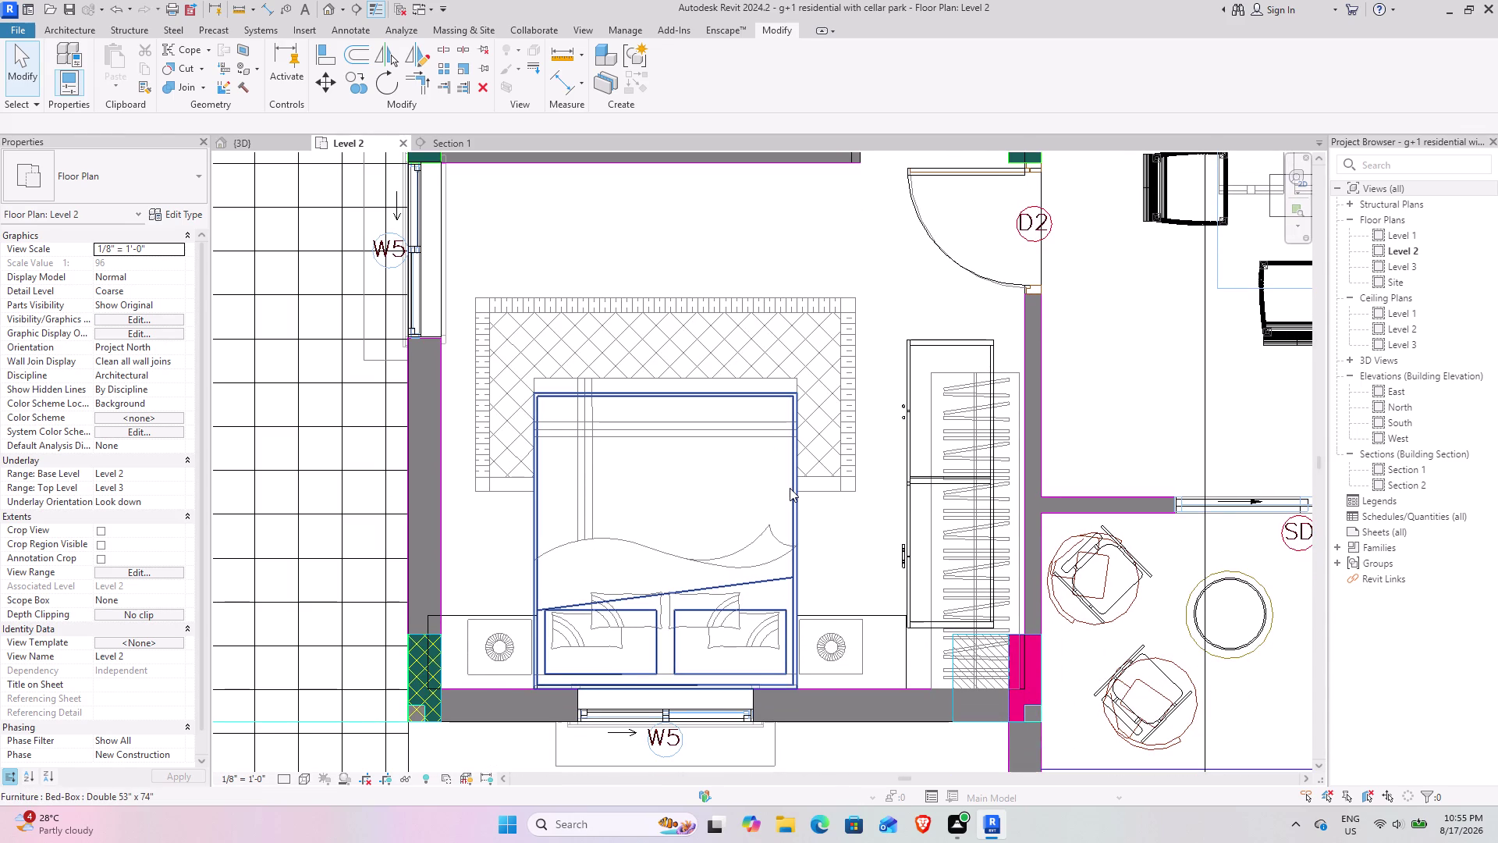
click(790, 487)
Start moving the selected double bed within its bedroom.
click(362, 80)
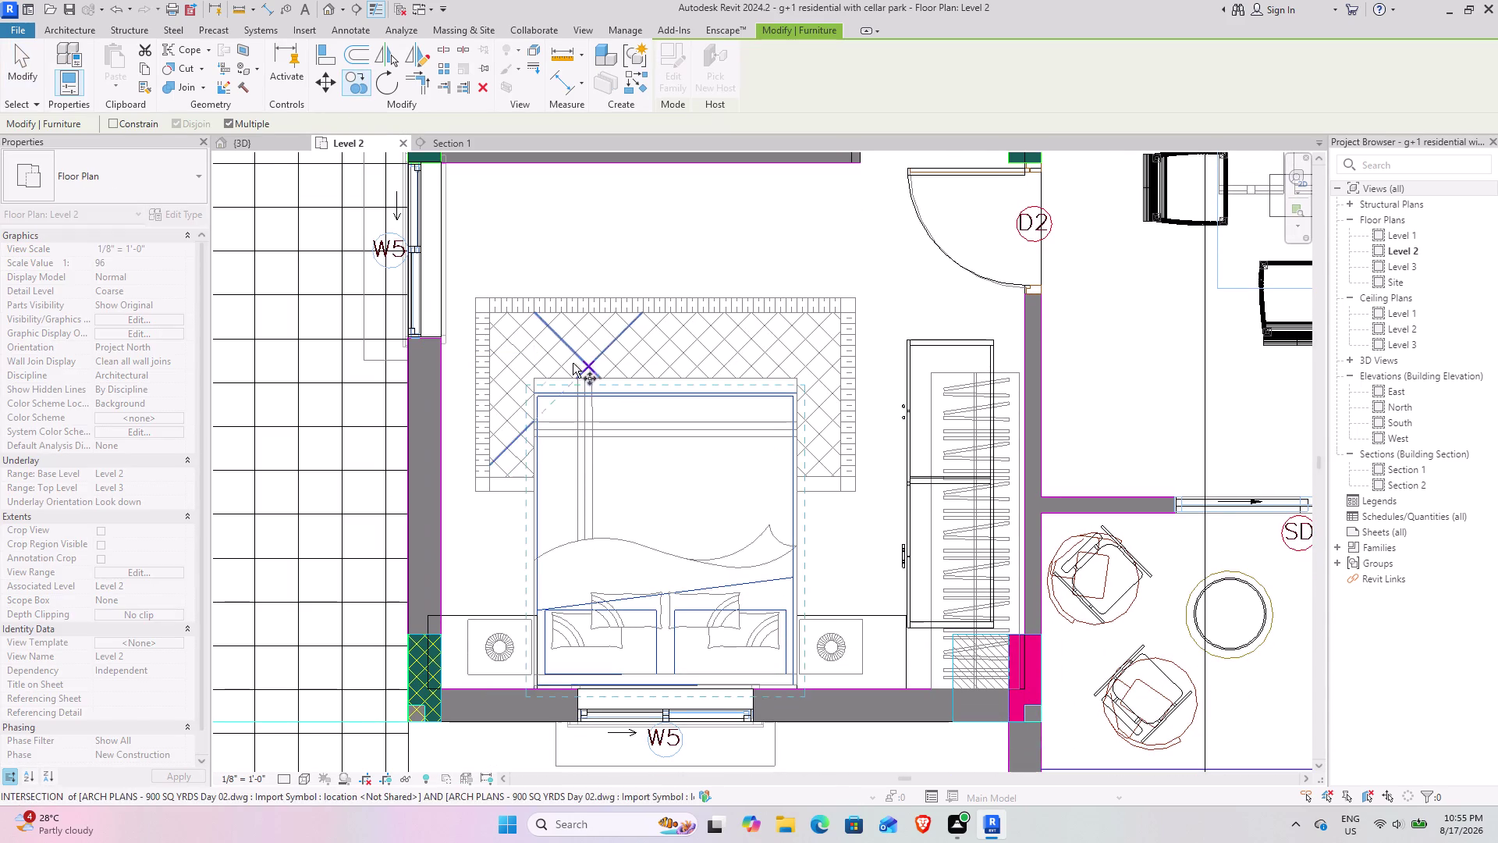
scroll(down, 3)
middle_drag(656, 310, 661, 498)
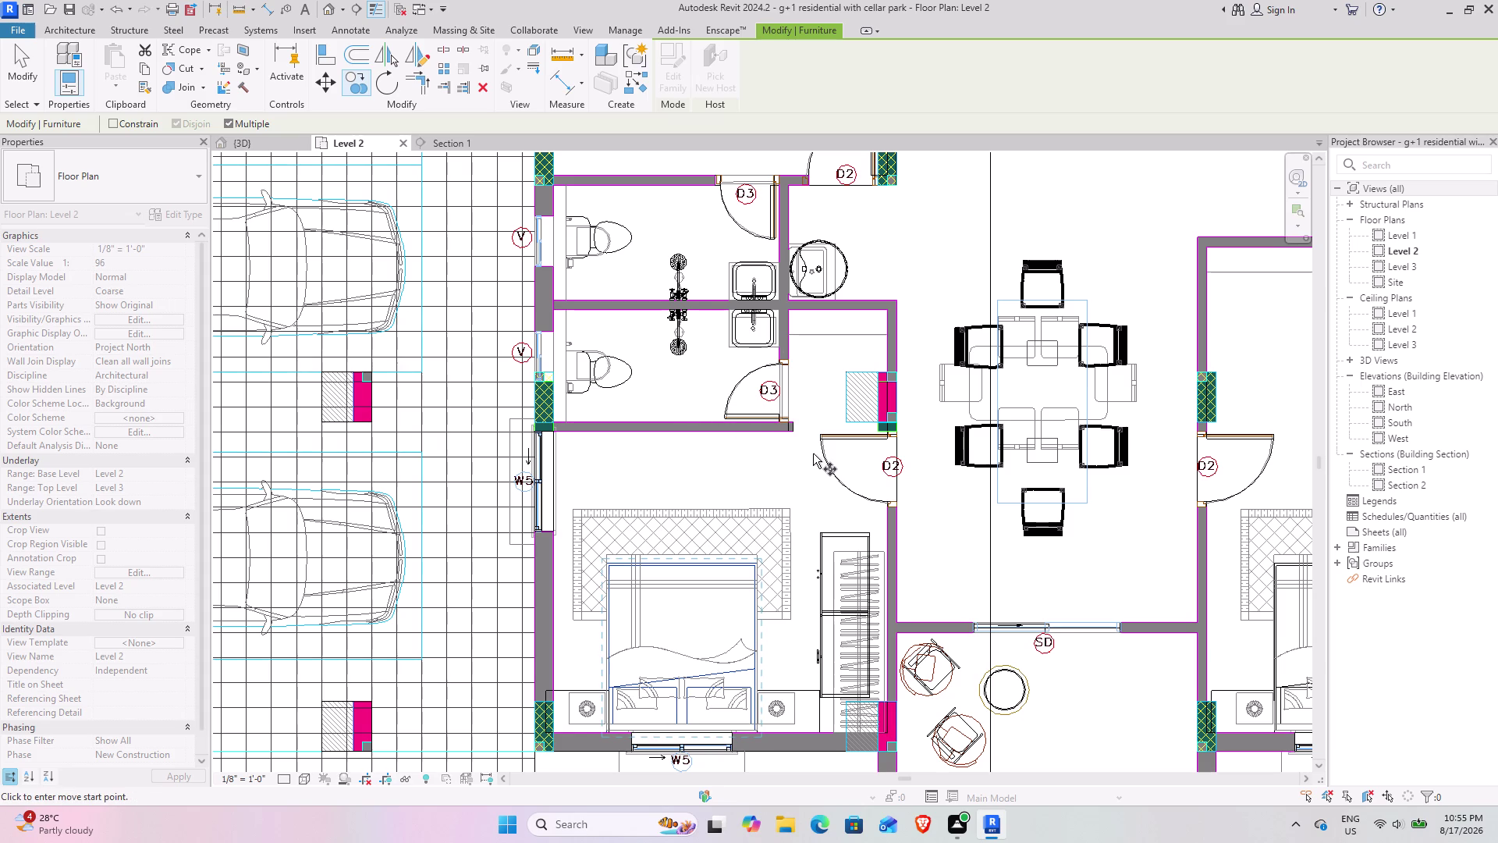
middle_drag(711, 508, 718, 351)
scroll(up, 3)
scroll(up, 3)
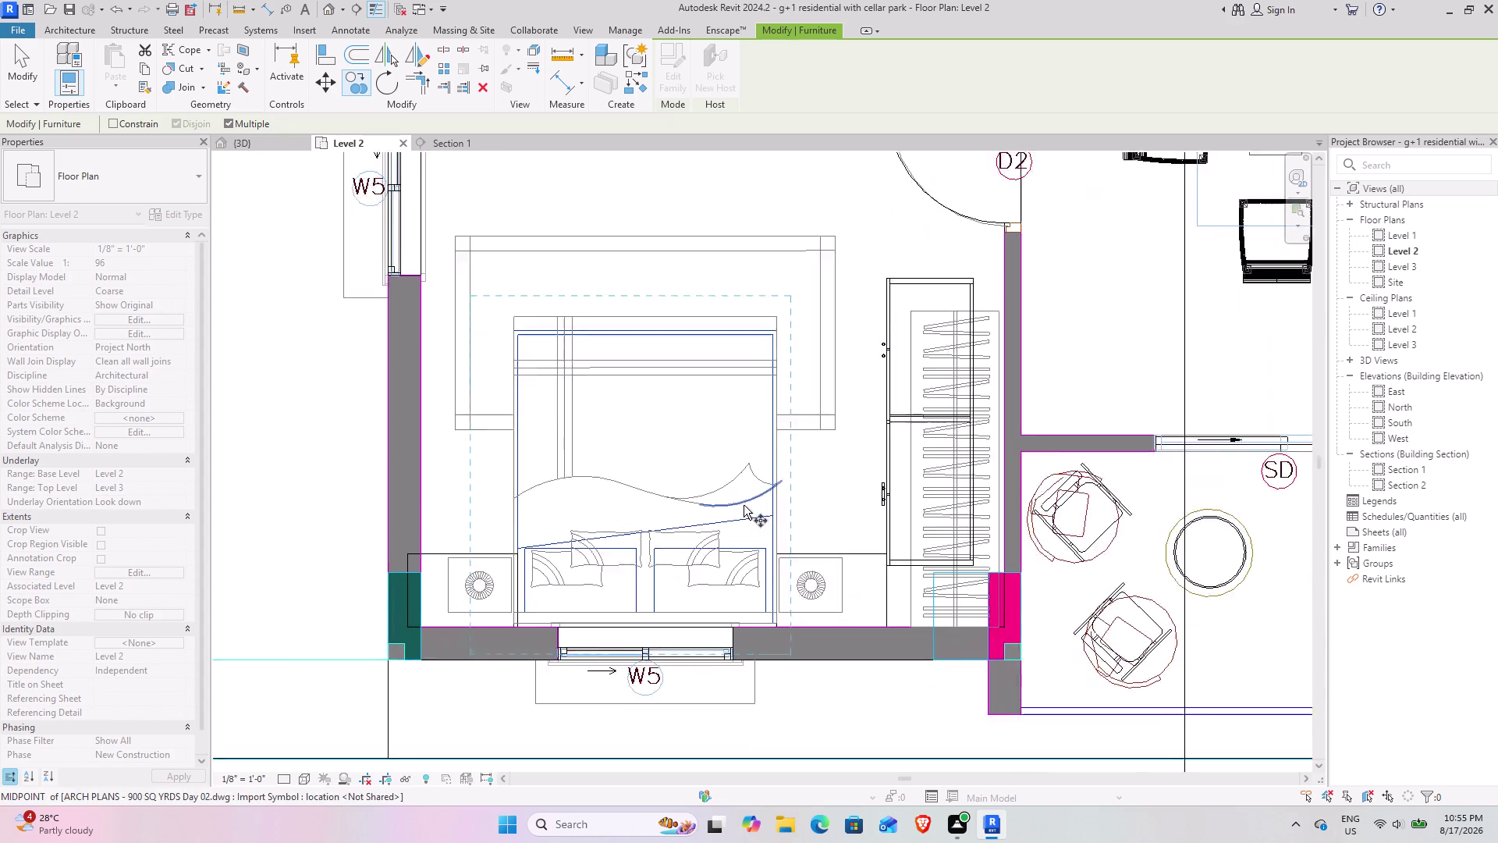
middle_drag(557, 315, 602, 527)
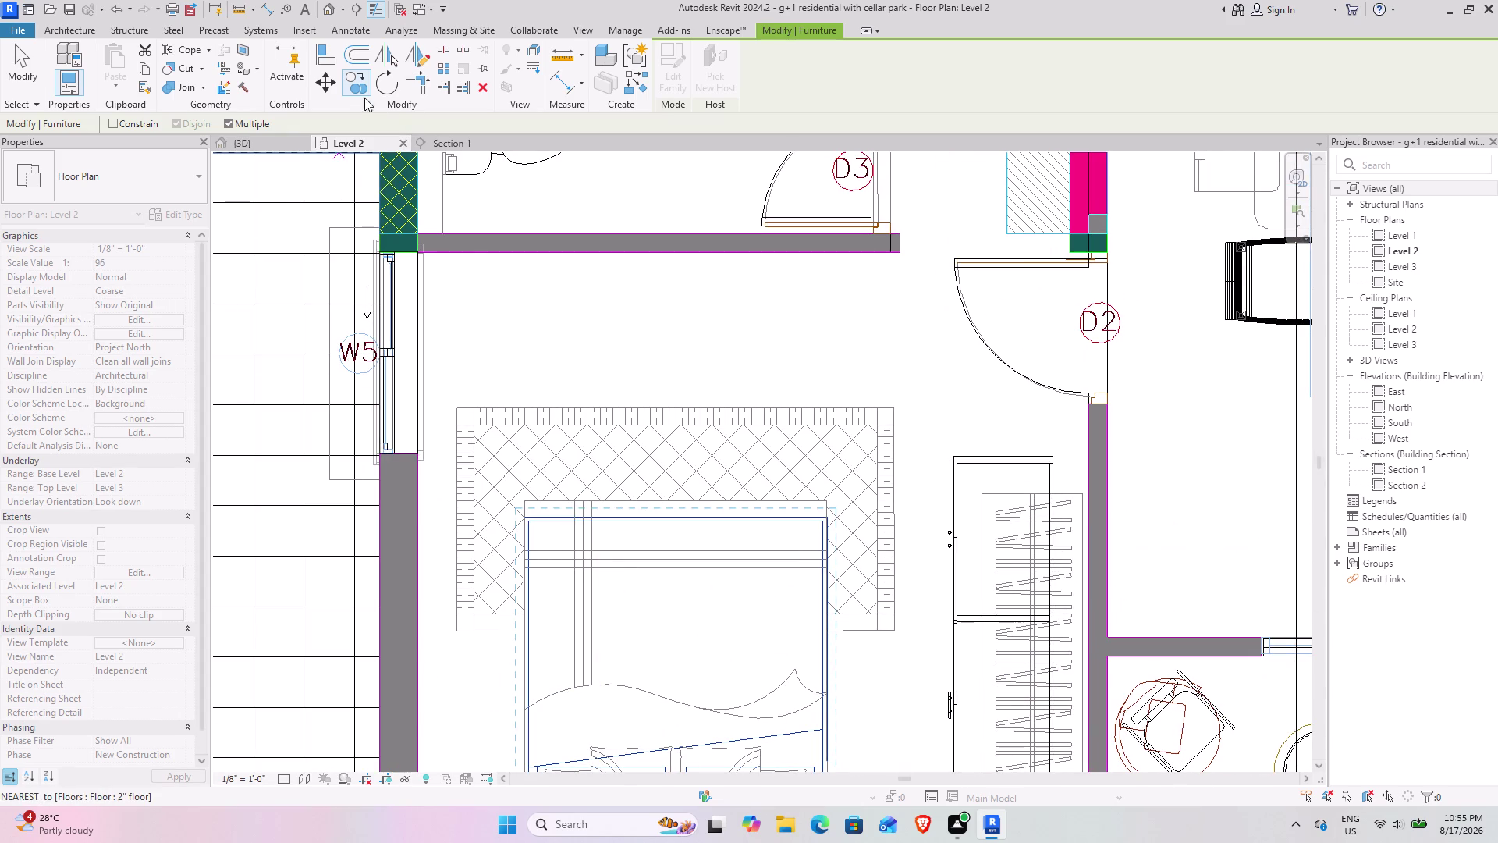
Rotate the double bed using its corner as the turning reference.
click(528, 521)
scroll(down, 3)
middle_drag(539, 207, 542, 242)
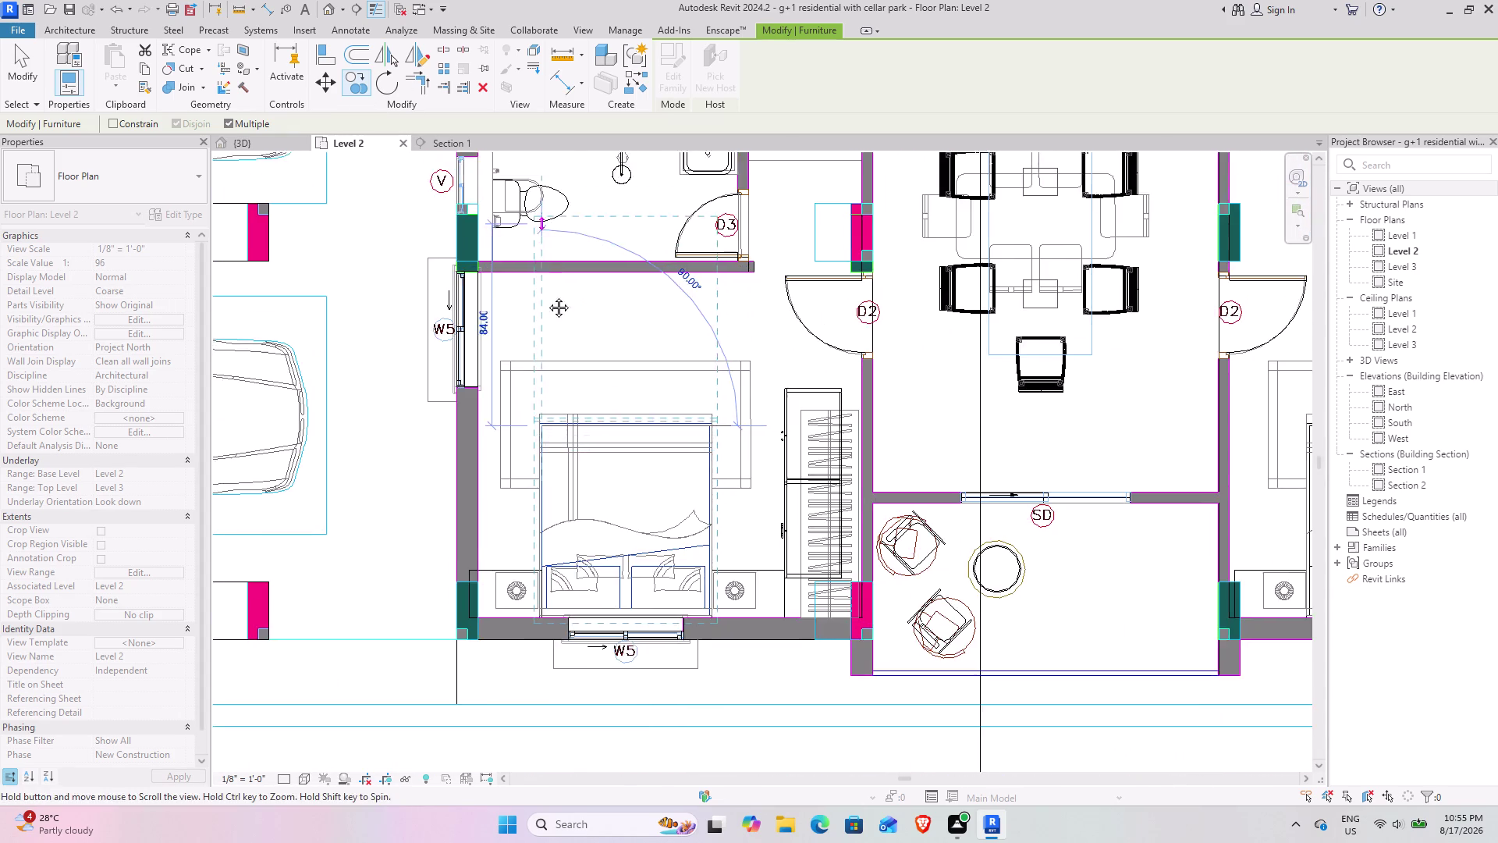
middle_drag(543, 243, 564, 644)
middle_drag(566, 297, 575, 631)
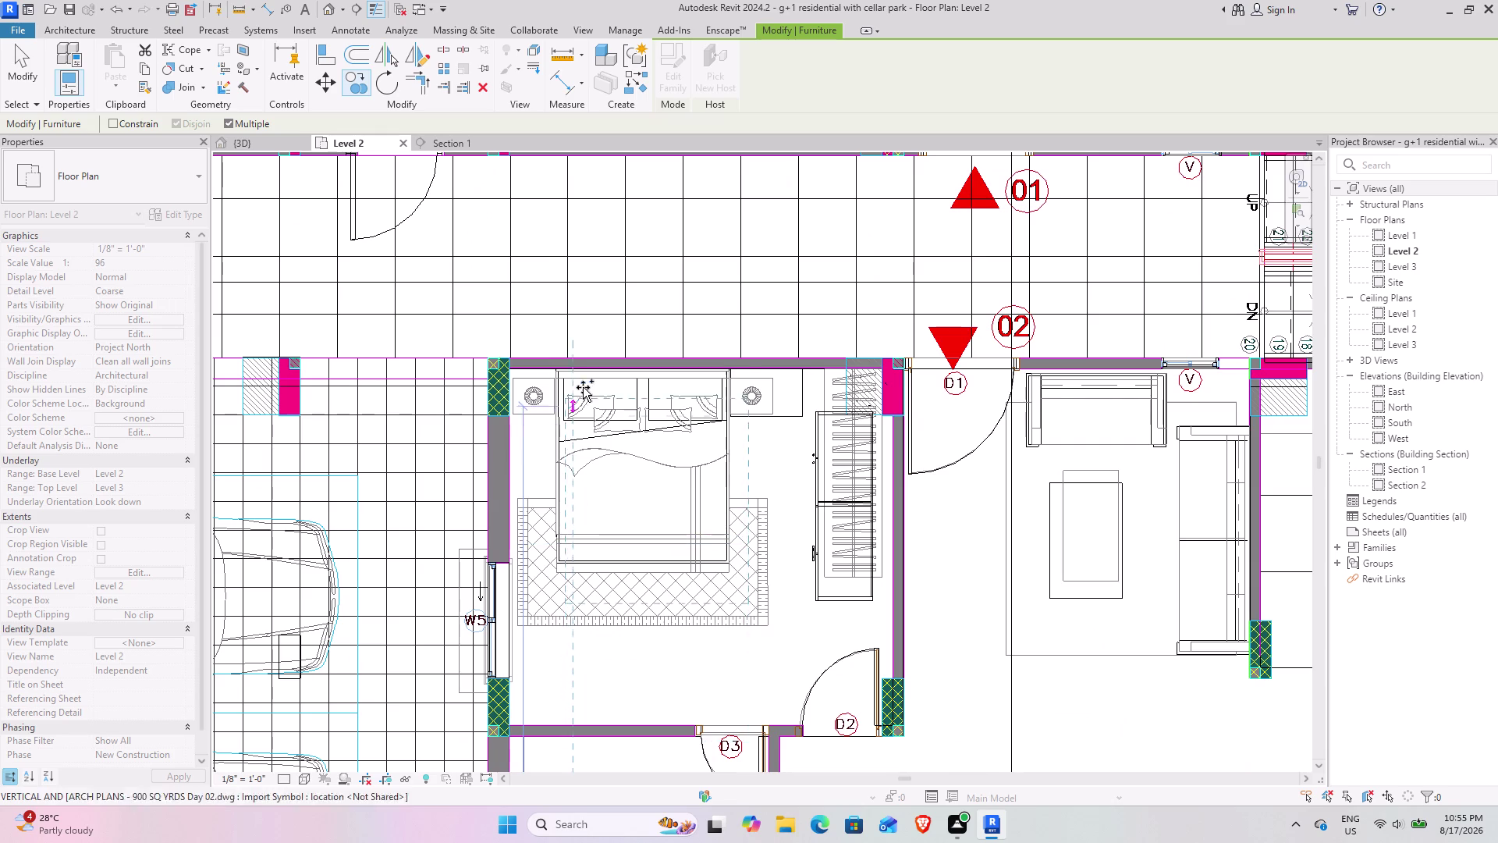
middle_drag(583, 427, 604, 839)
scroll(up, 3)
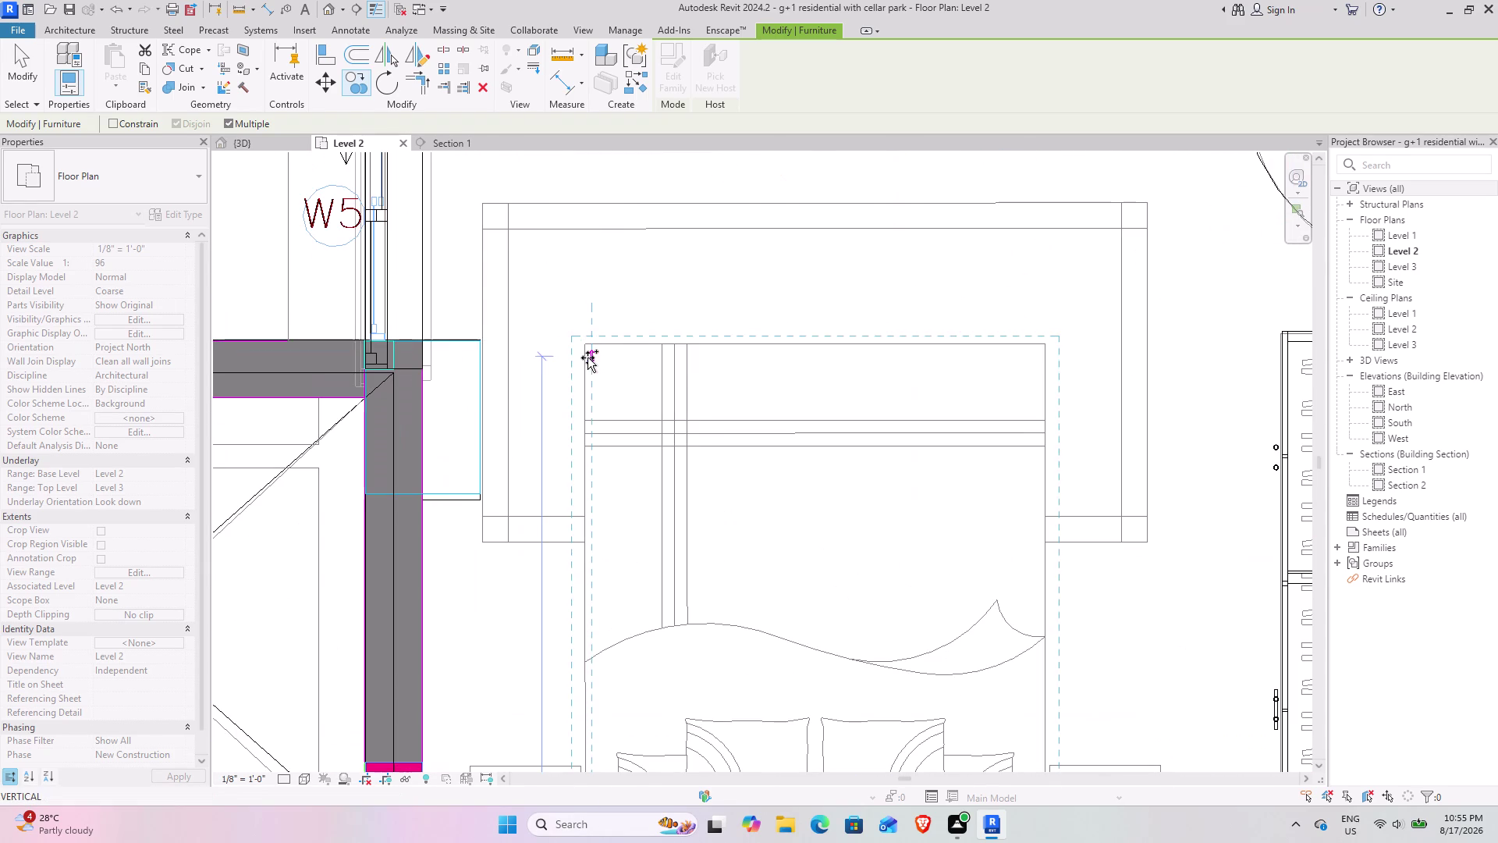
click(581, 343)
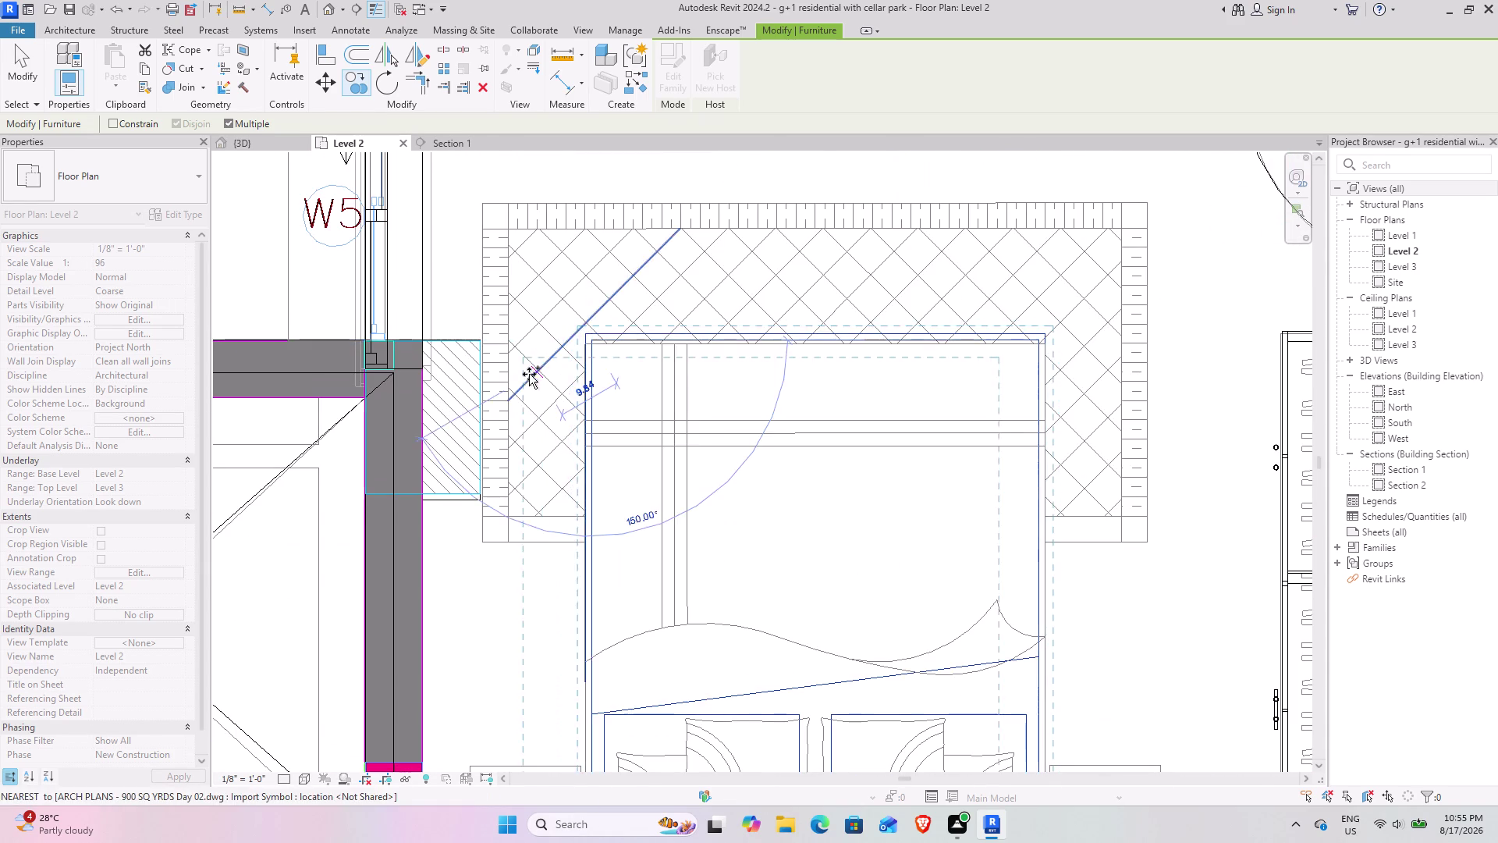
Pick a reference point on the bed for copying to other bedrooms.
scroll(down, 3)
middle_drag(647, 240, 666, 611)
middle_drag(619, 287, 609, 694)
middle_drag(656, 329, 578, 558)
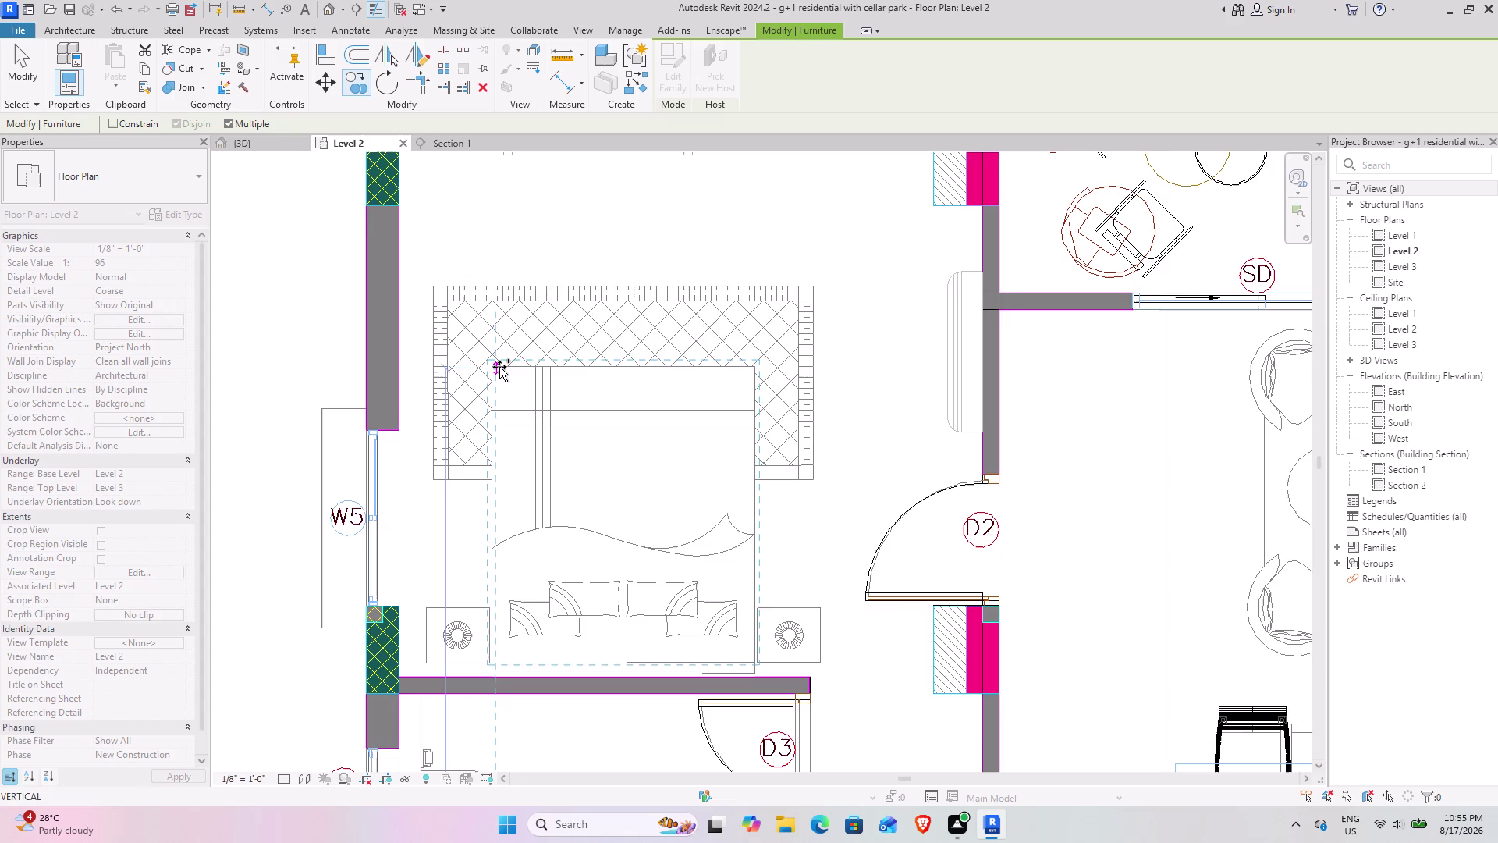
scroll(down, 3)
scroll(down, 3)
middle_drag(377, 416, 505, 368)
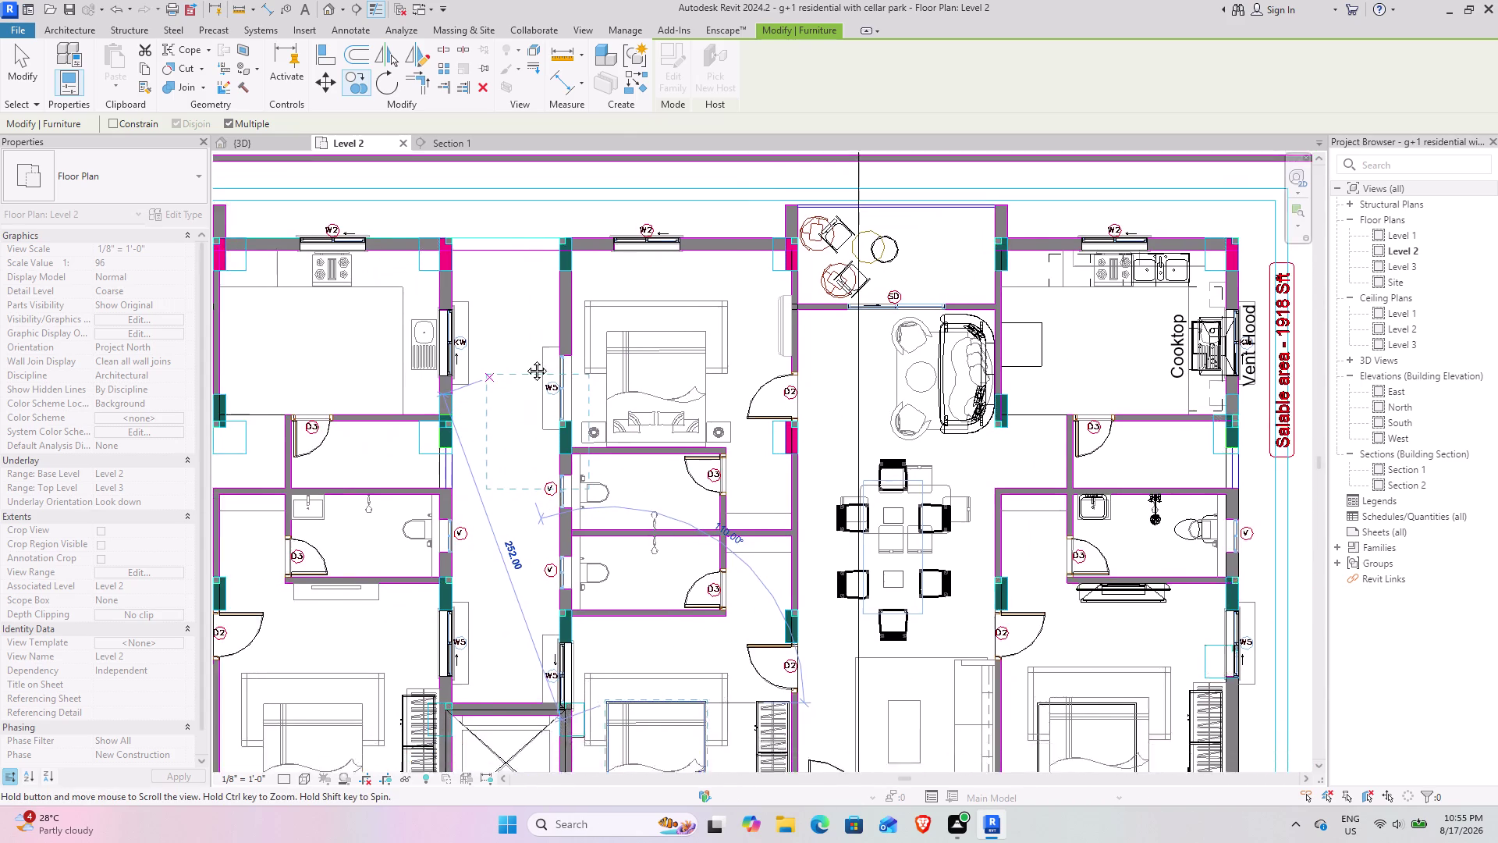
middle_drag(506, 369, 634, 290)
middle_drag(366, 621, 637, 461)
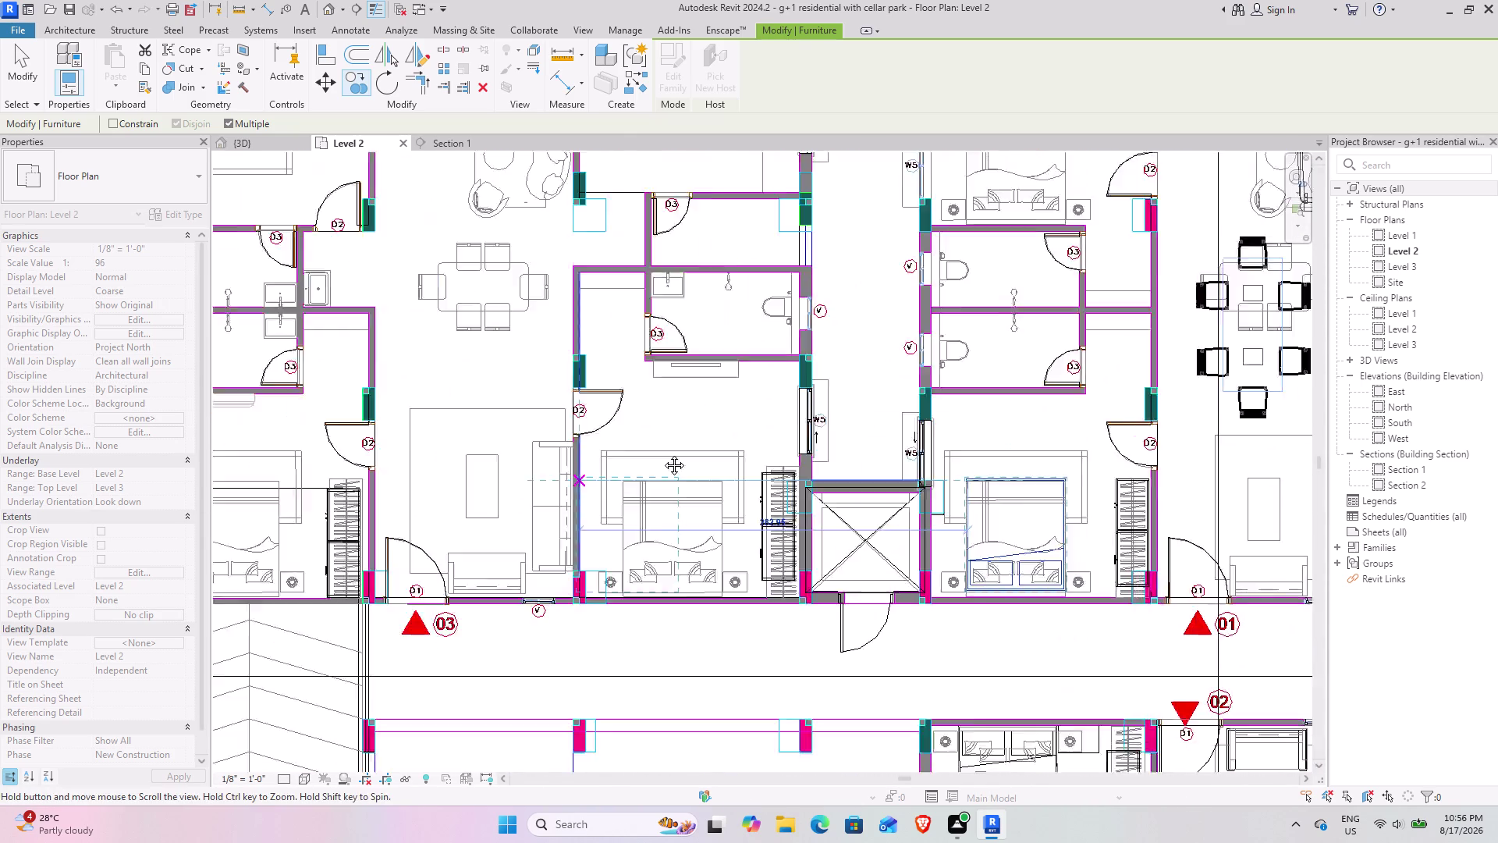
middle_drag(636, 461, 778, 421)
scroll(up, 3)
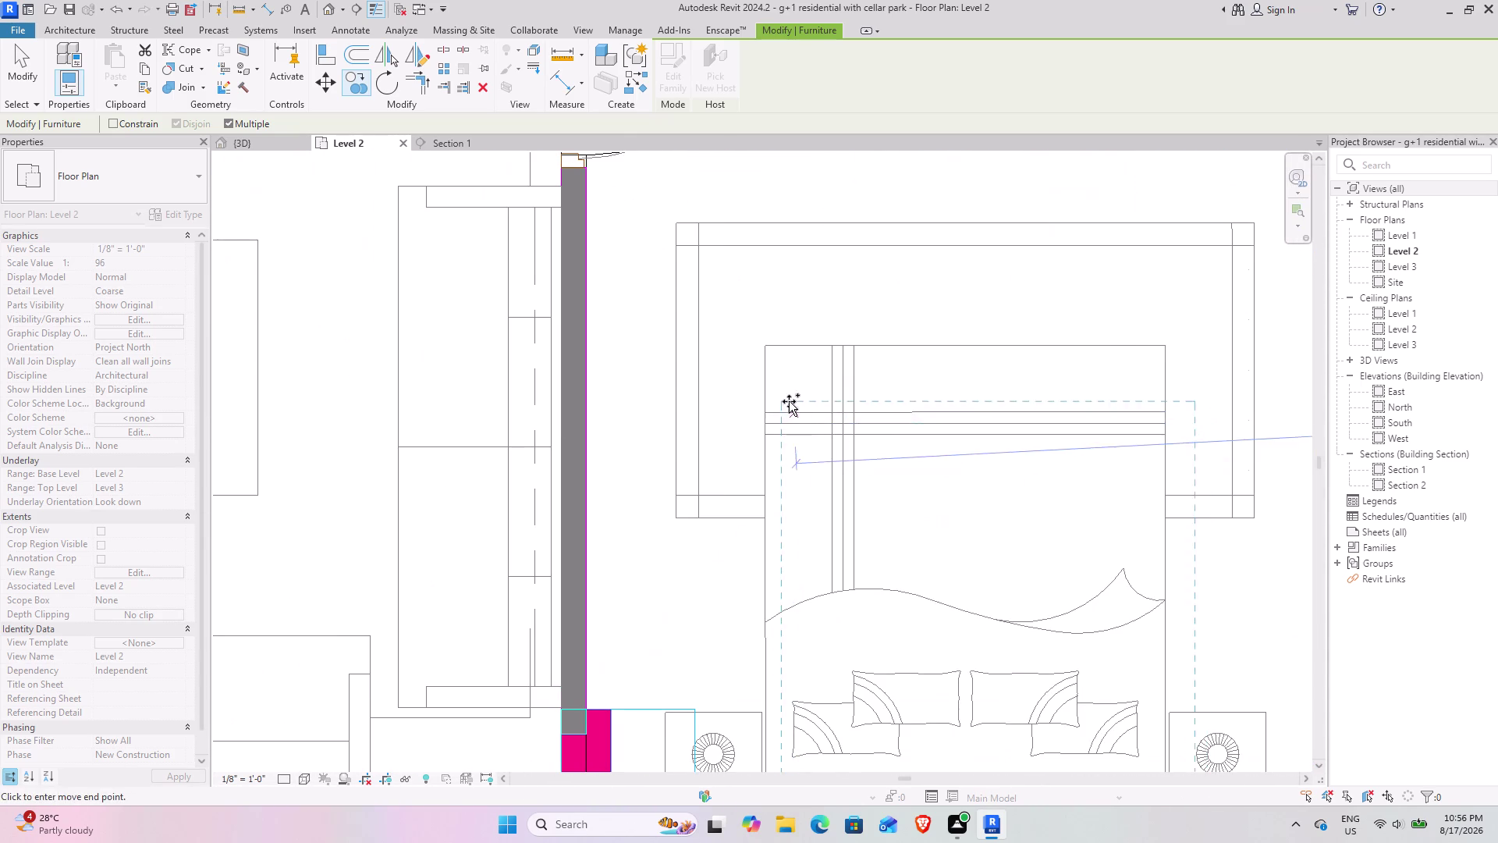
click(762, 352)
Place a bed copy in the next bedroom.
scroll(down, 3)
middle_drag(591, 447, 636, 448)
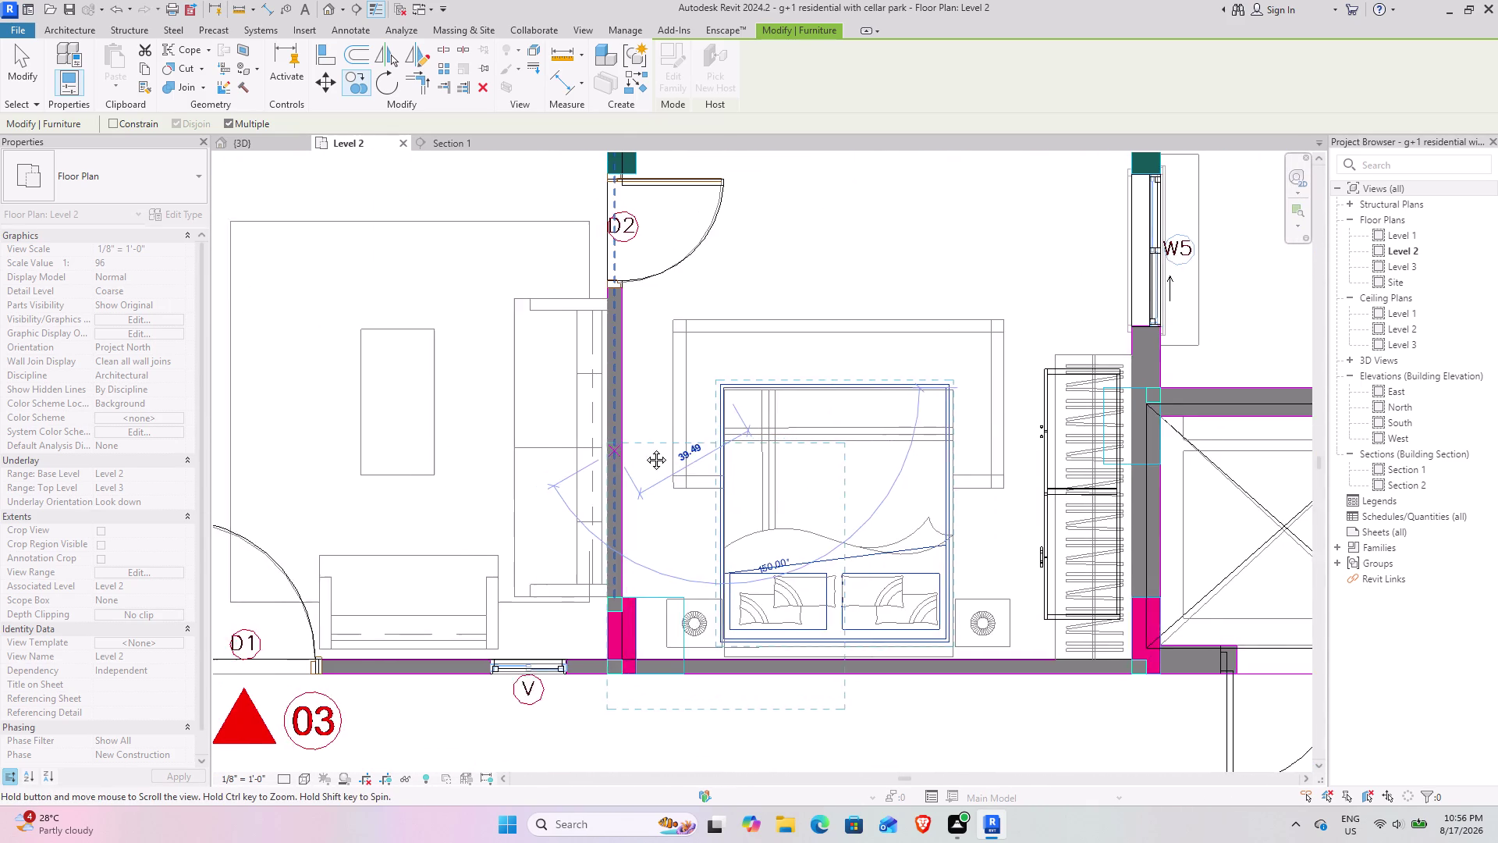
middle_drag(636, 448, 1244, 422)
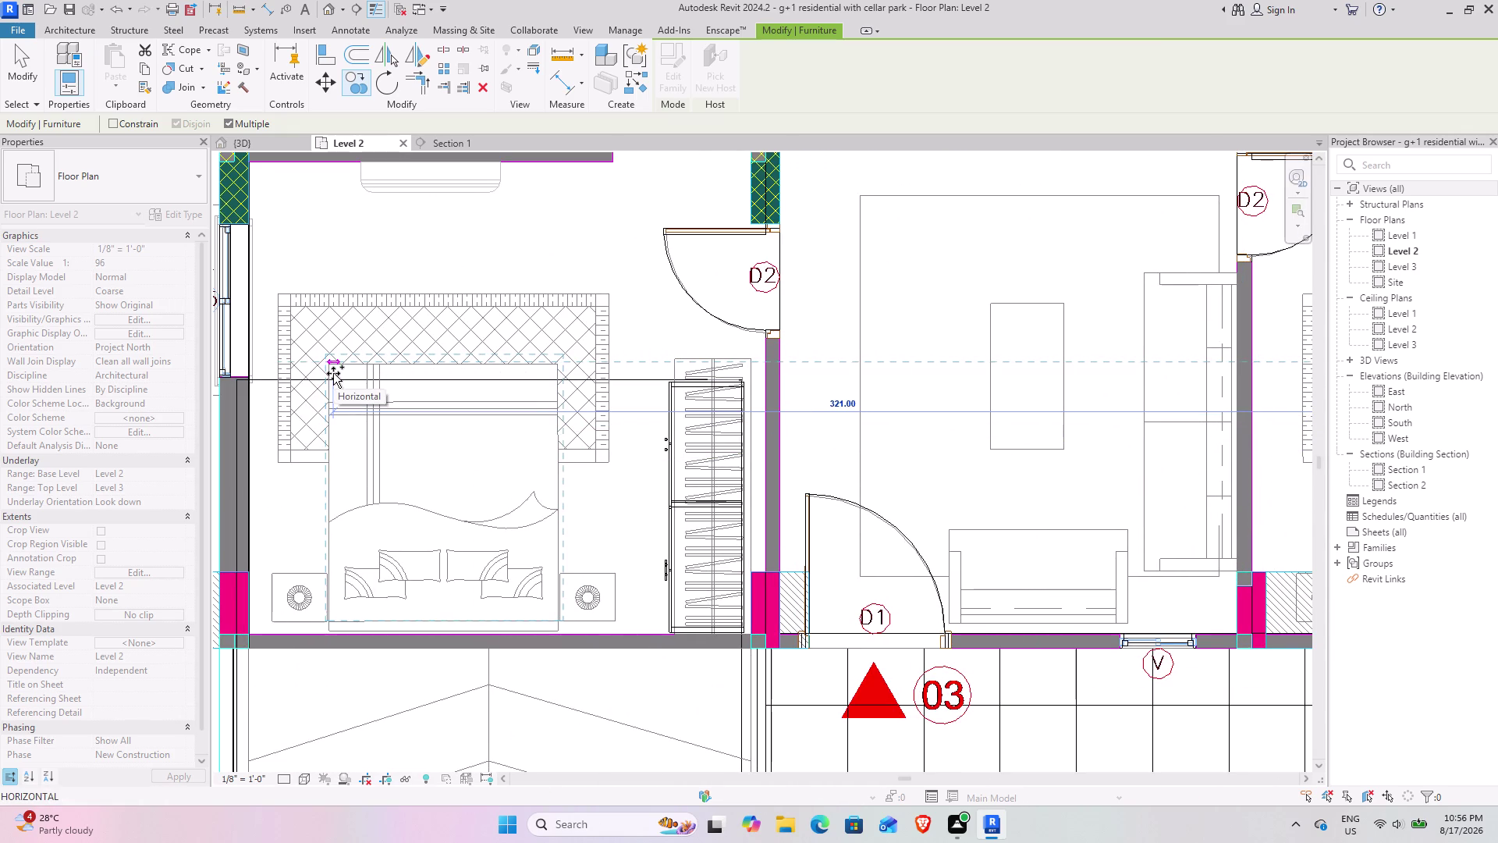
click(331, 373)
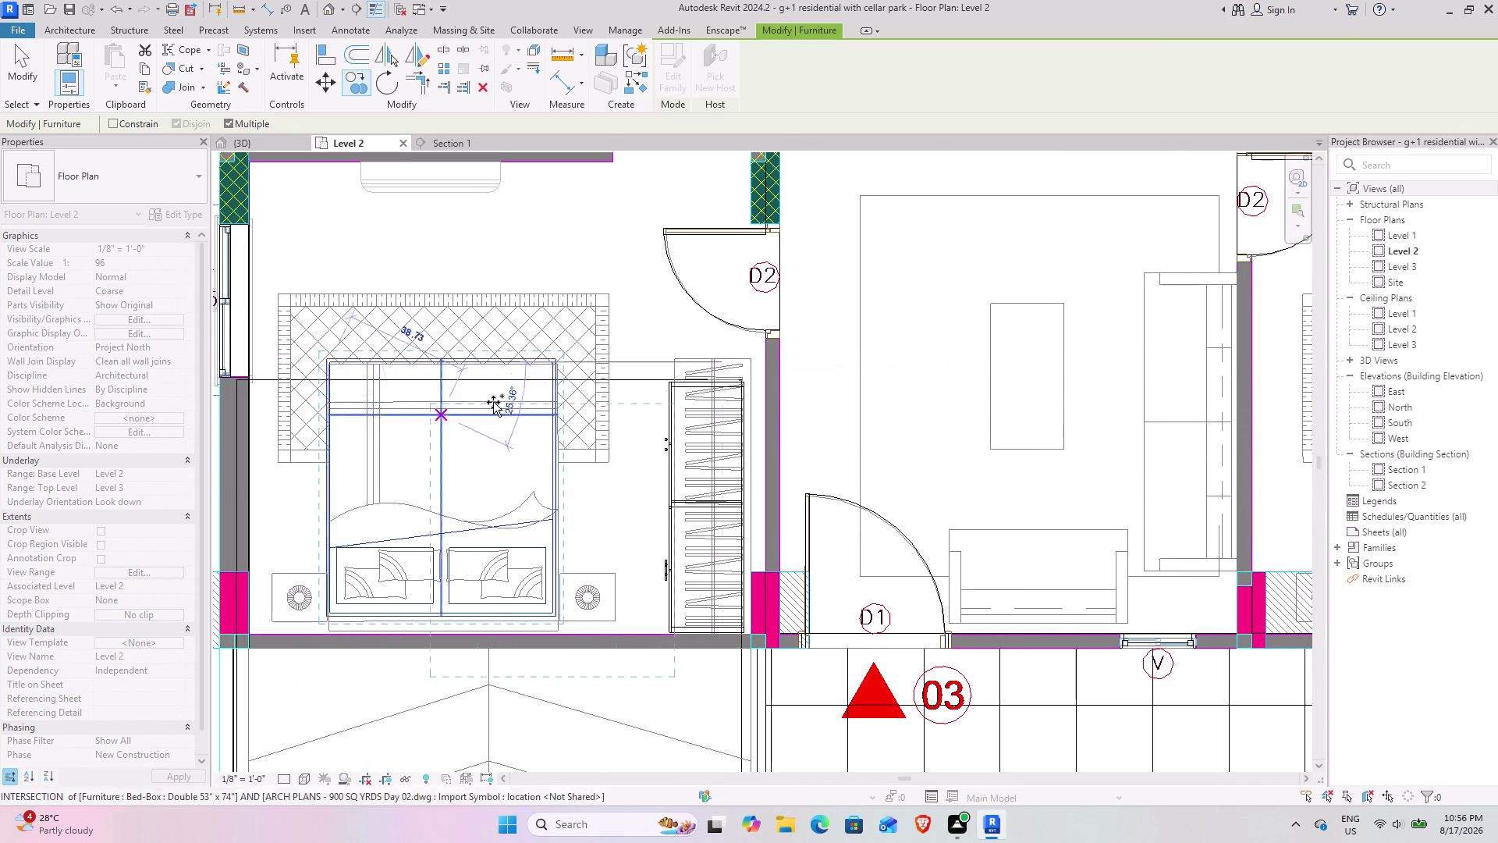
Survey the lower apartments and finish placing bed copies.
scroll(down, 3)
middle_drag(521, 415, 521, 723)
middle_drag(678, 443, 590, 671)
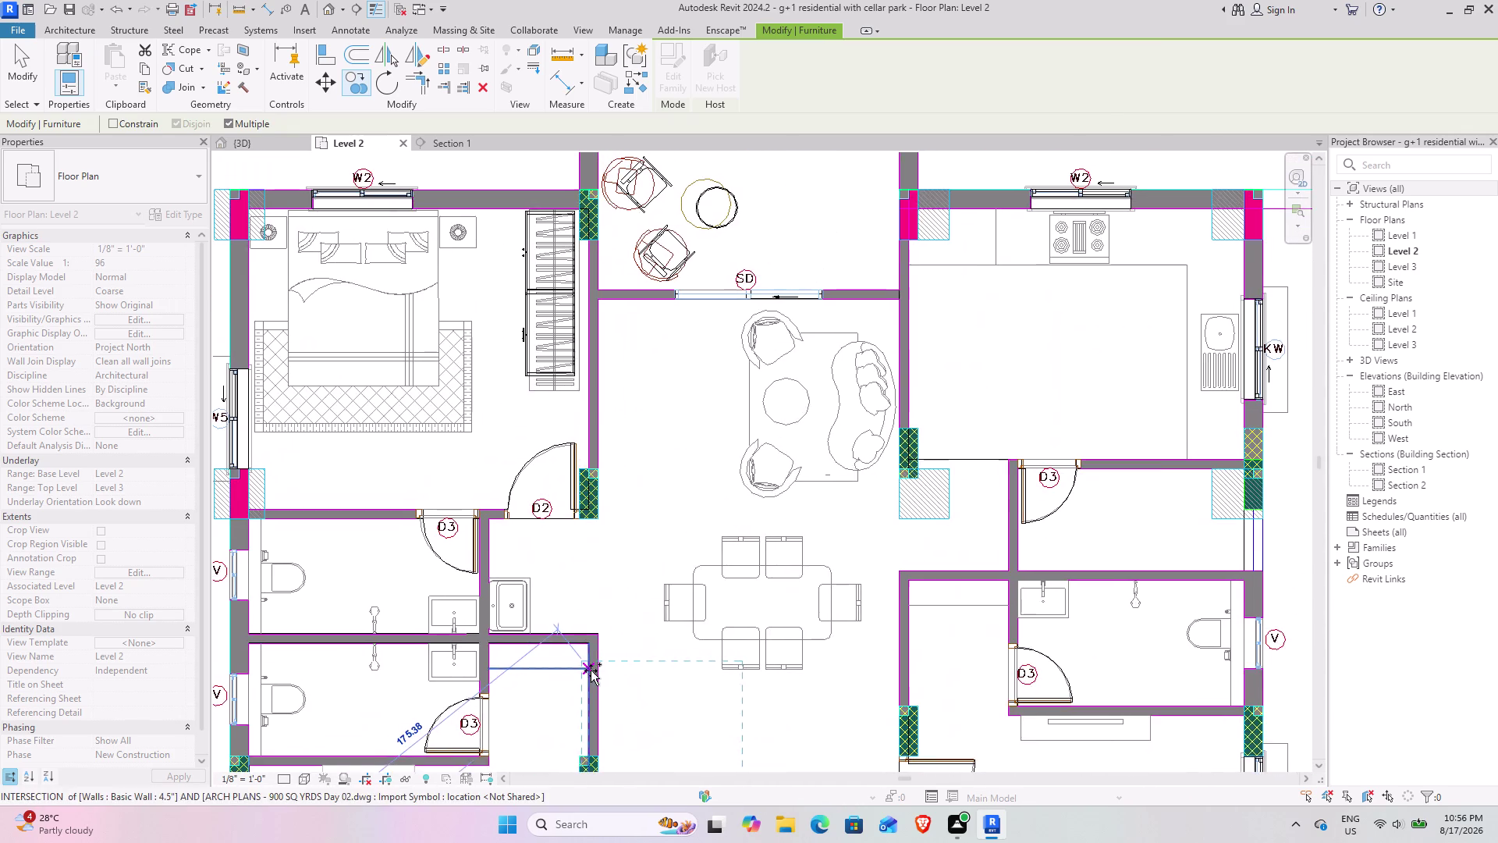
scroll(down, 3)
middle_drag(914, 560, 515, 292)
middle_drag(683, 527, 560, 379)
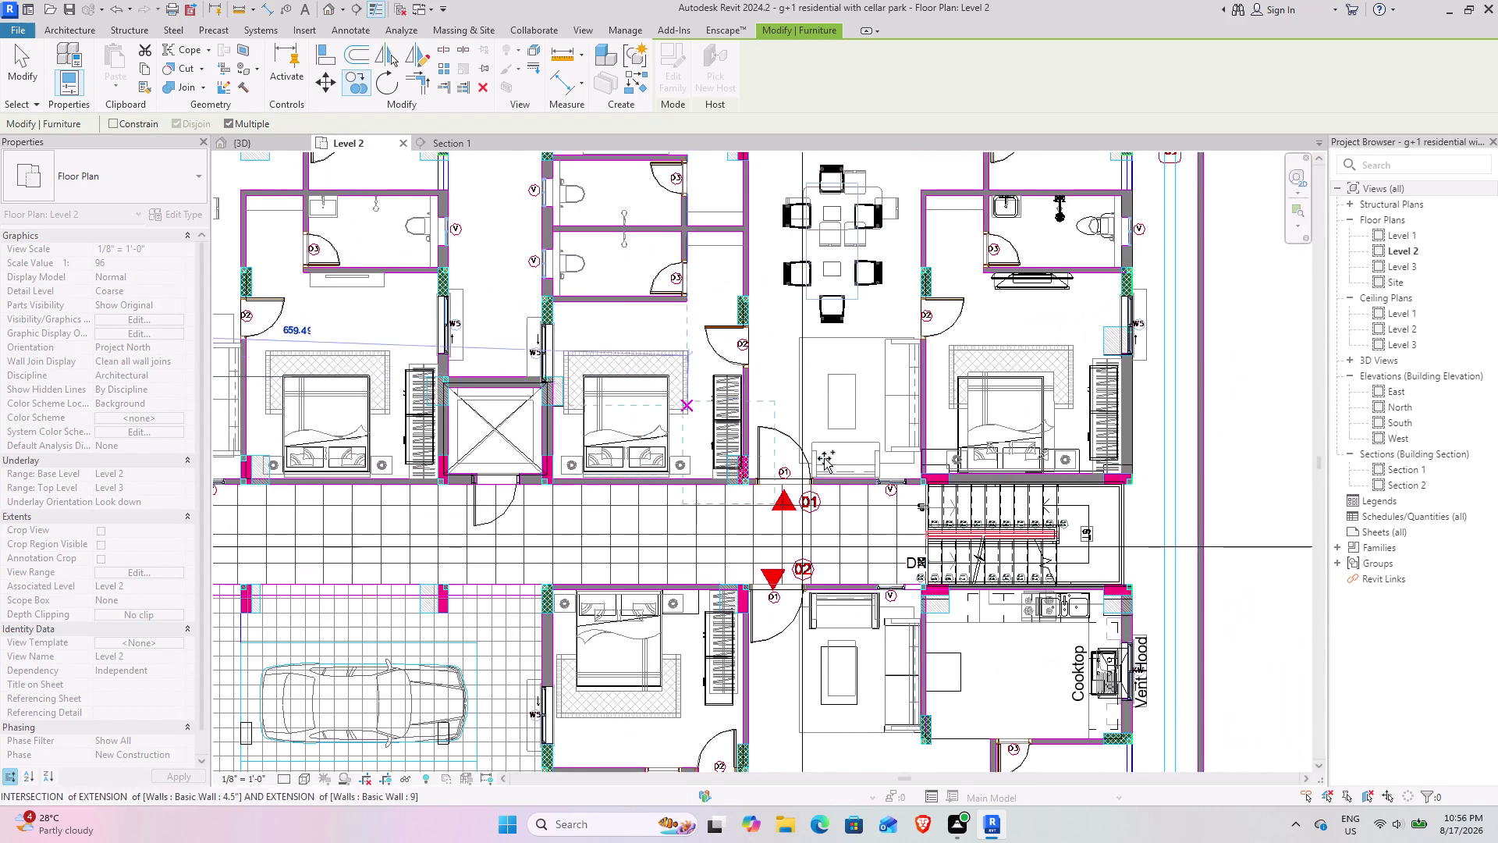
middle_drag(922, 624, 1062, 306)
click(0, 57)
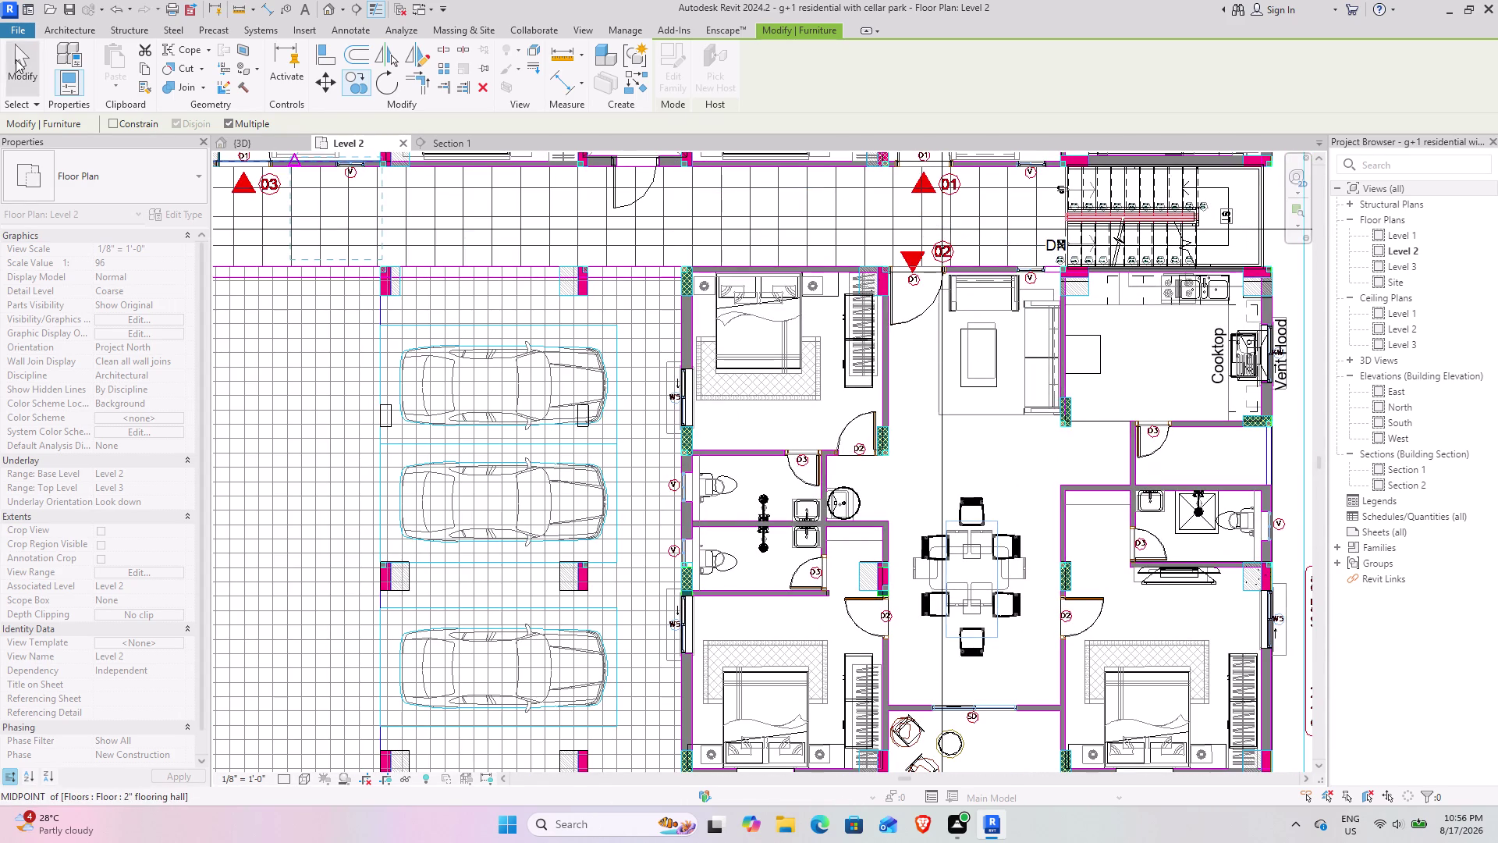
click(16, 59)
Select a bed for copying, using its corner as the base point.
click(770, 368)
middle_drag(698, 251, 618, 436)
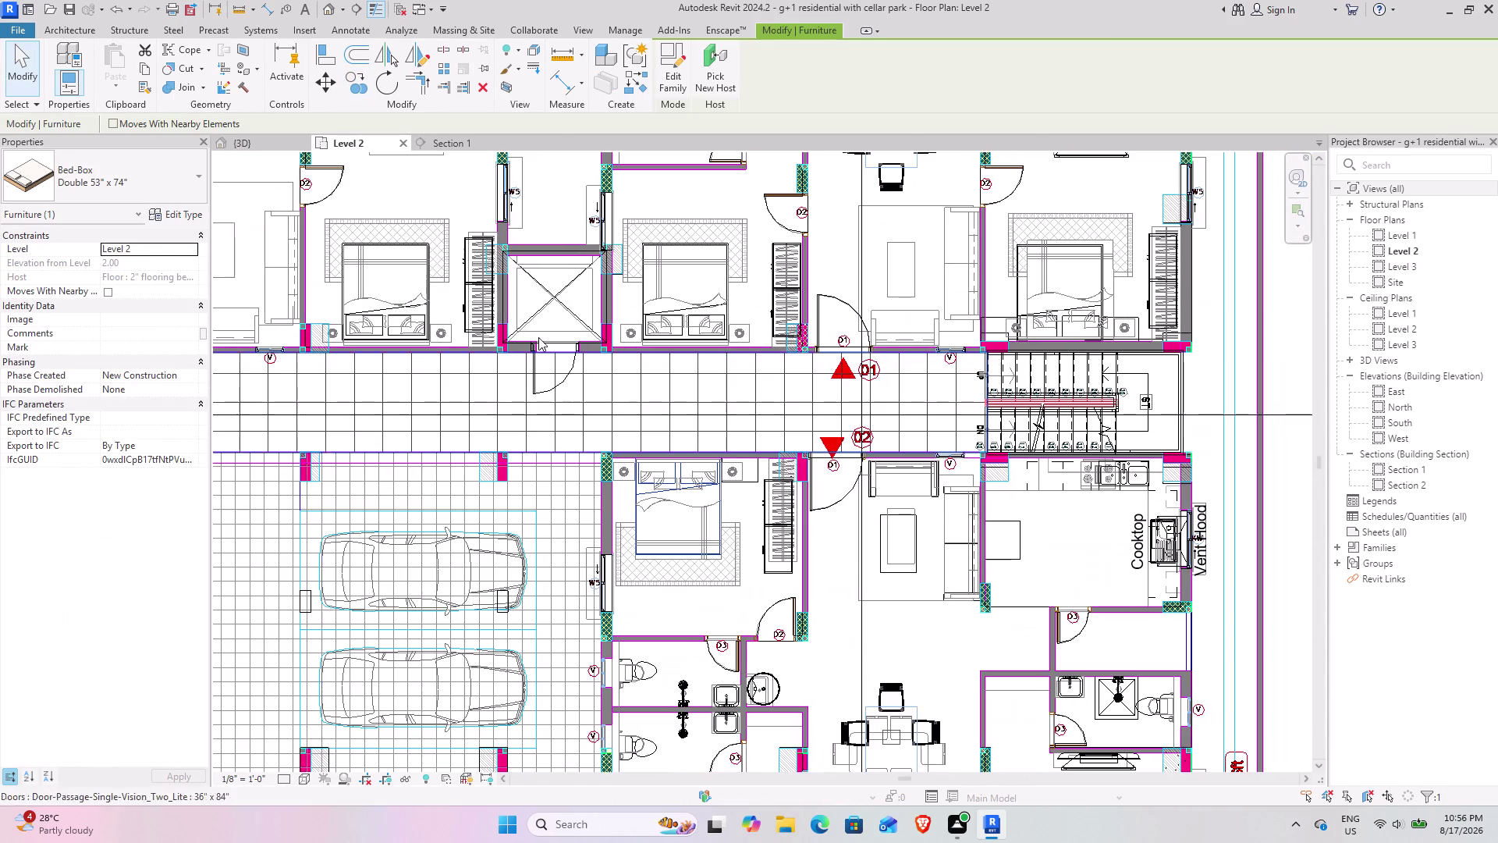
click(368, 86)
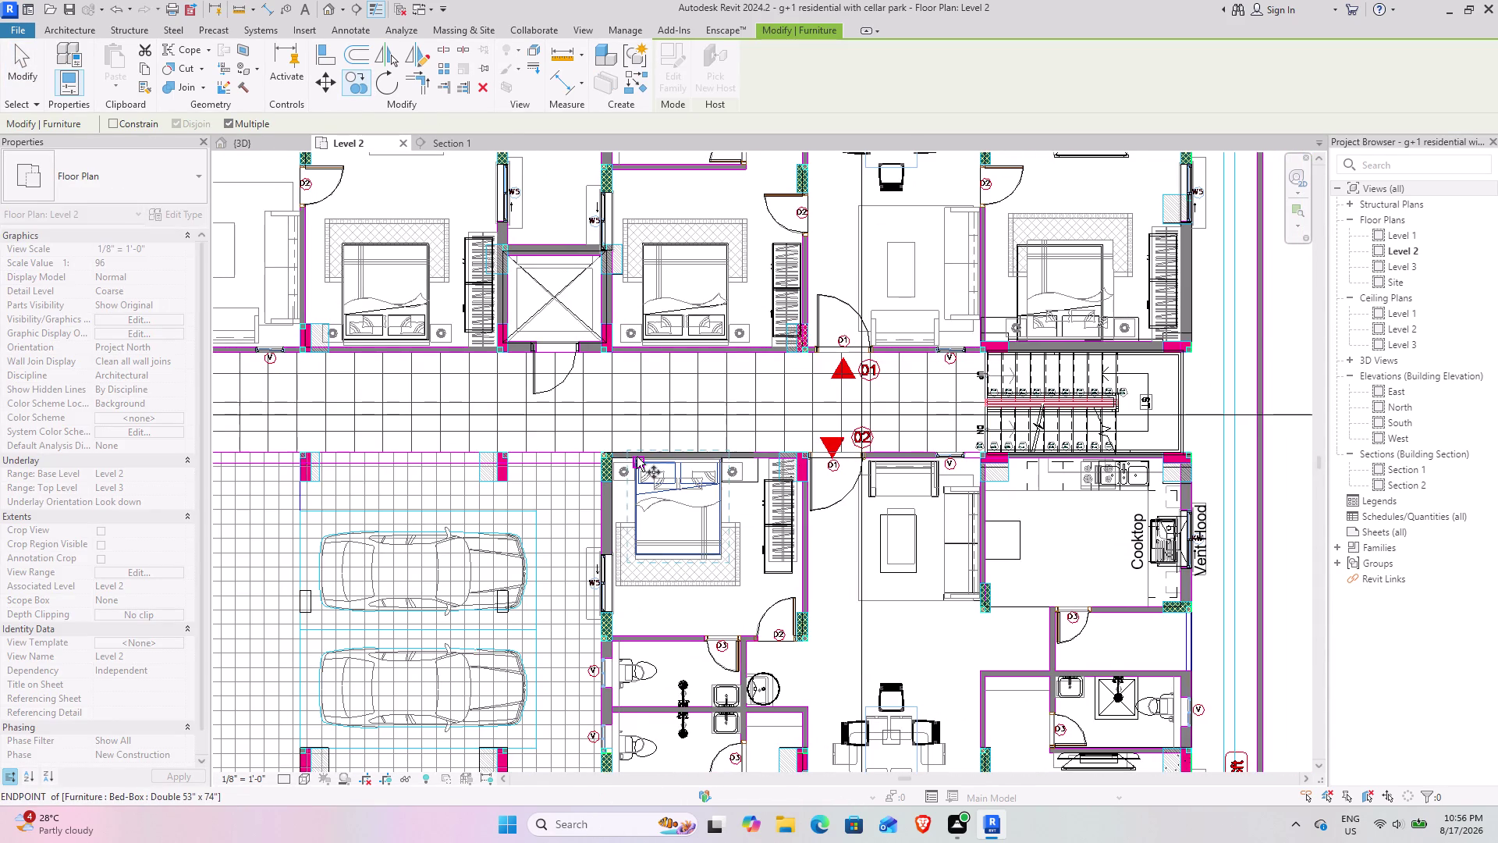
scroll(up, 3)
click(621, 466)
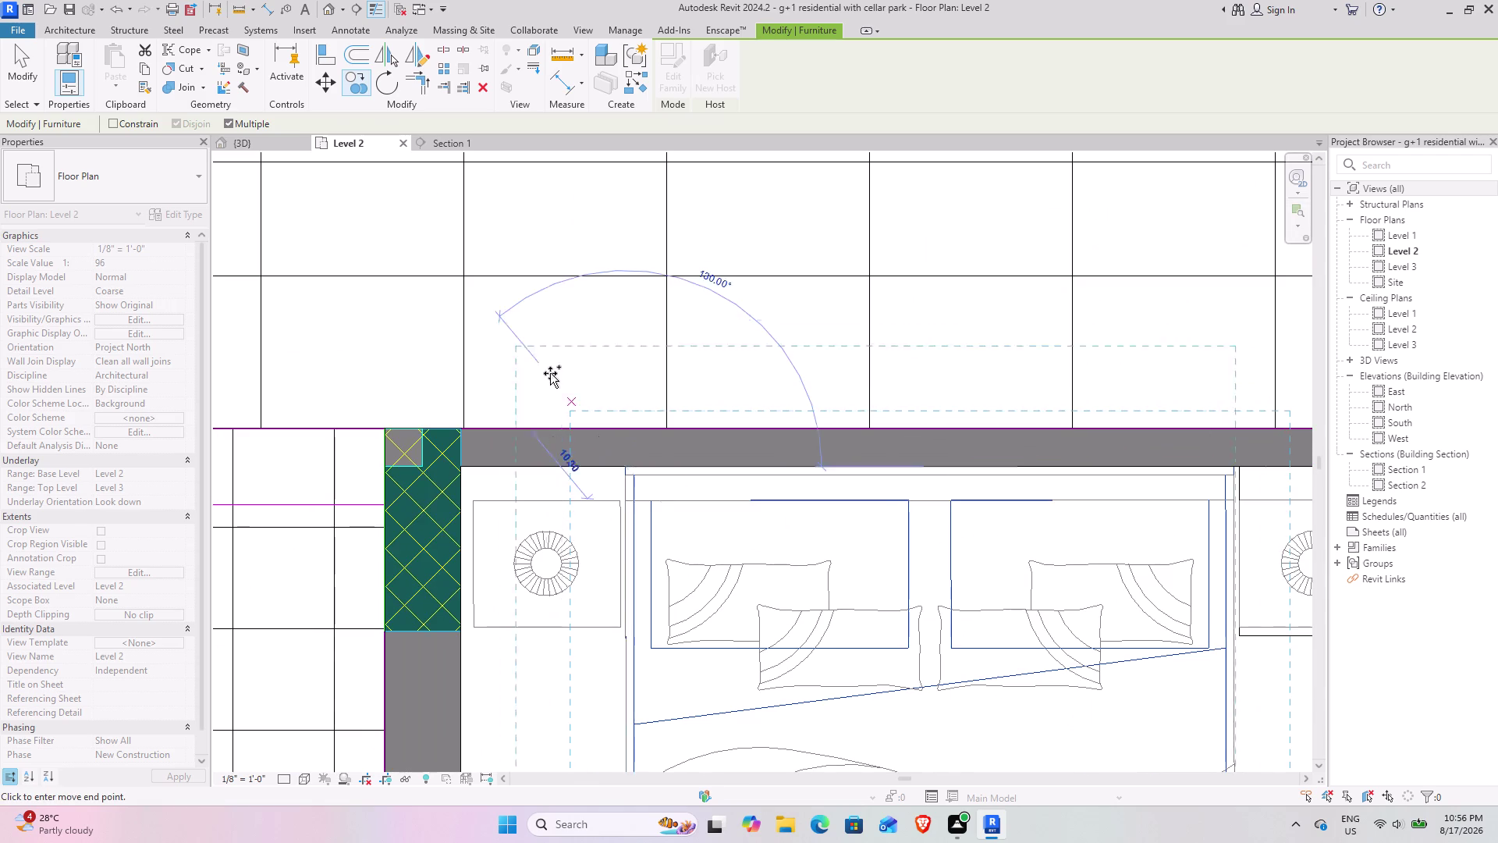
Place a bed copy against the wall of the bedroom beside the salable-area label.
scroll(down, 3)
middle_drag(571, 261, 629, 683)
middle_drag(623, 258, 624, 800)
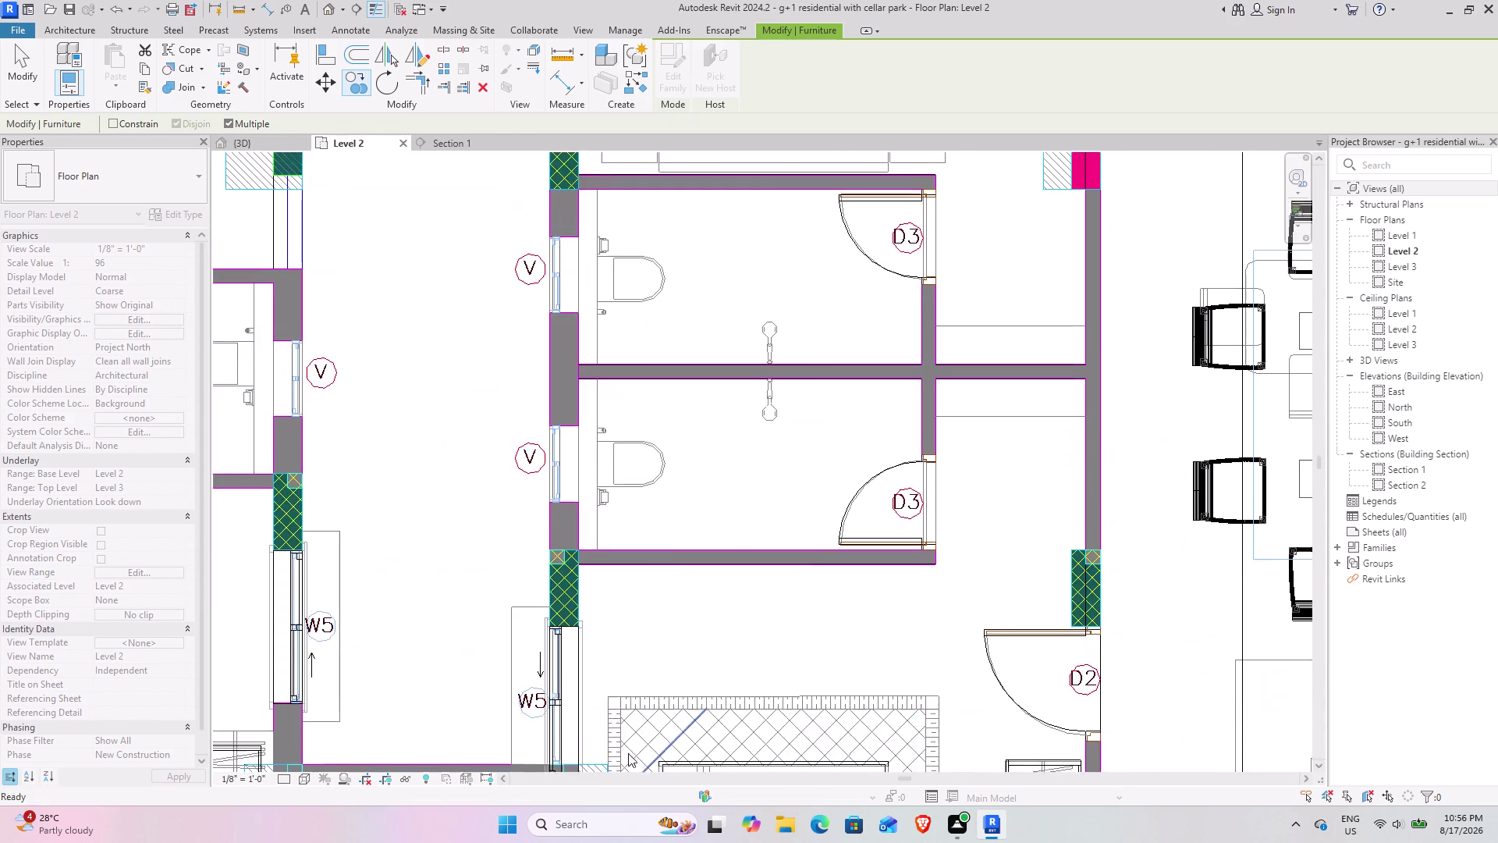
scroll(down, 3)
middle_drag(678, 369, 643, 751)
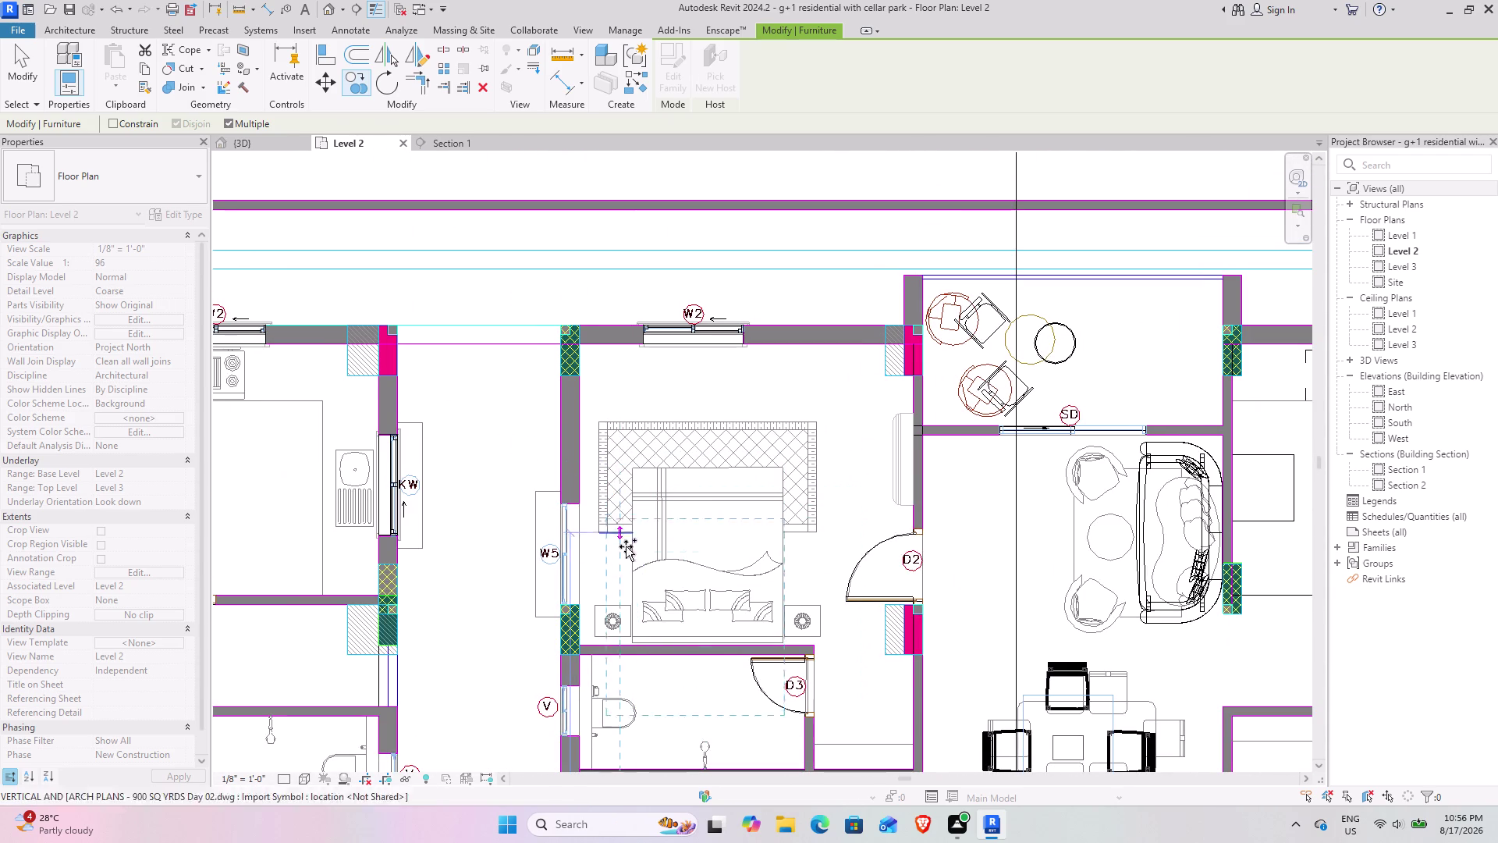
middle_drag(623, 545, 613, 189)
middle_drag(606, 491, 639, 200)
middle_drag(465, 342, 756, 362)
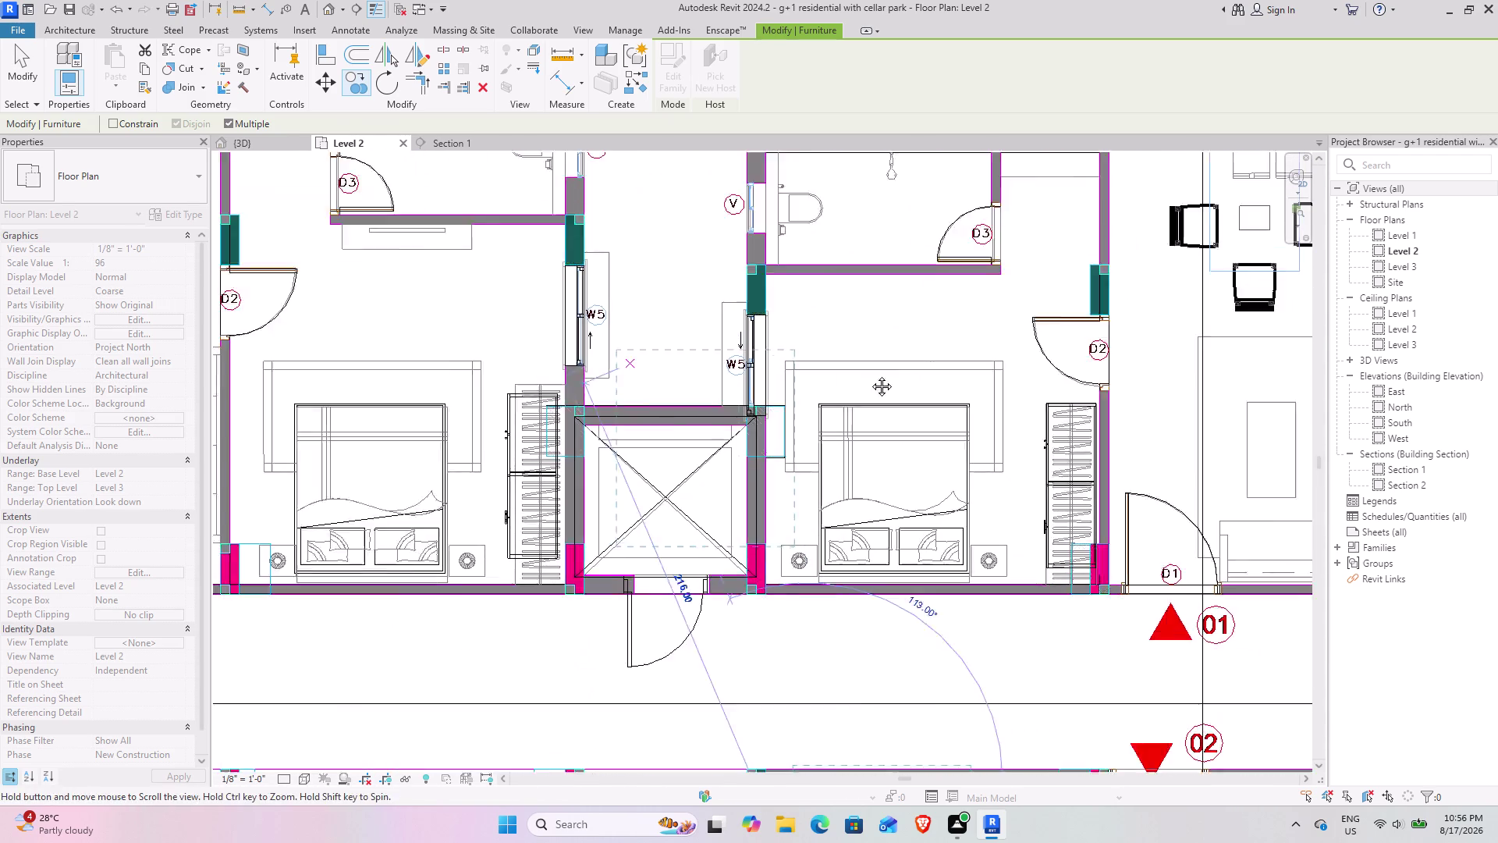
middle_drag(756, 362, 1143, 427)
middle_drag(981, 353, 858, 754)
middle_drag(681, 600, 1236, 519)
middle_drag(682, 441, 718, 623)
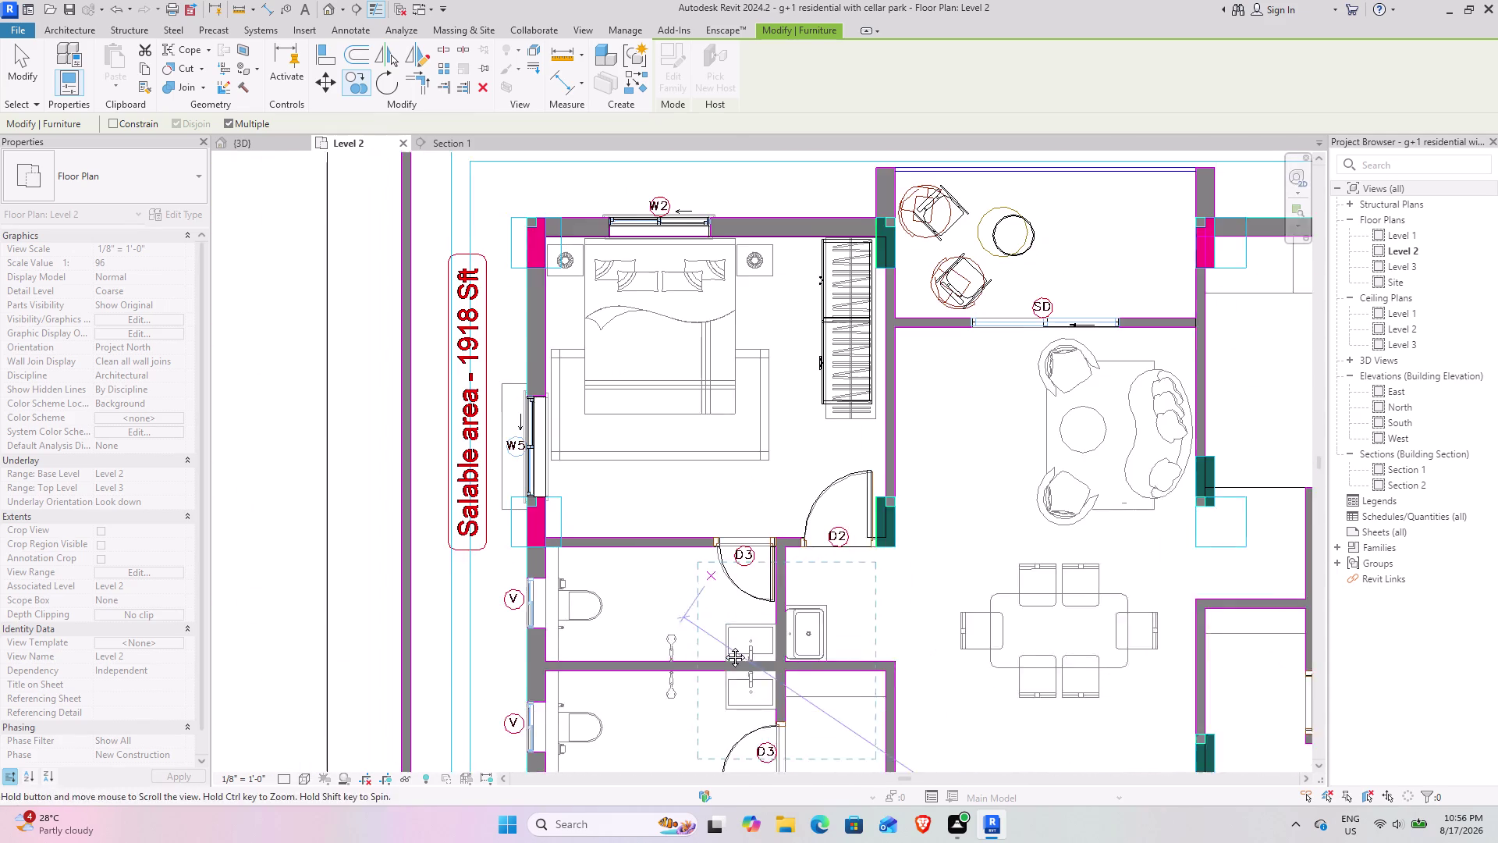
middle_drag(718, 623, 727, 662)
scroll(up, 3)
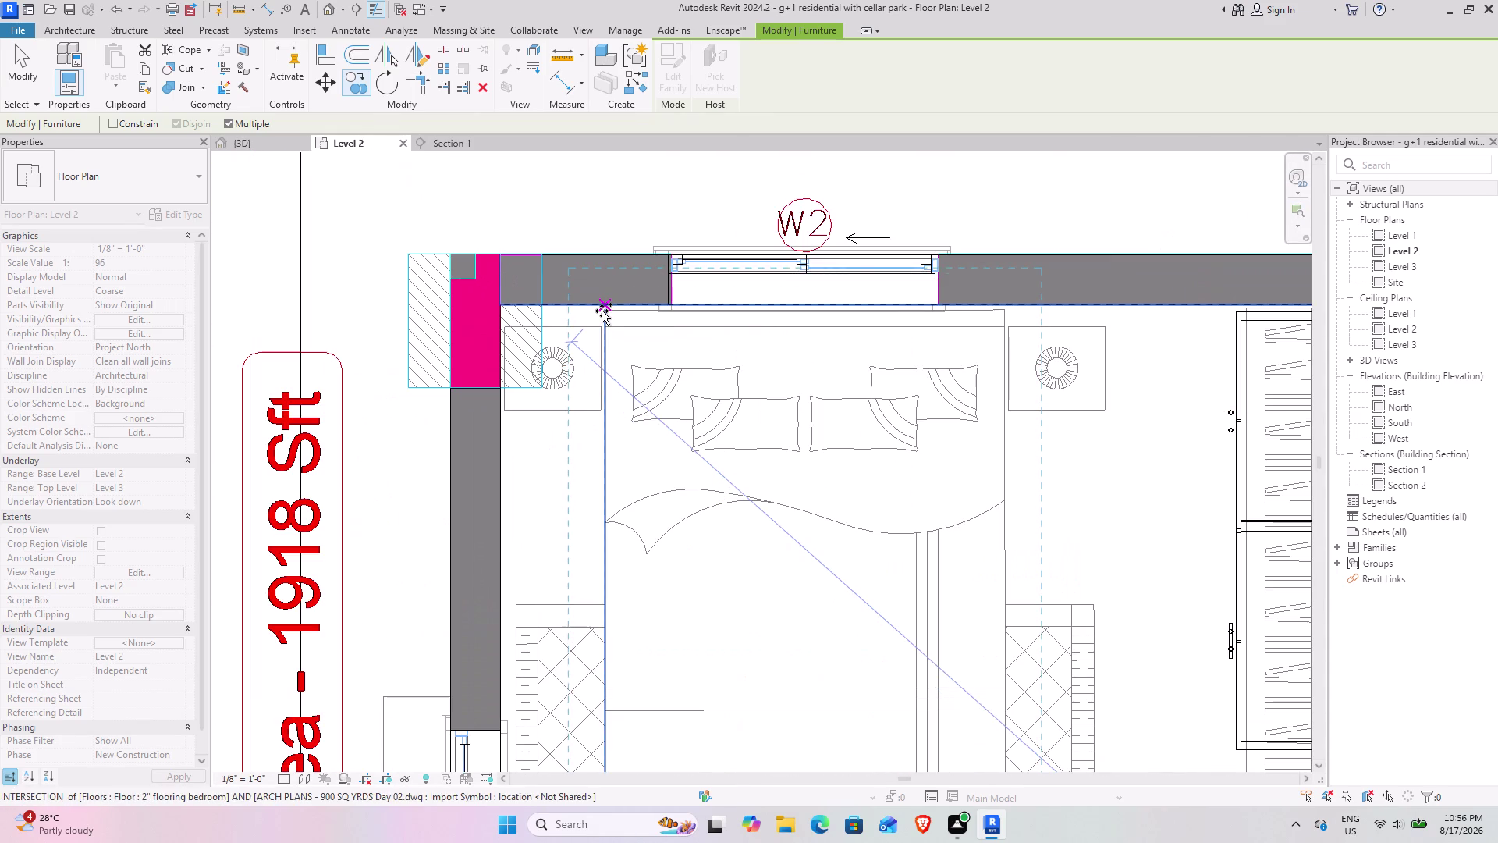
click(601, 314)
Place another bed copy in a further Level 2 bedroom.
scroll(down, 3)
middle_drag(1085, 517, 816, 210)
middle_drag(737, 556, 827, 192)
middle_drag(882, 615, 928, 286)
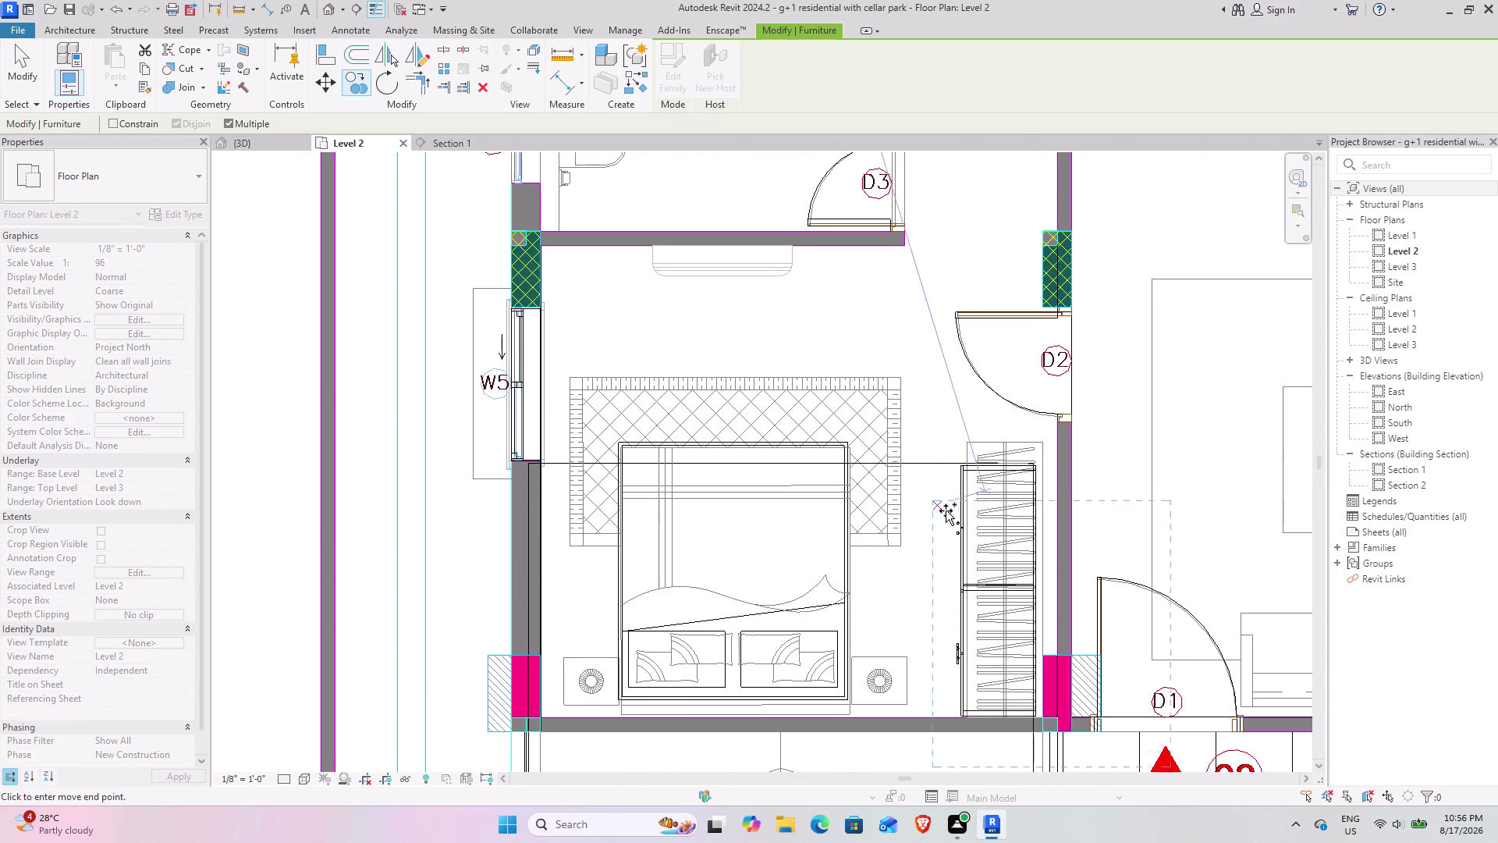
scroll(down, 3)
middle_drag(1019, 484, 333, 618)
scroll(down, 3)
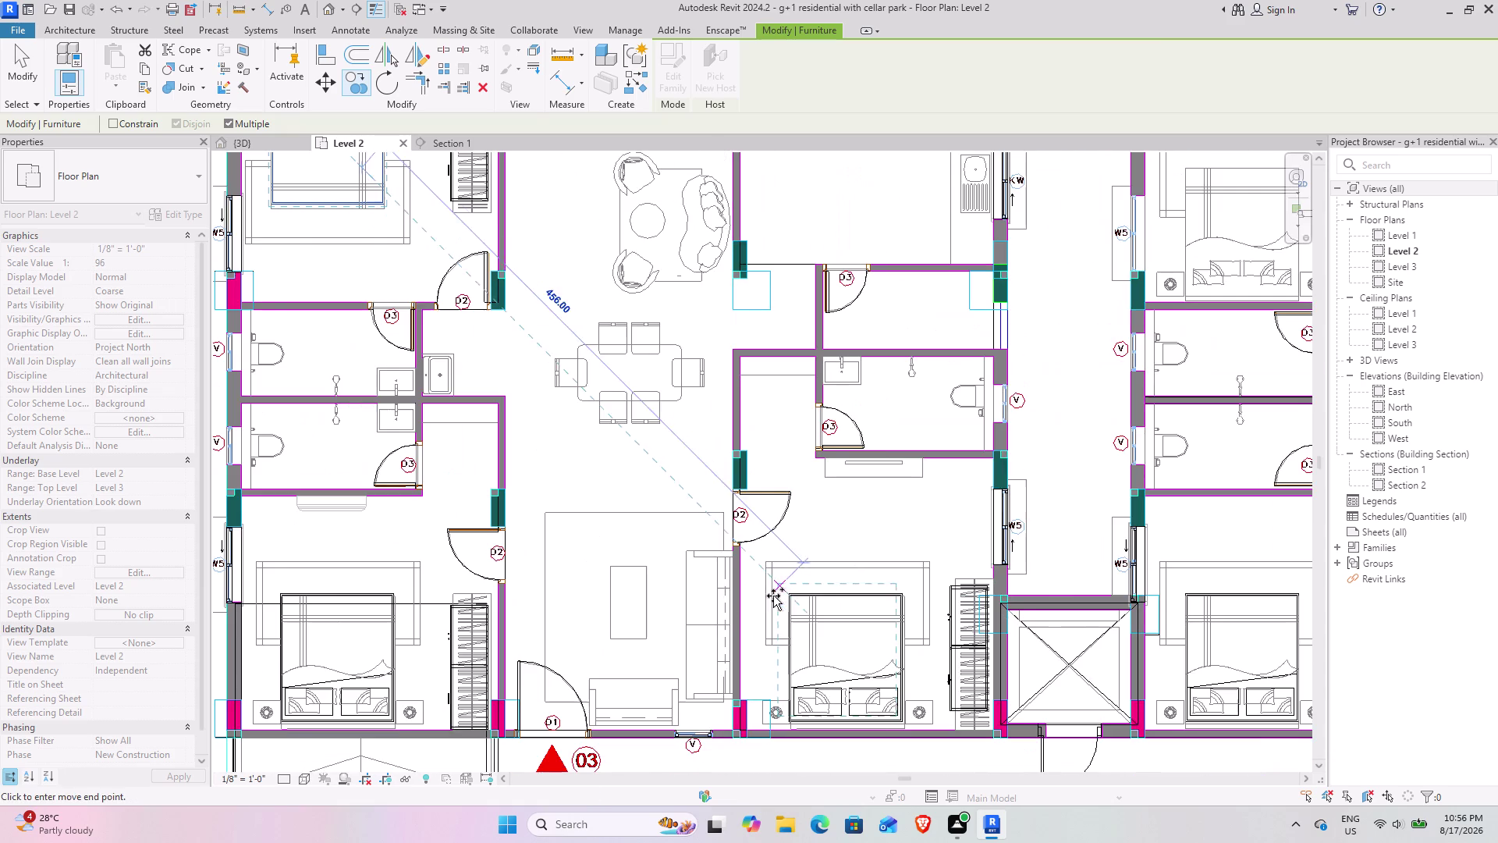
middle_drag(904, 501, 394, 604)
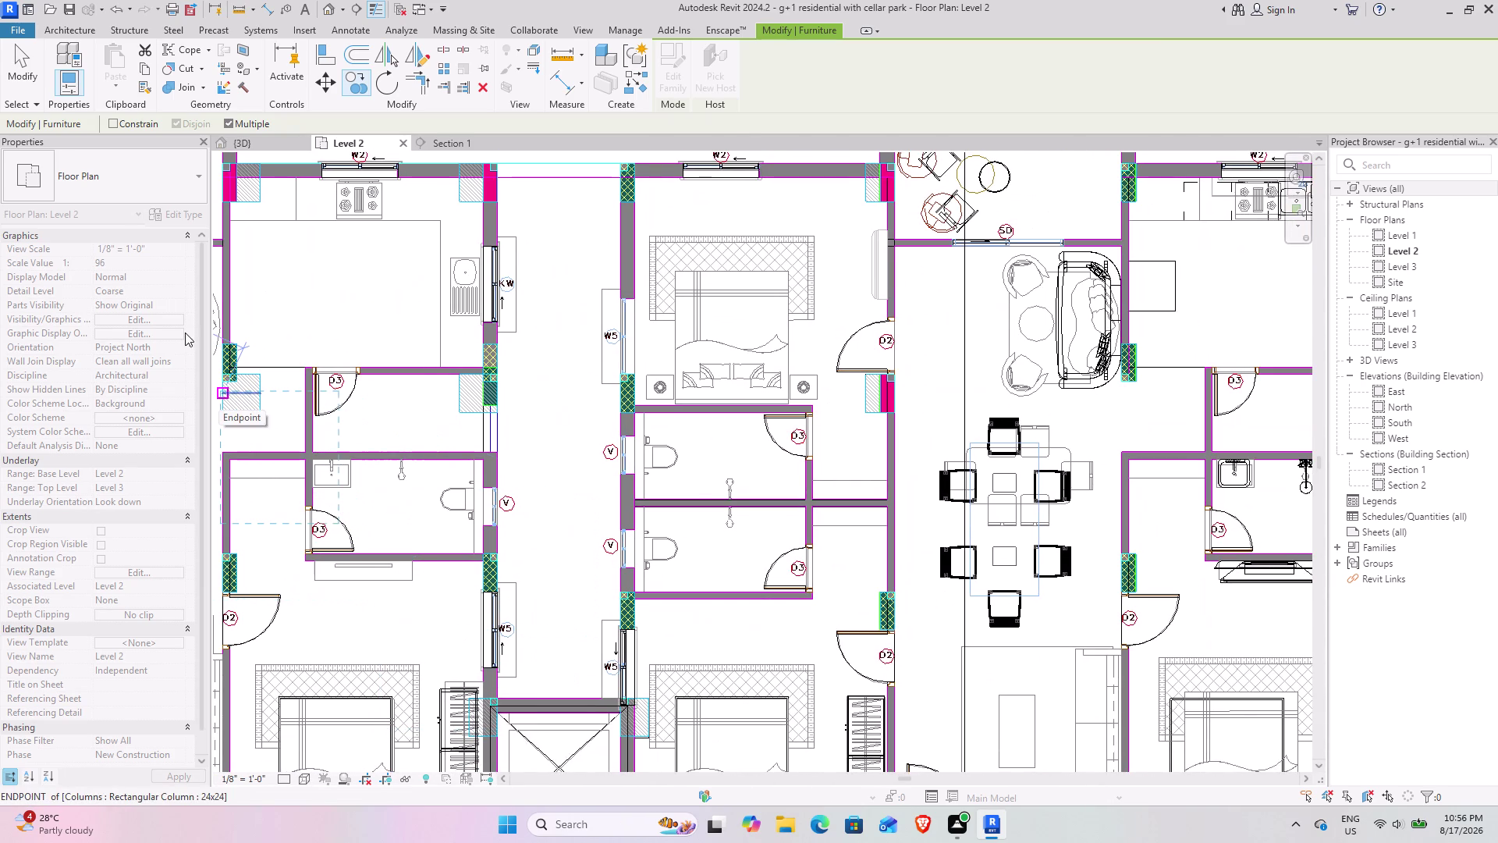
click(37, 67)
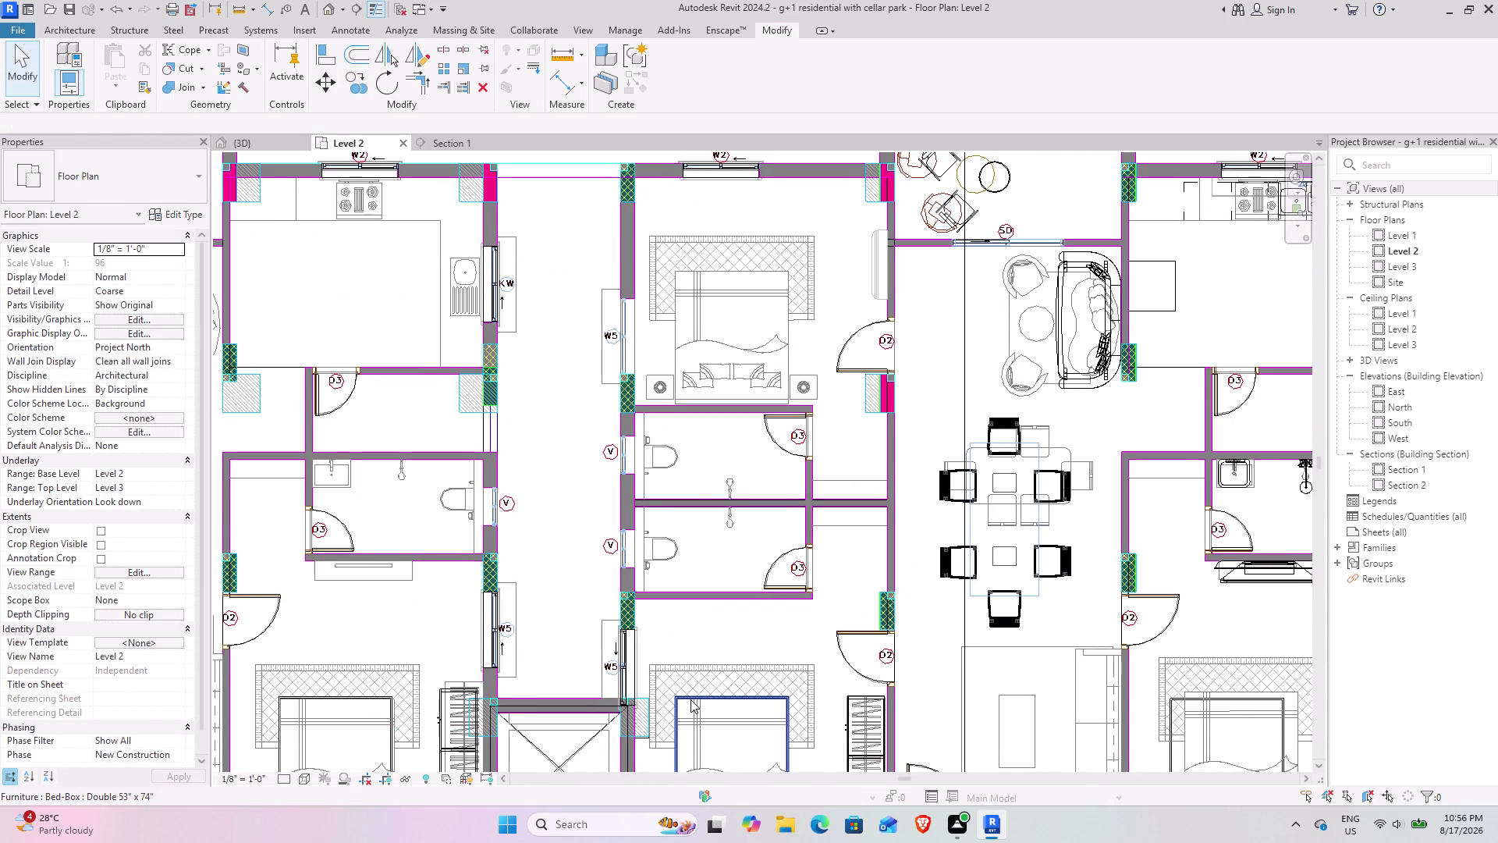
Copy the double bed into the upper bedroom near window W5, then show the 3D view.
click(691, 699)
click(350, 80)
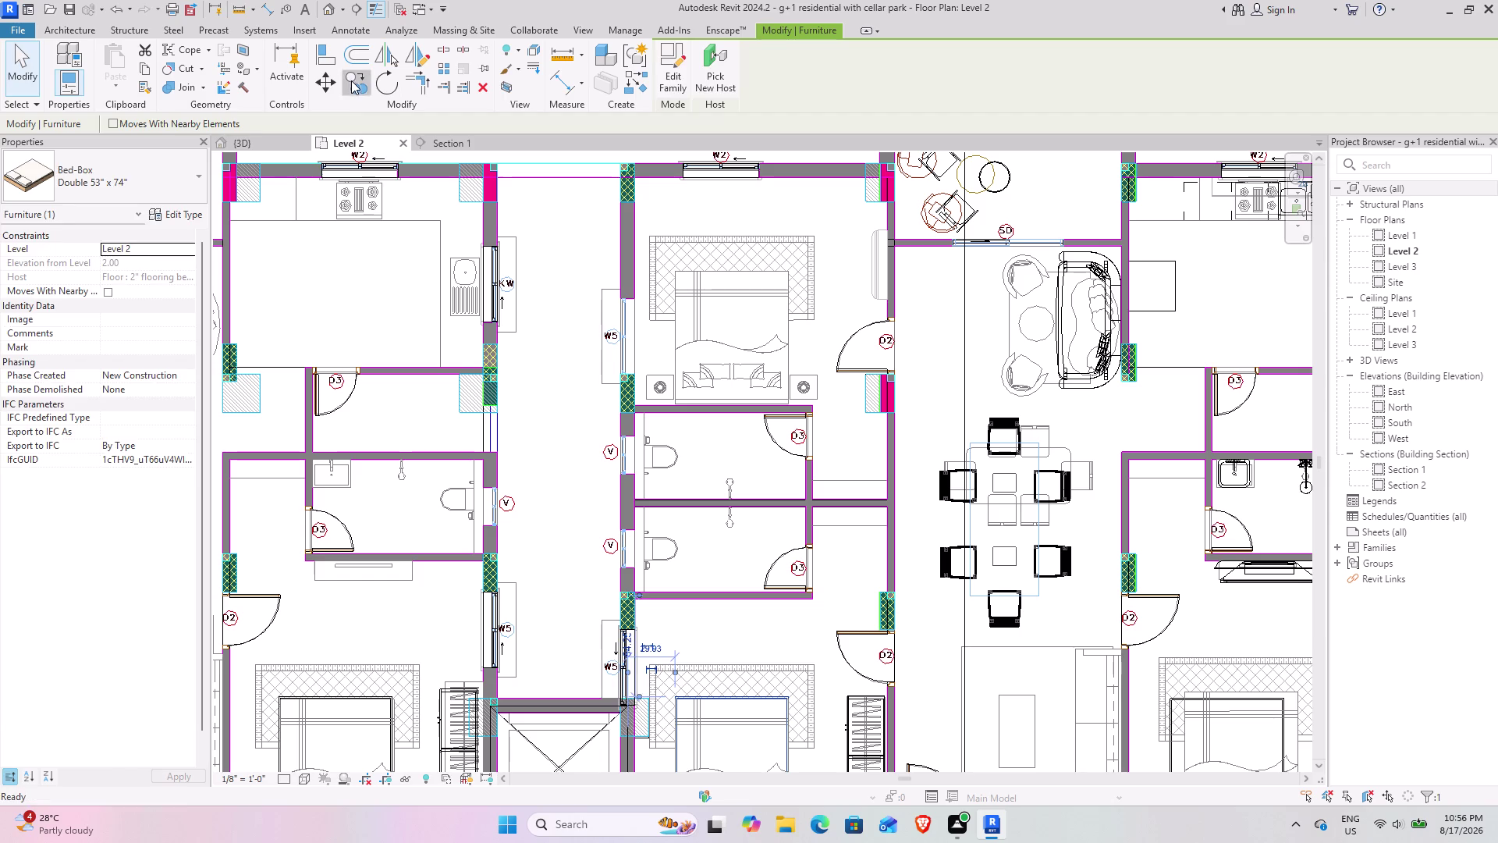
click(676, 700)
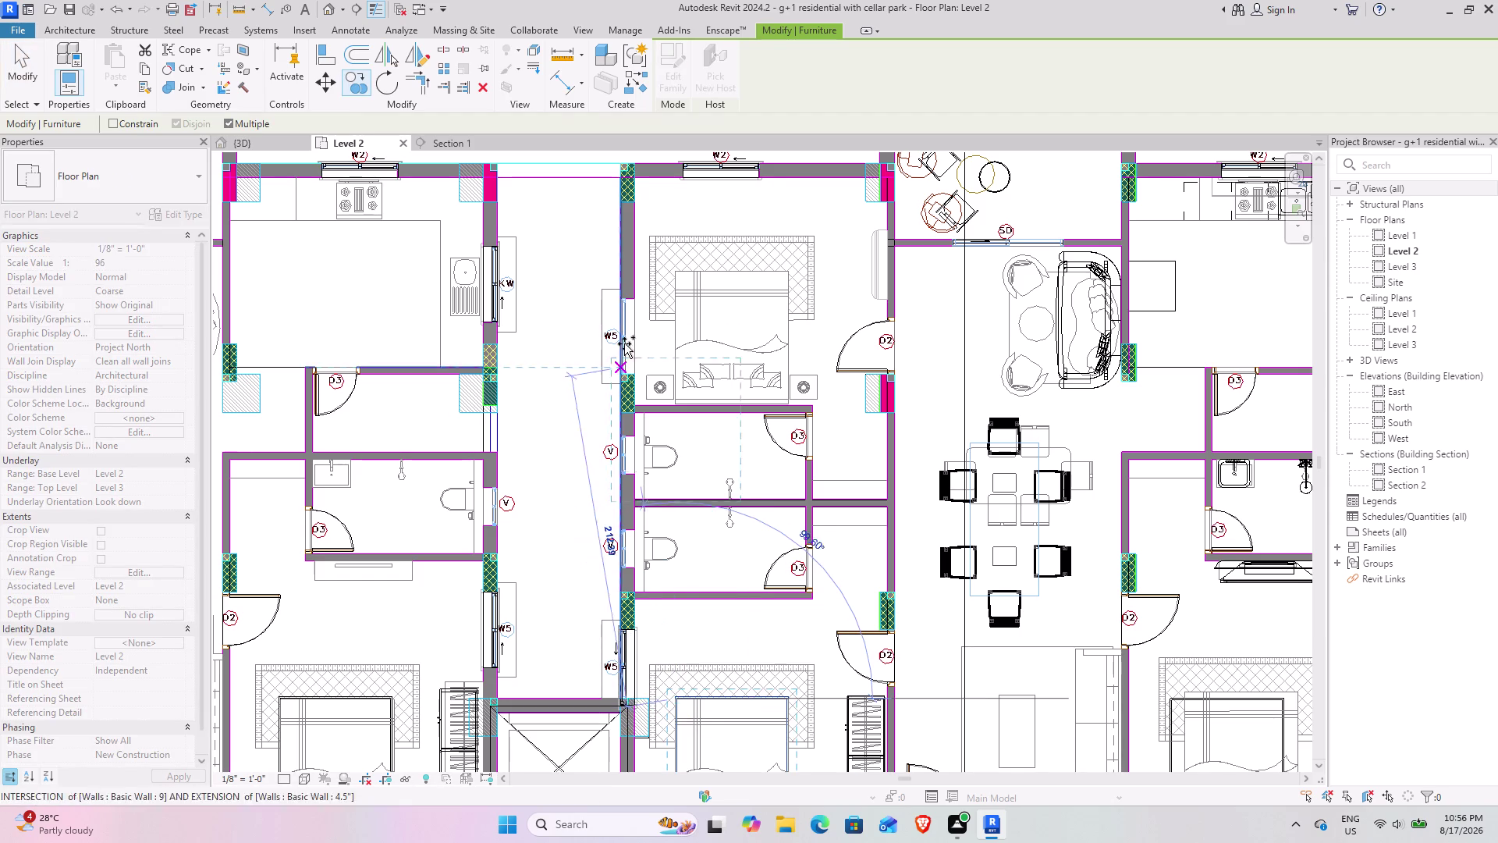
click(672, 272)
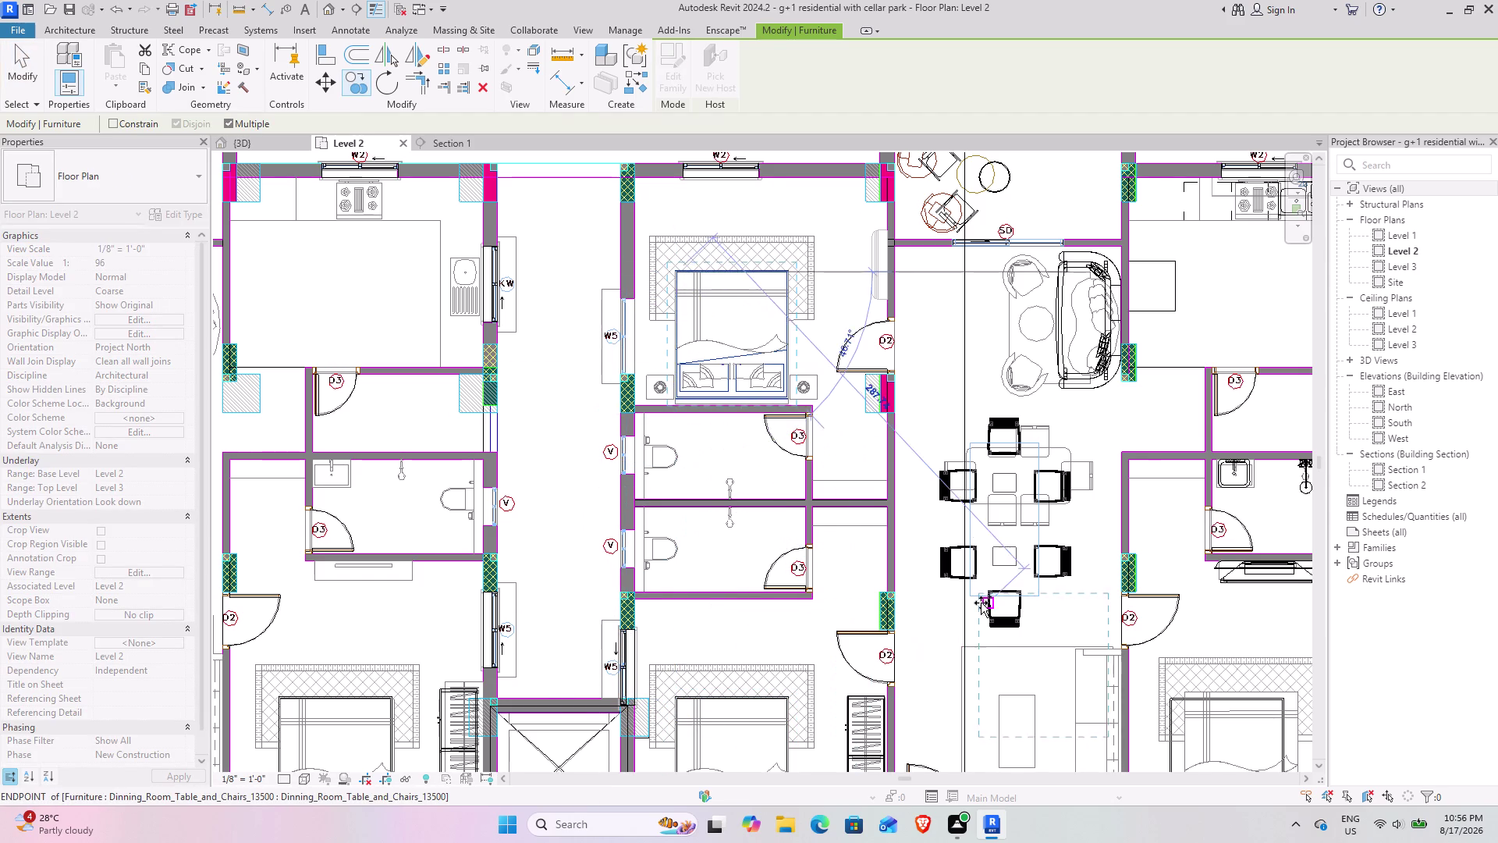
scroll(down, 3)
middle_drag(1026, 580, 841, 489)
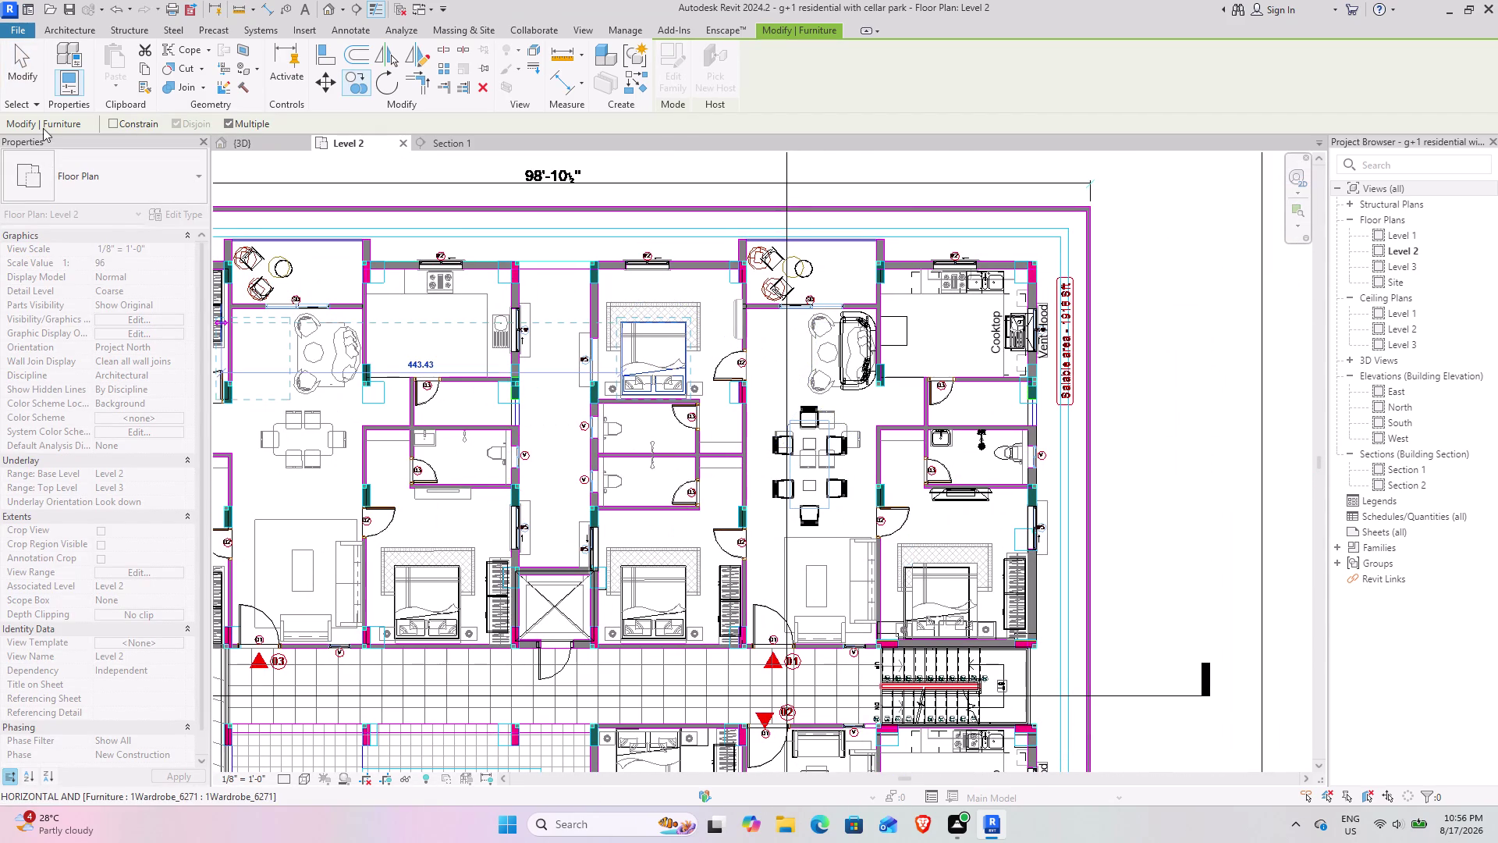
click(21, 70)
click(231, 149)
scroll(down, 3)
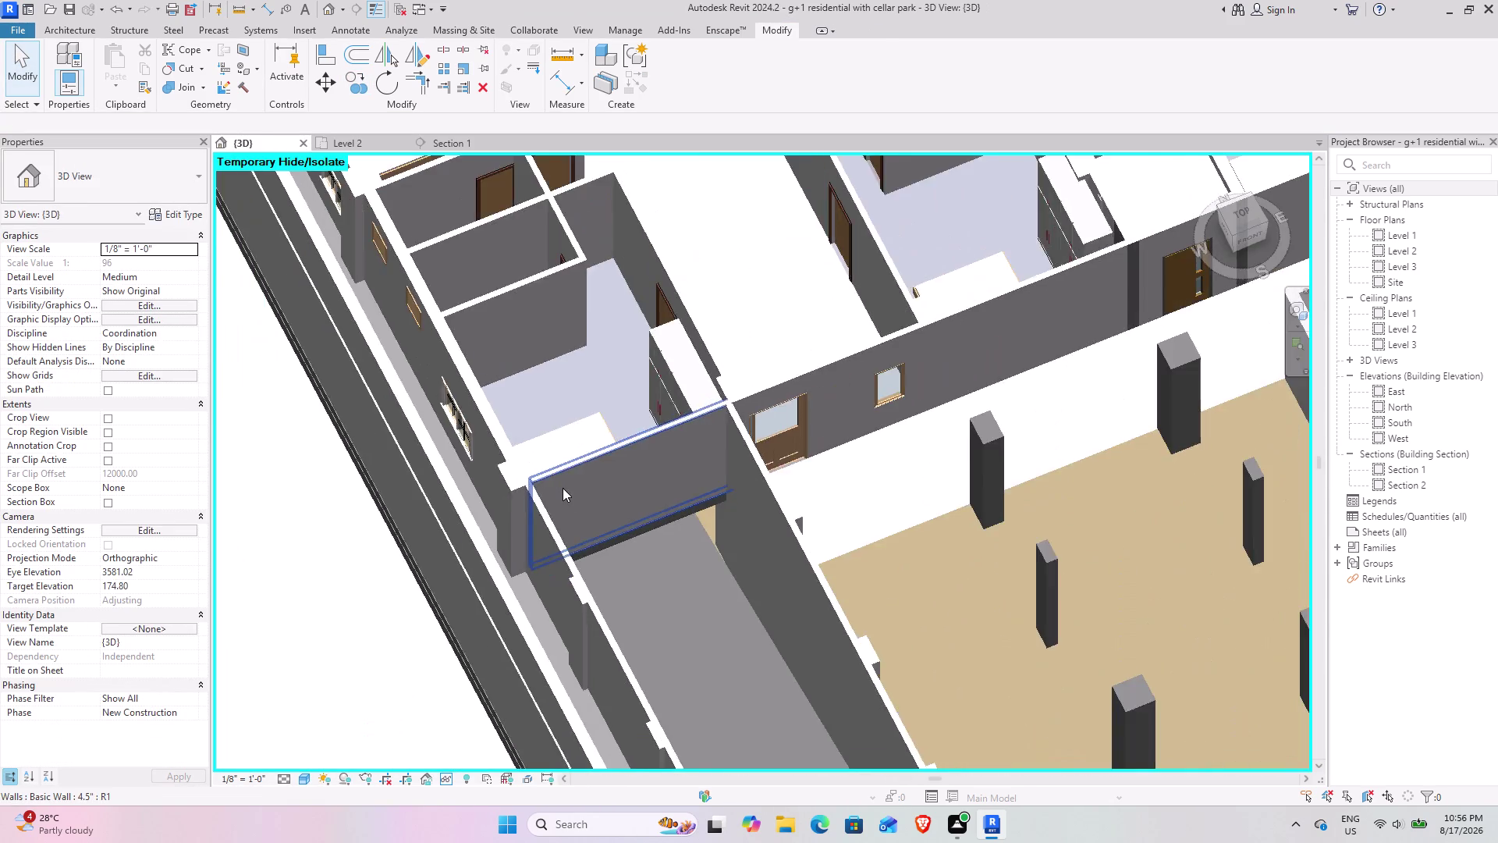
scroll(down, 3)
middle_drag(533, 514, 652, 462)
middle_drag(710, 597, 949, 573)
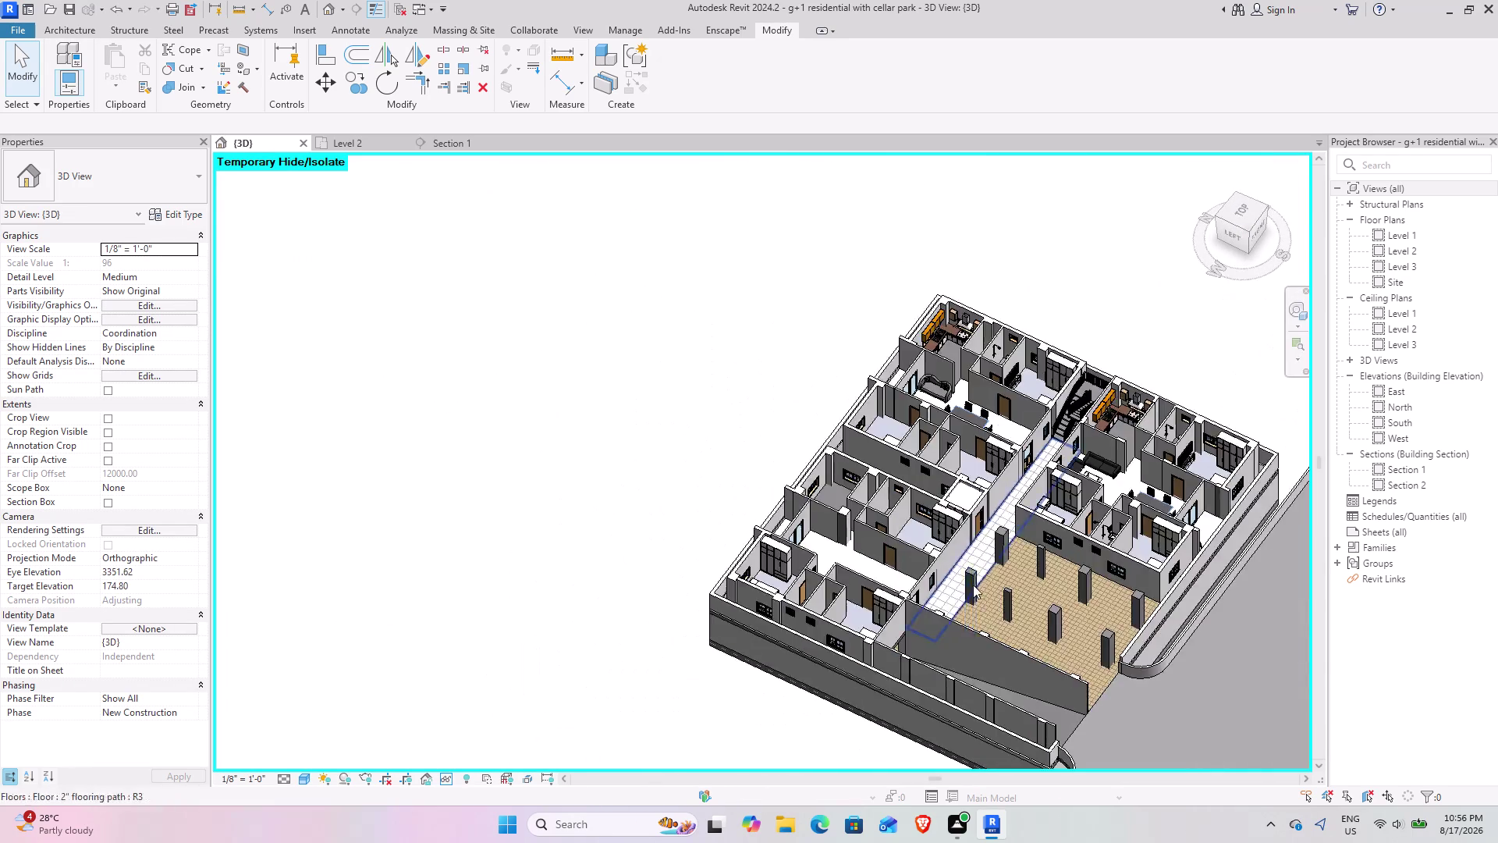
middle_drag(913, 562, 317, 423)
middle_drag(327, 437, 520, 476)
middle_drag(533, 542, 630, 426)
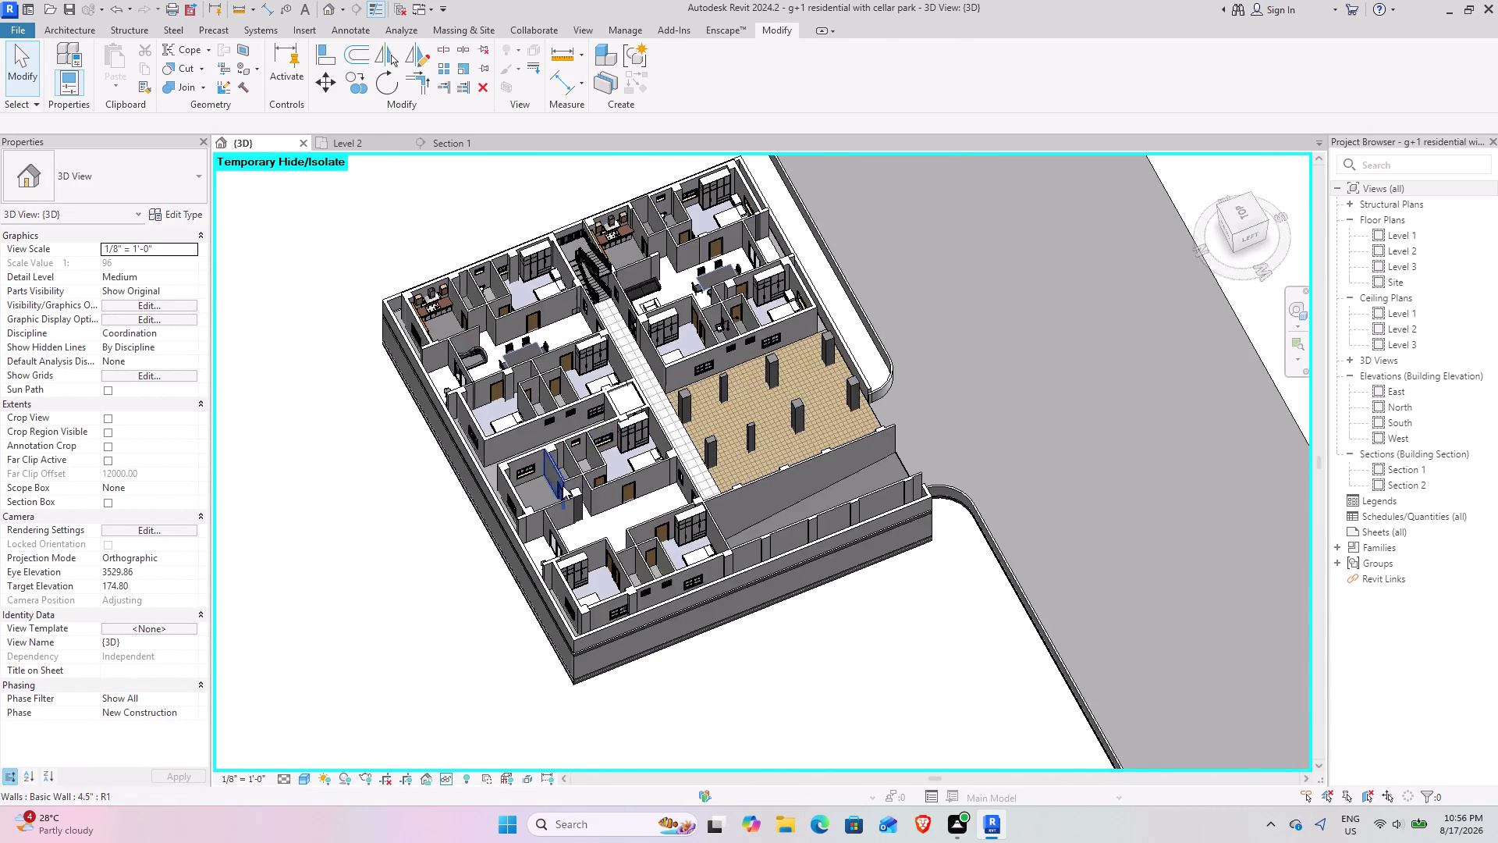
scroll(up, 3)
middle_drag(552, 487, 664, 506)
middle_drag(555, 499, 686, 495)
scroll(up, 3)
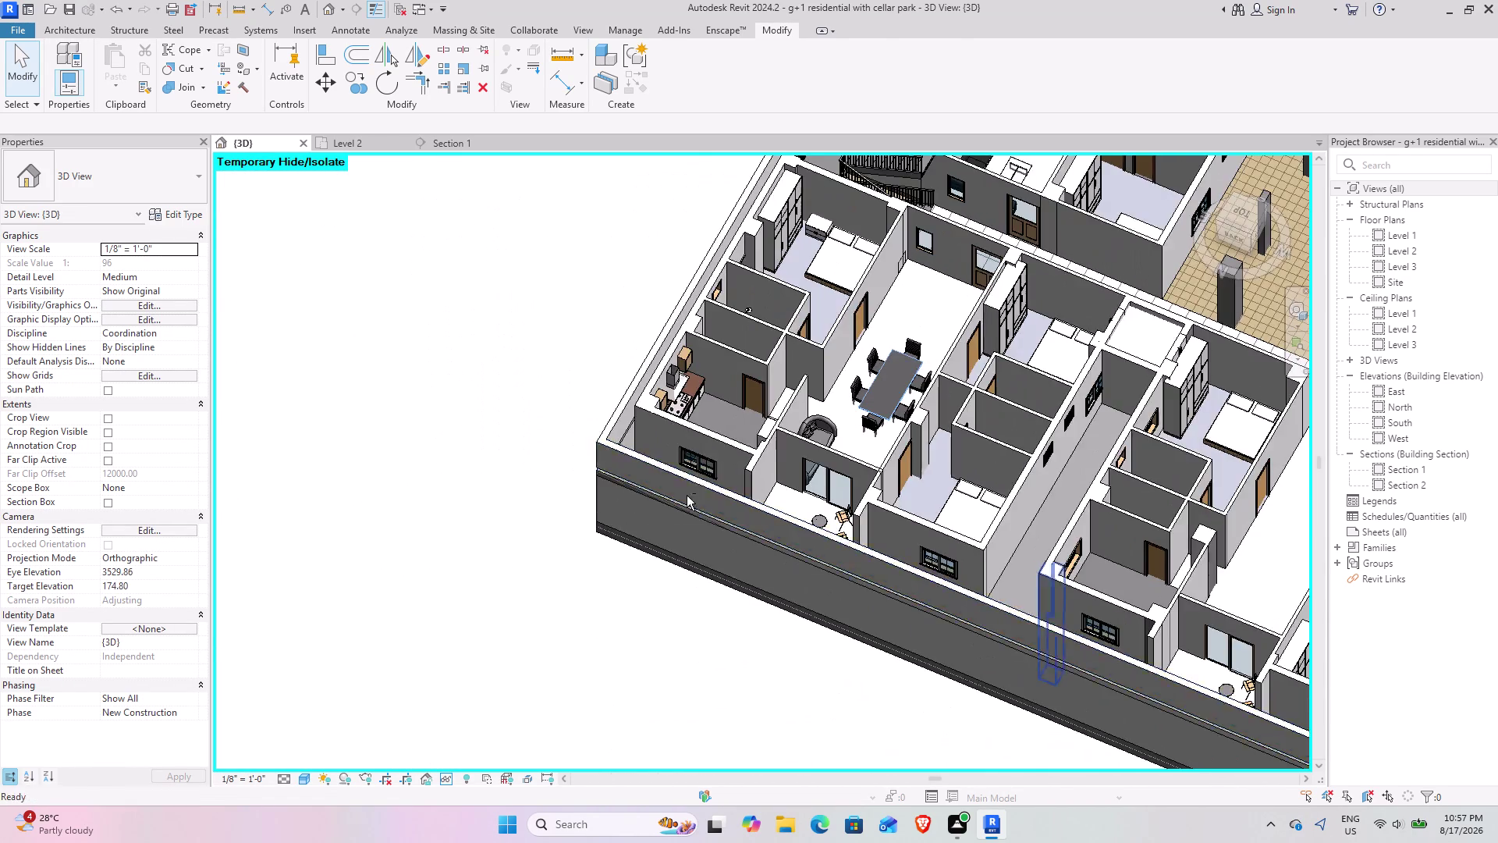
middle_drag(761, 471, 357, 470)
scroll(down, 3)
middle_drag(551, 587, 549, 553)
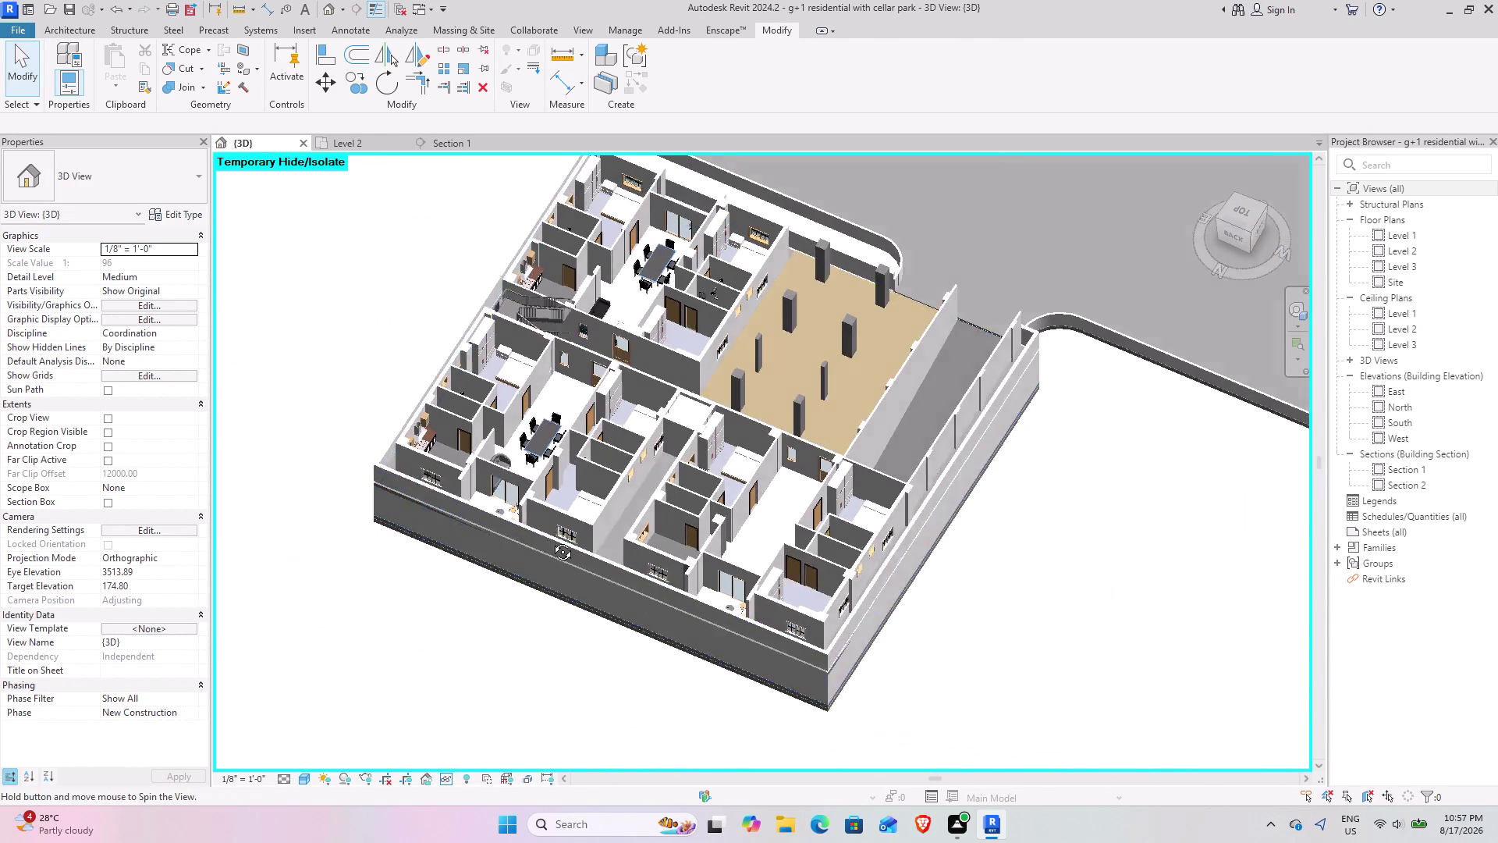
middle_drag(549, 554, 446, 371)
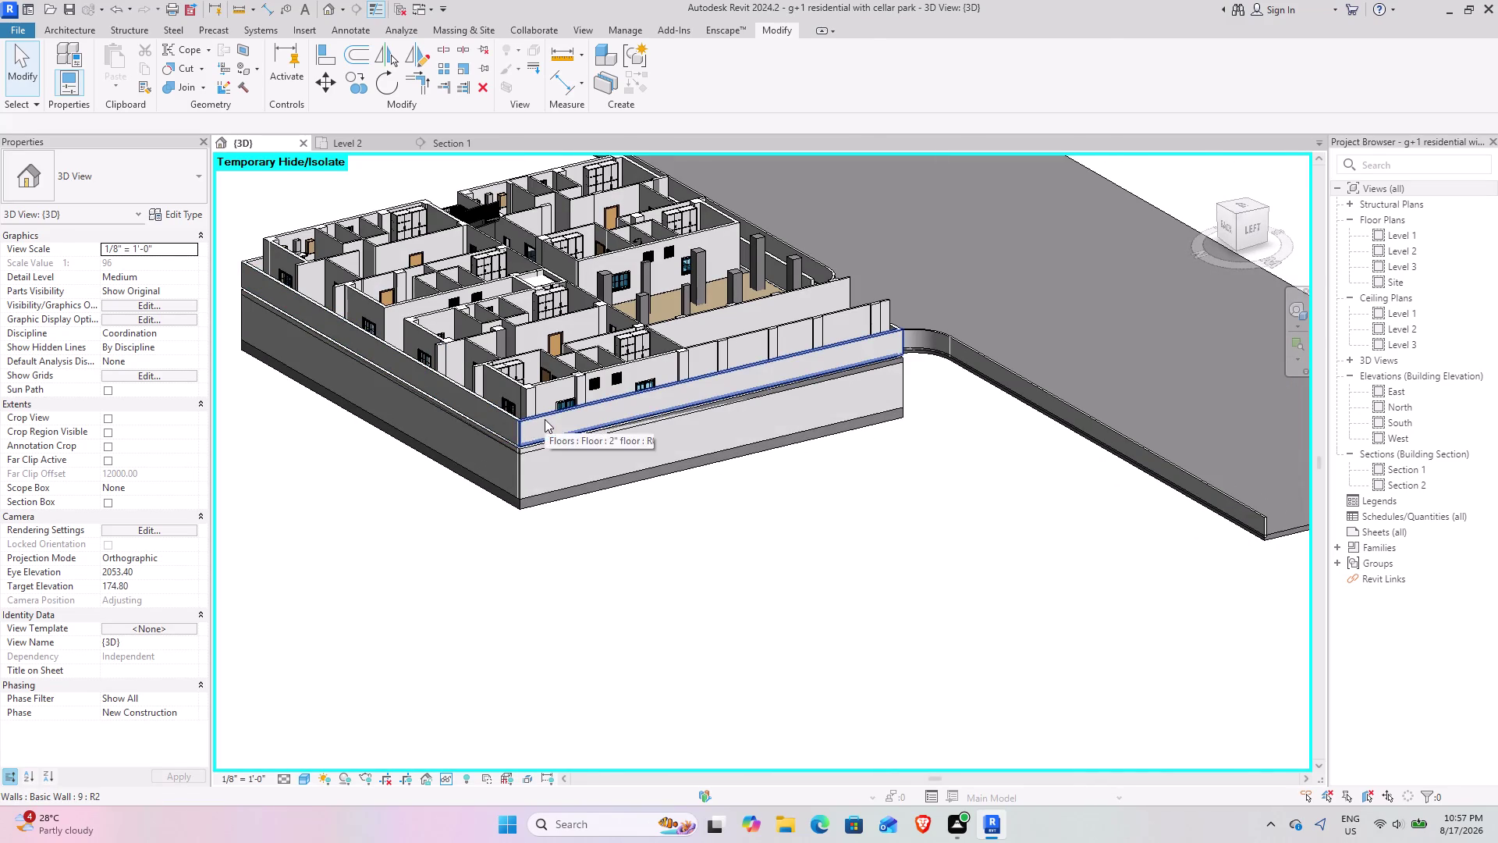
click(545, 420)
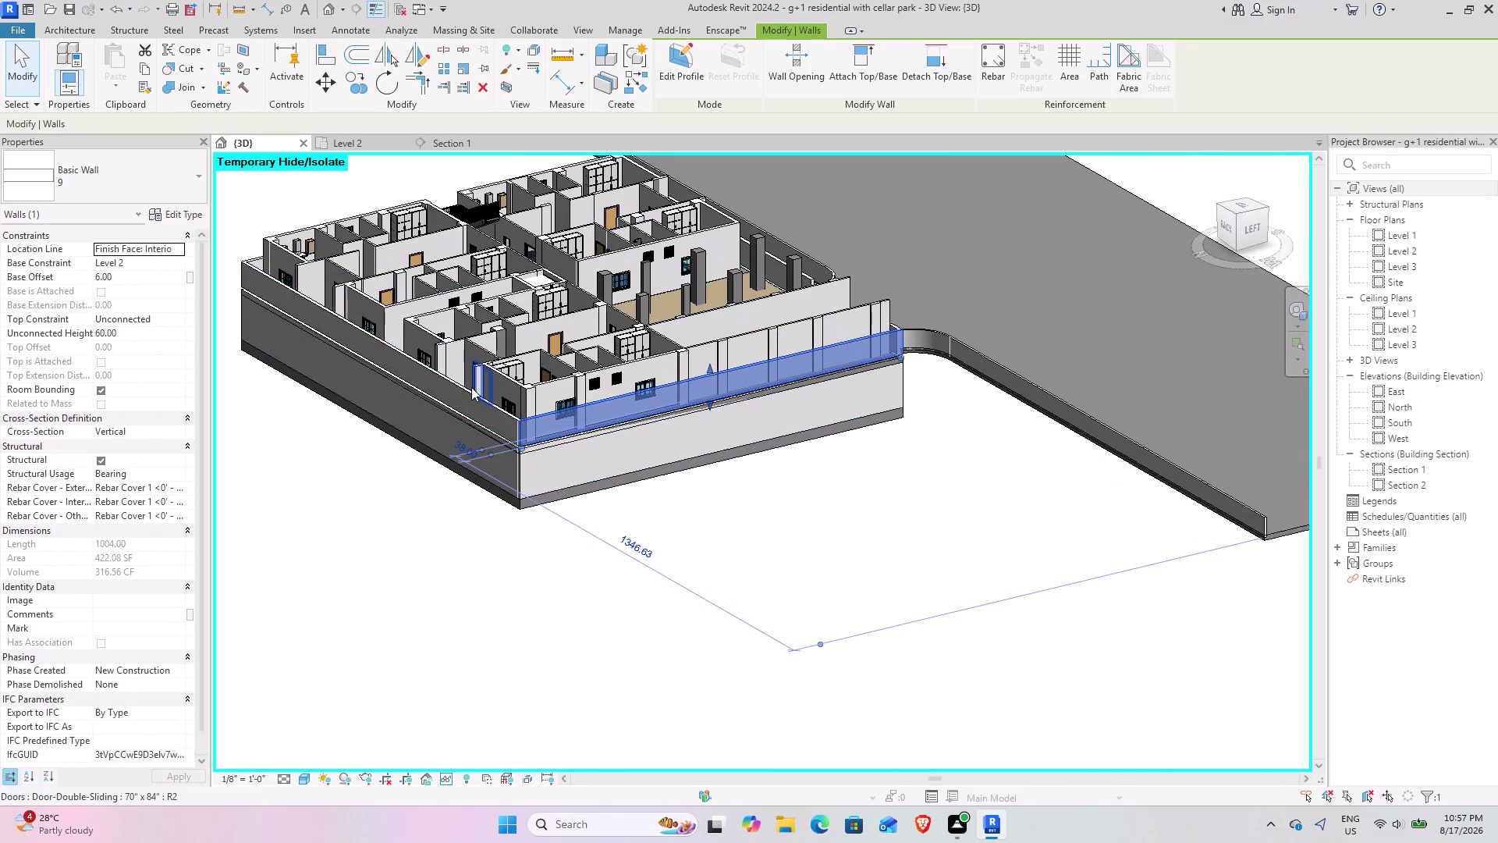
Select the remaining perimeter walls and hide them temporarily with HH.
click(459, 390)
middle_drag(359, 466, 365, 469)
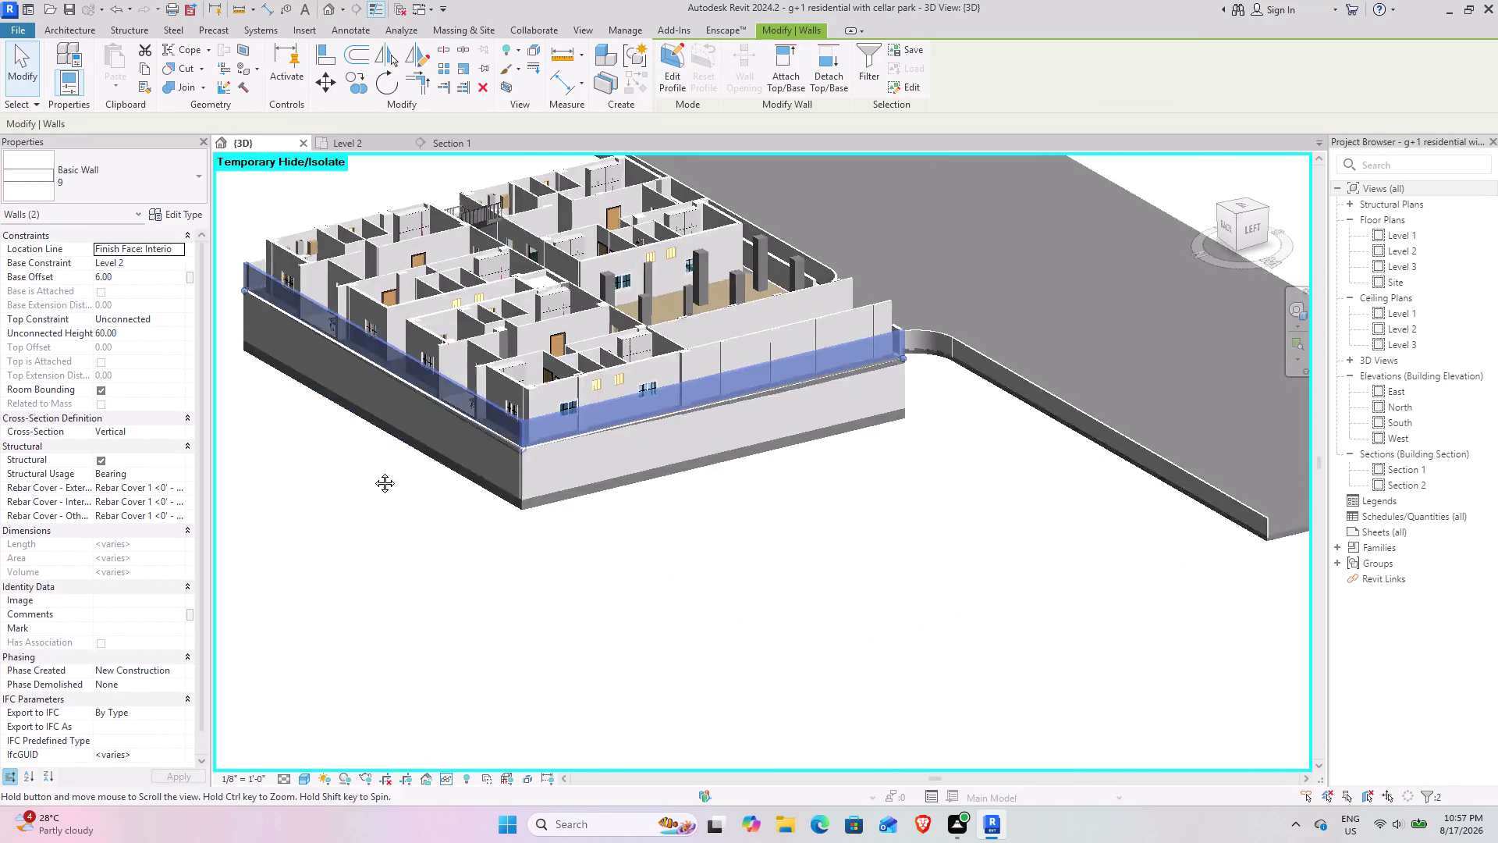
middle_drag(366, 469, 828, 508)
click(673, 438)
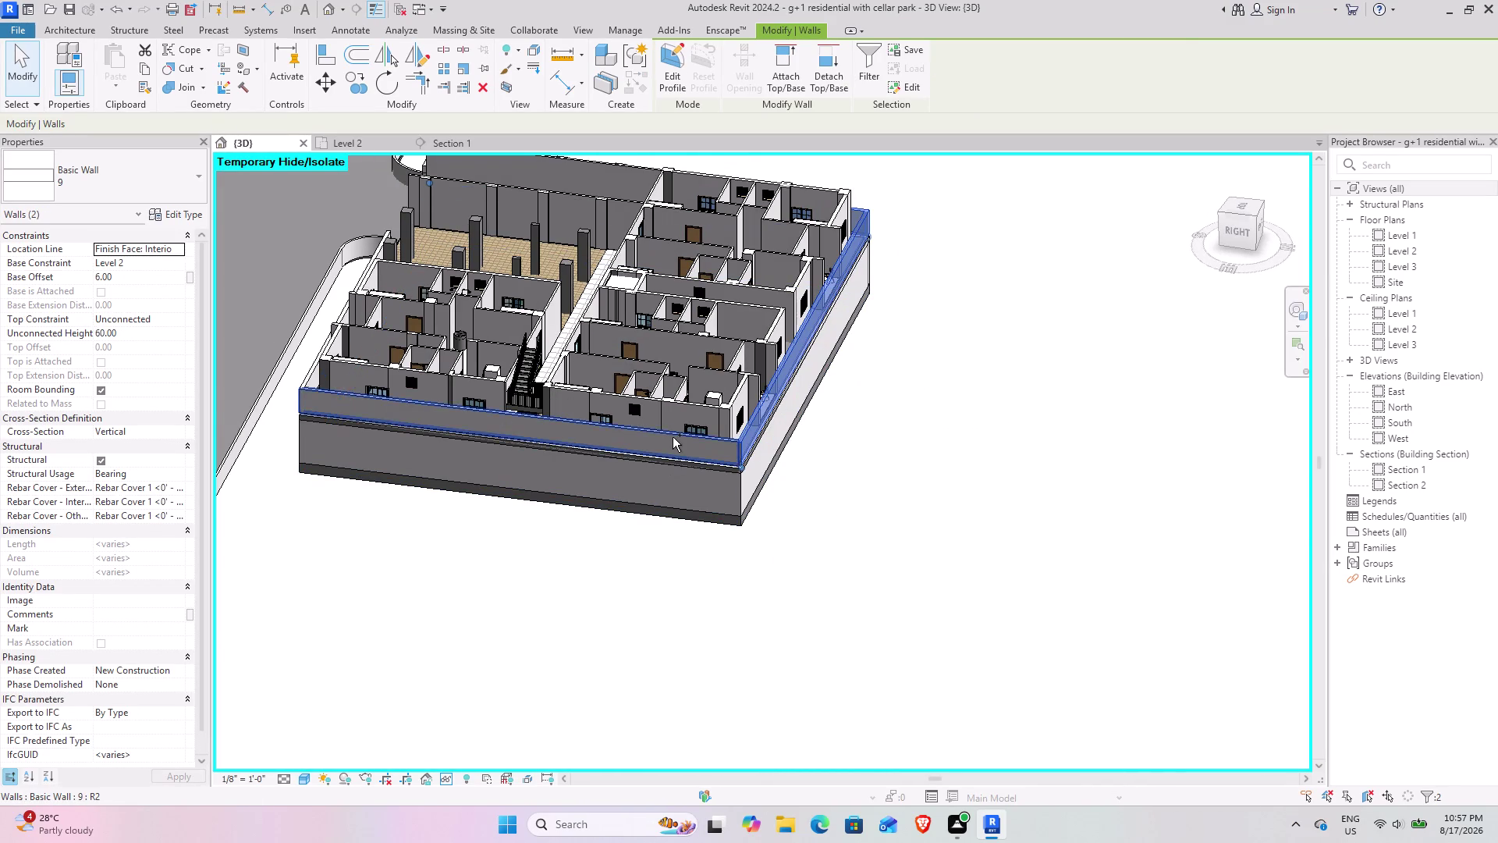
middle_drag(381, 491, 673, 508)
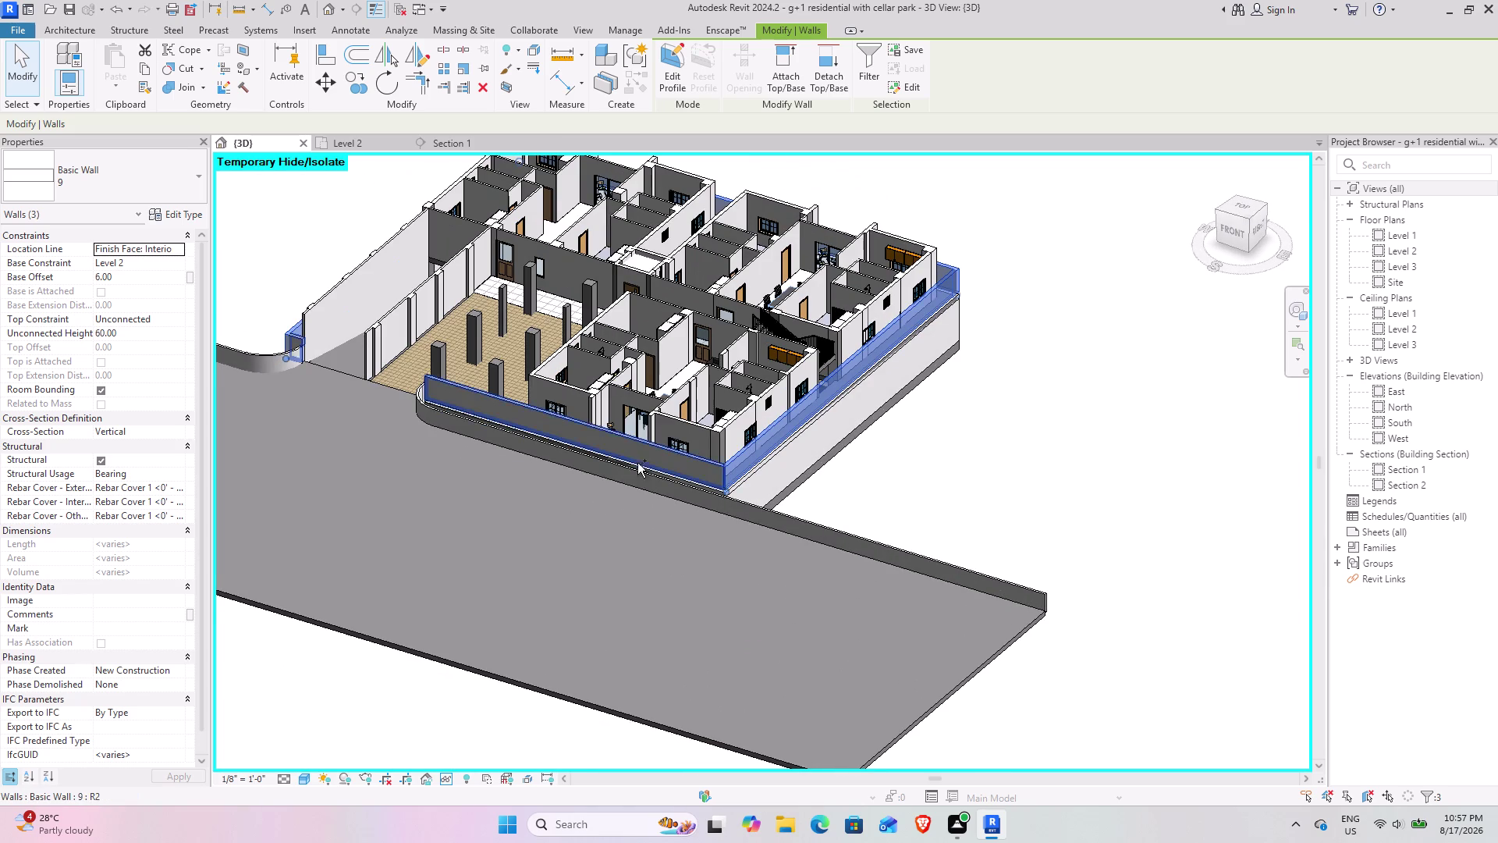
click(638, 448)
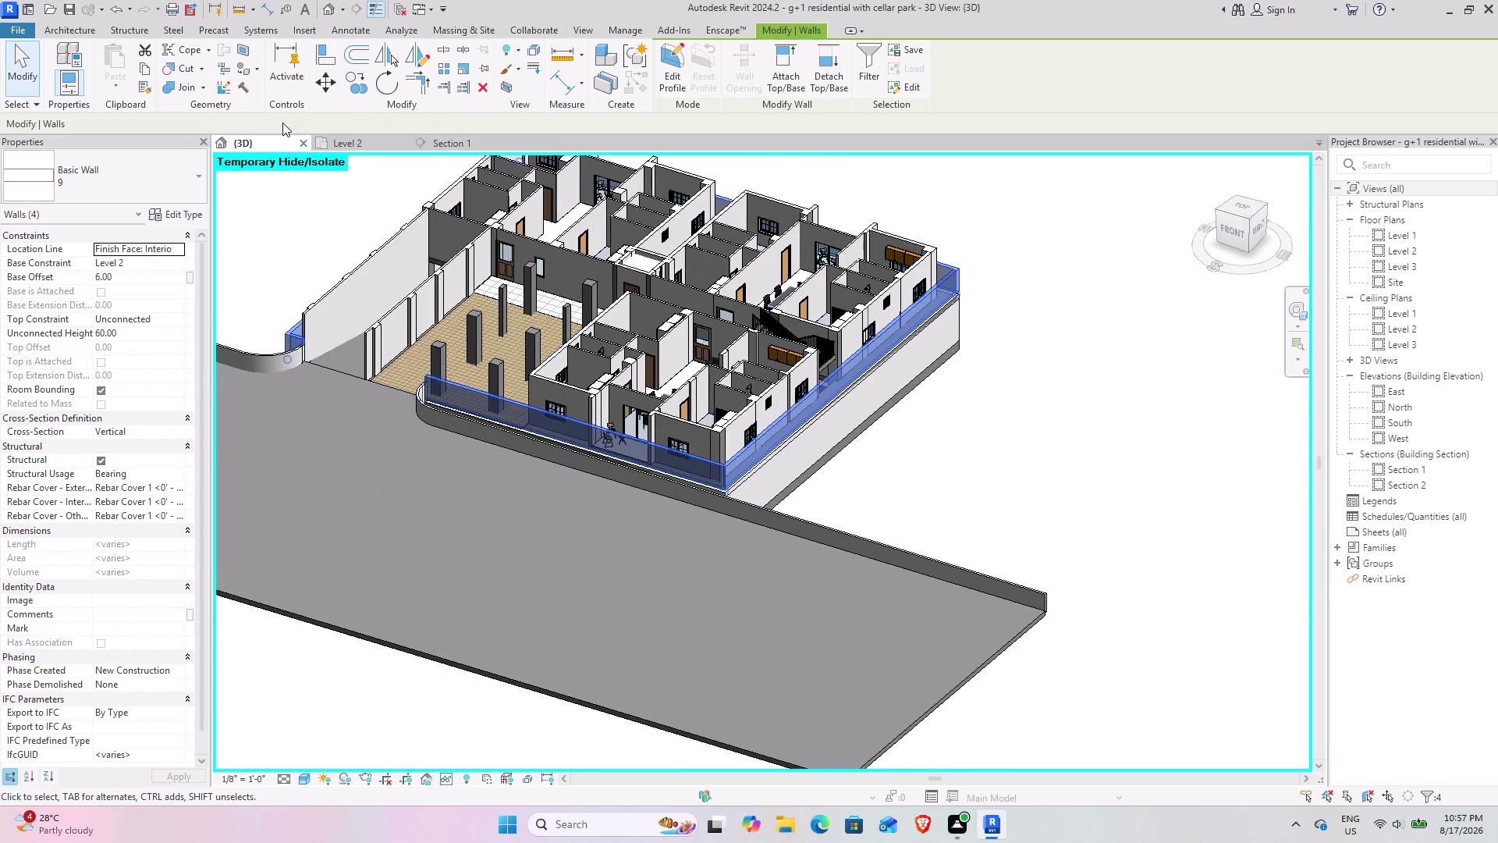
text(hh)
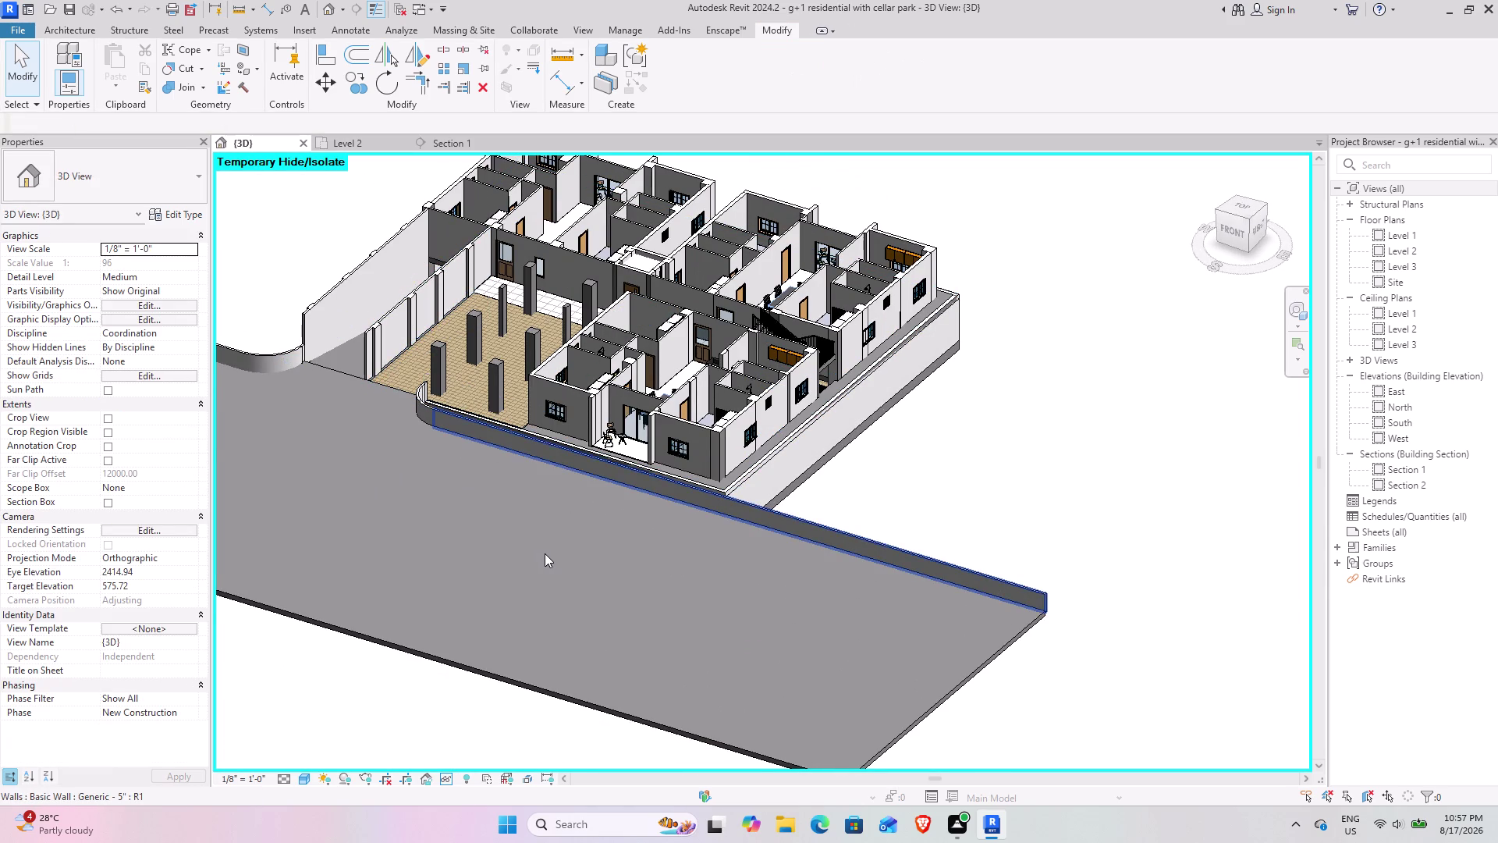
Orbit the 3D model to look down into the exposed upper-floor rooms.
scroll(down, 3)
middle_drag(545, 553, 393, 542)
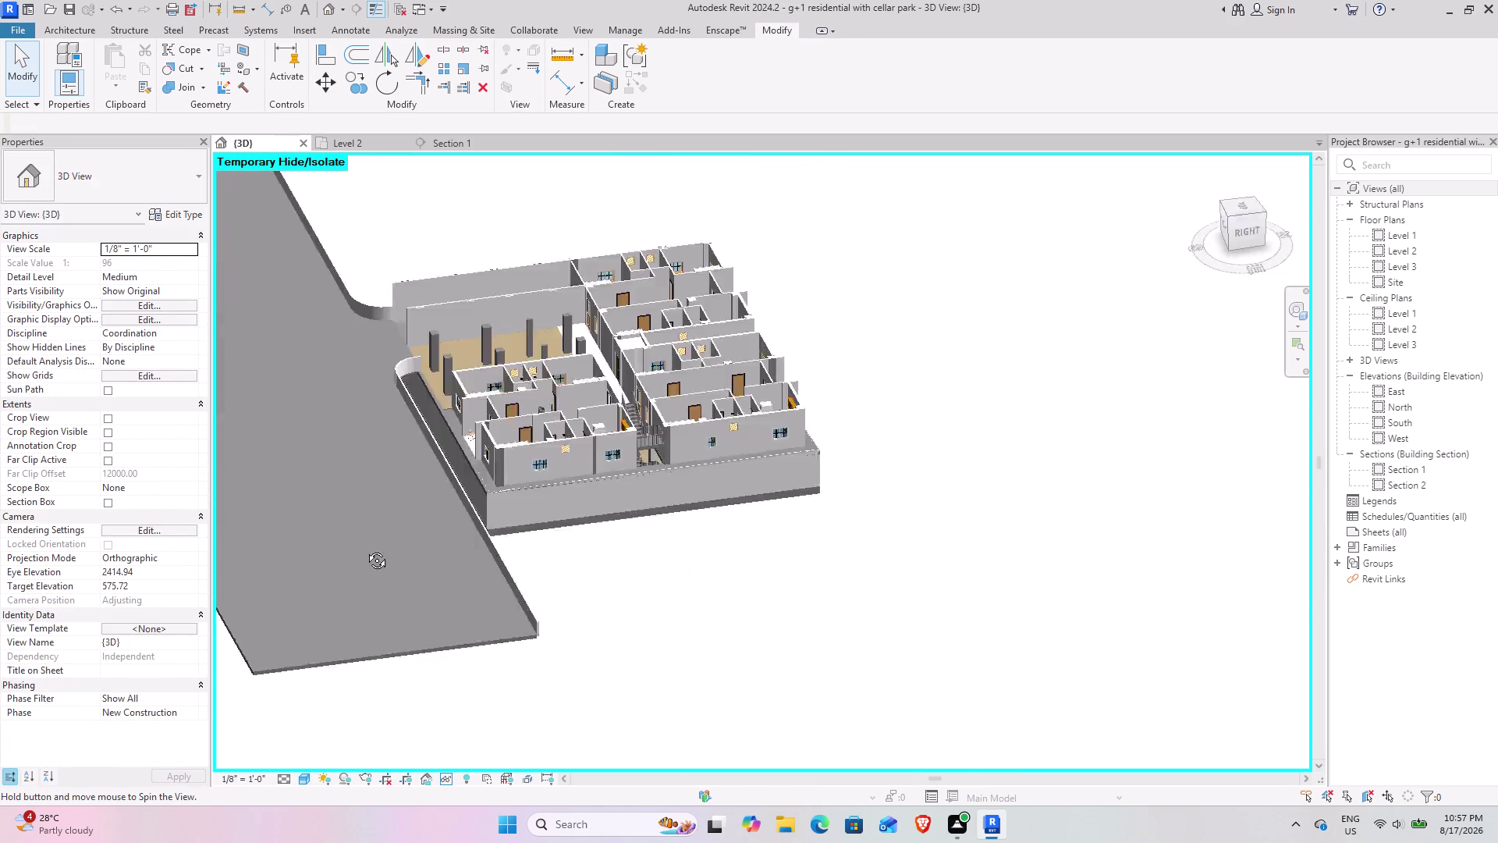
middle_drag(393, 542, 301, 578)
middle_drag(553, 633, 315, 502)
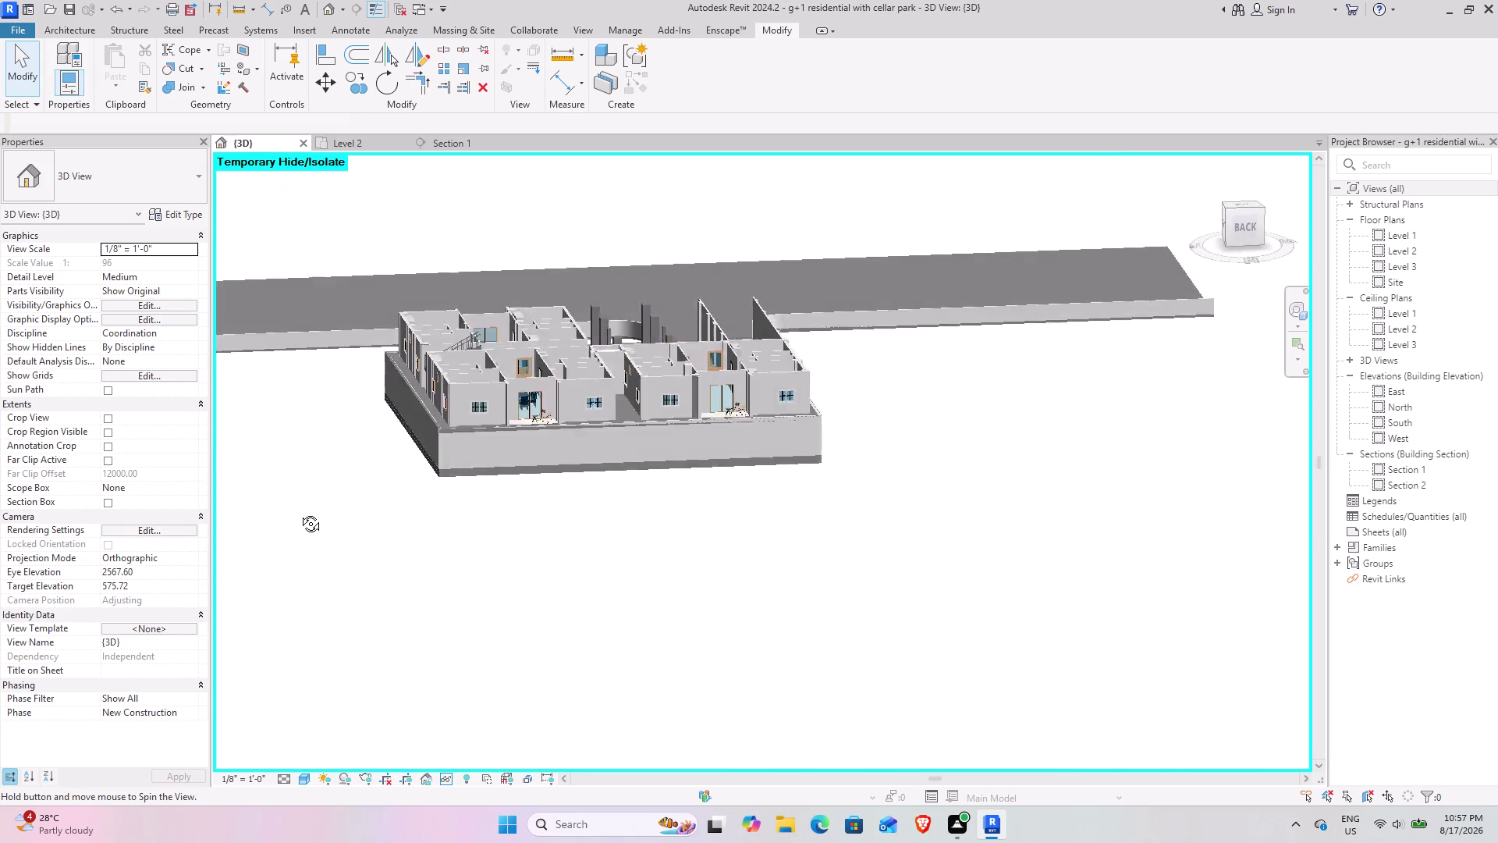
middle_drag(314, 502, 278, 614)
scroll(up, 3)
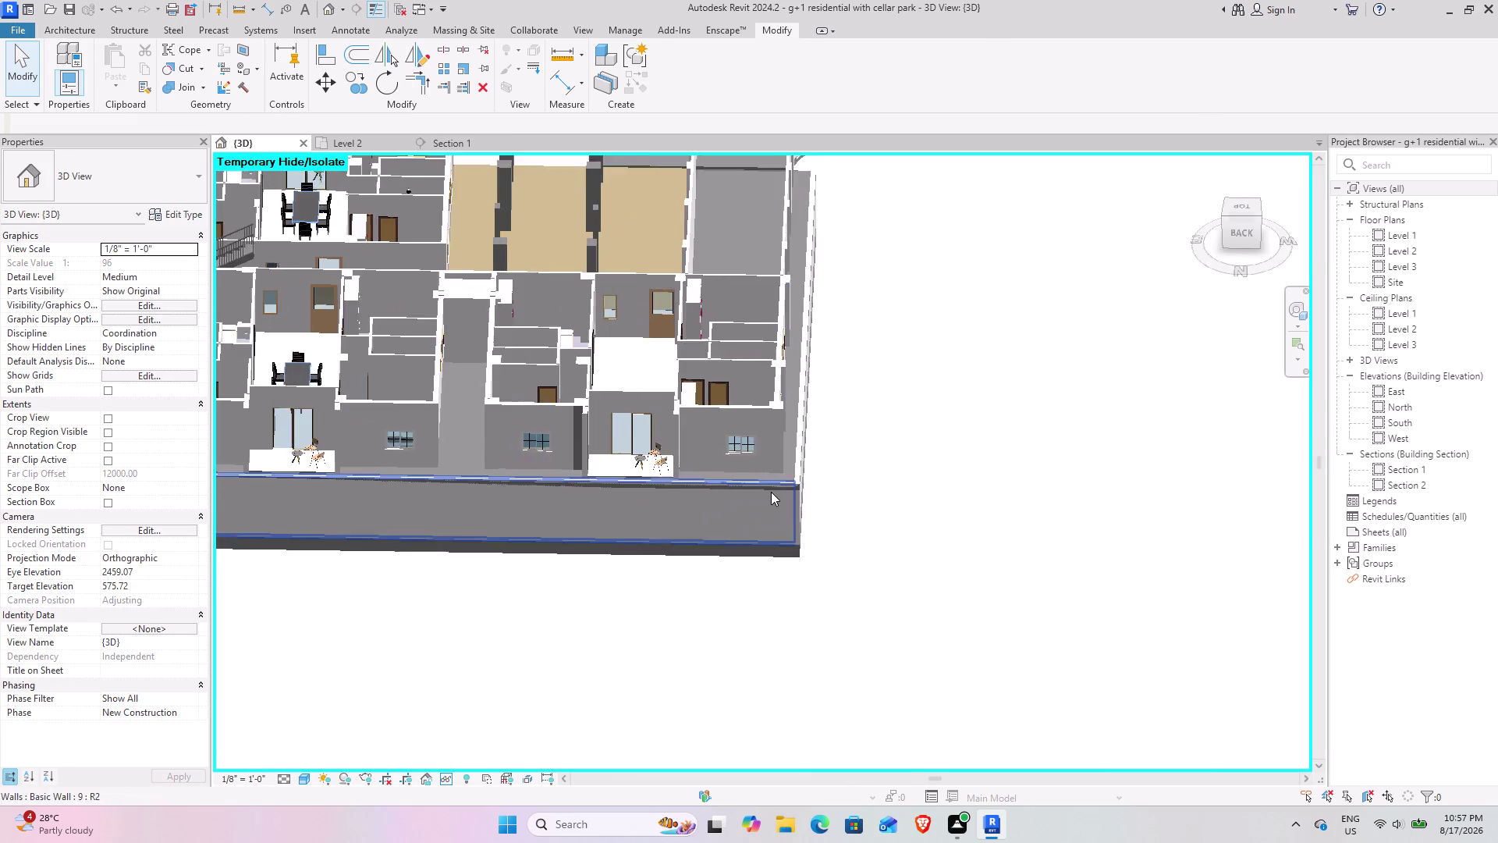
middle_drag(646, 514, 697, 582)
middle_drag(737, 514, 633, 595)
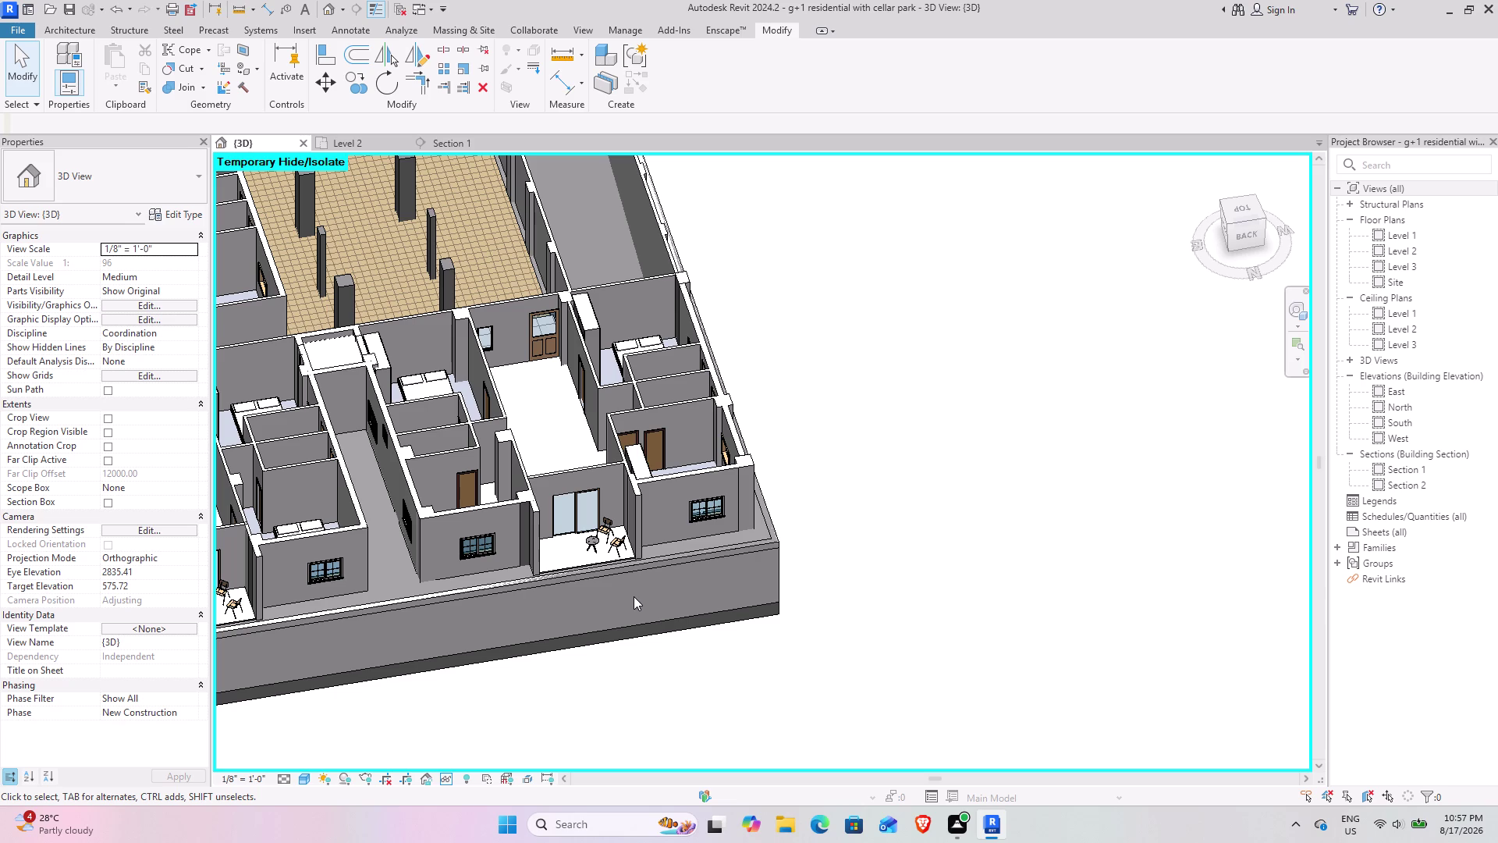
Inspect the staircase area, then return to the Level 2 floor plan.
middle_drag(615, 593, 710, 601)
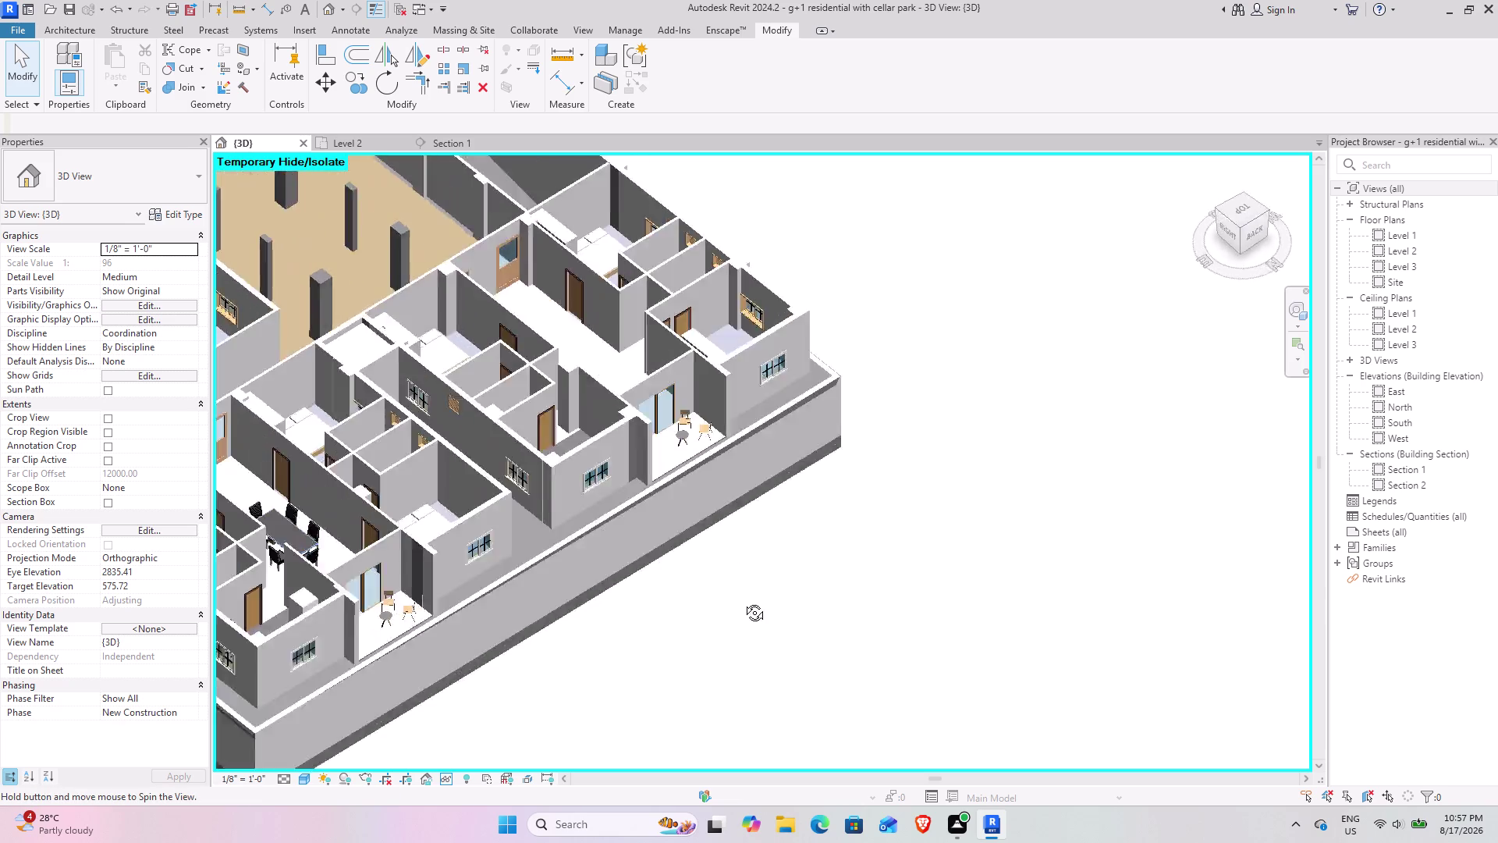
middle_drag(710, 601, 955, 605)
middle_drag(865, 605, 1060, 753)
middle_drag(723, 668, 942, 487)
scroll(up, 3)
scroll(up, 3)
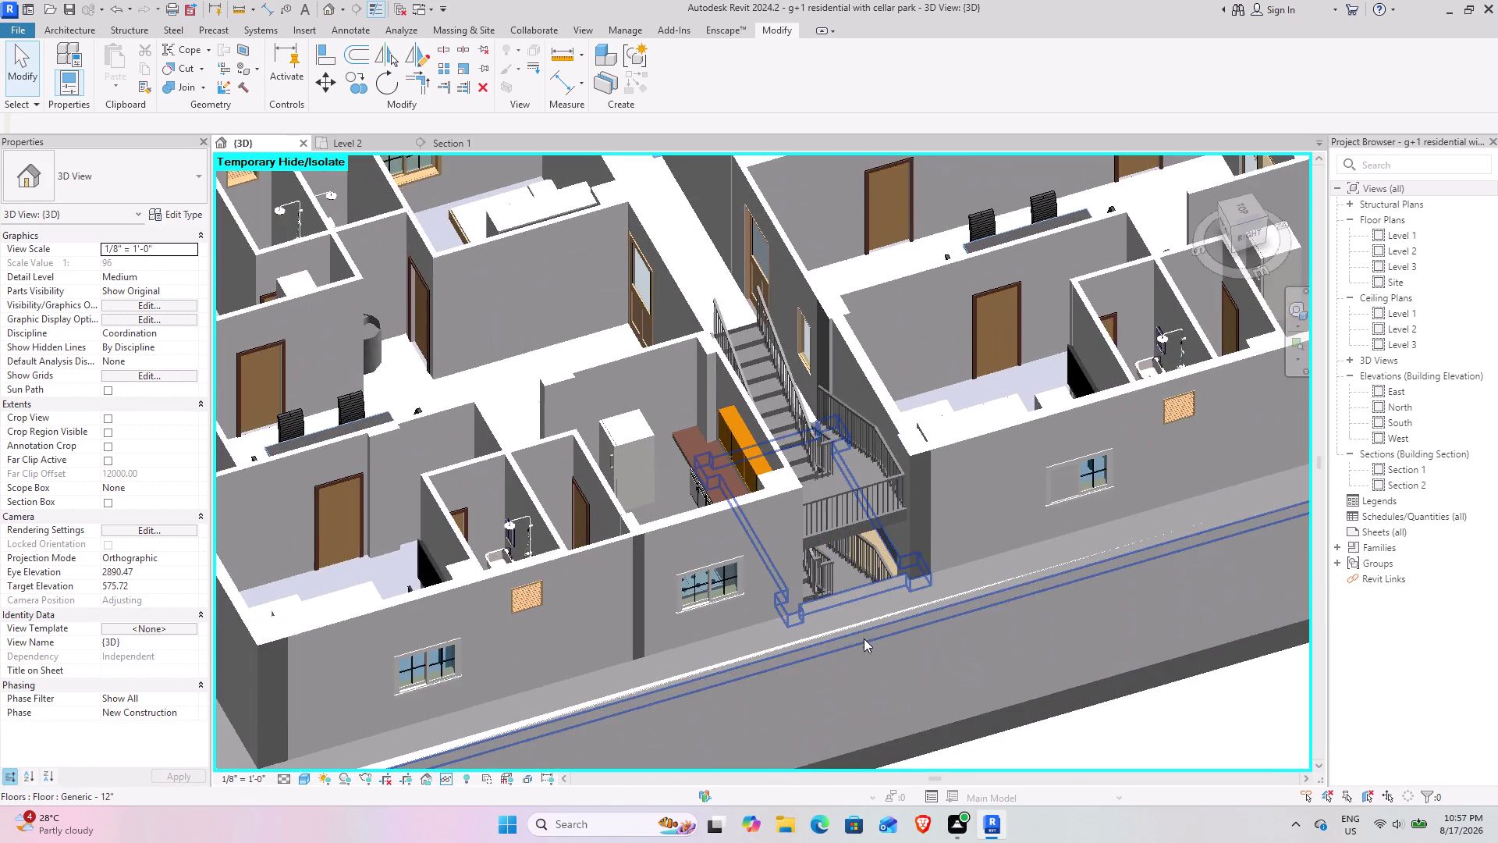
click(349, 136)
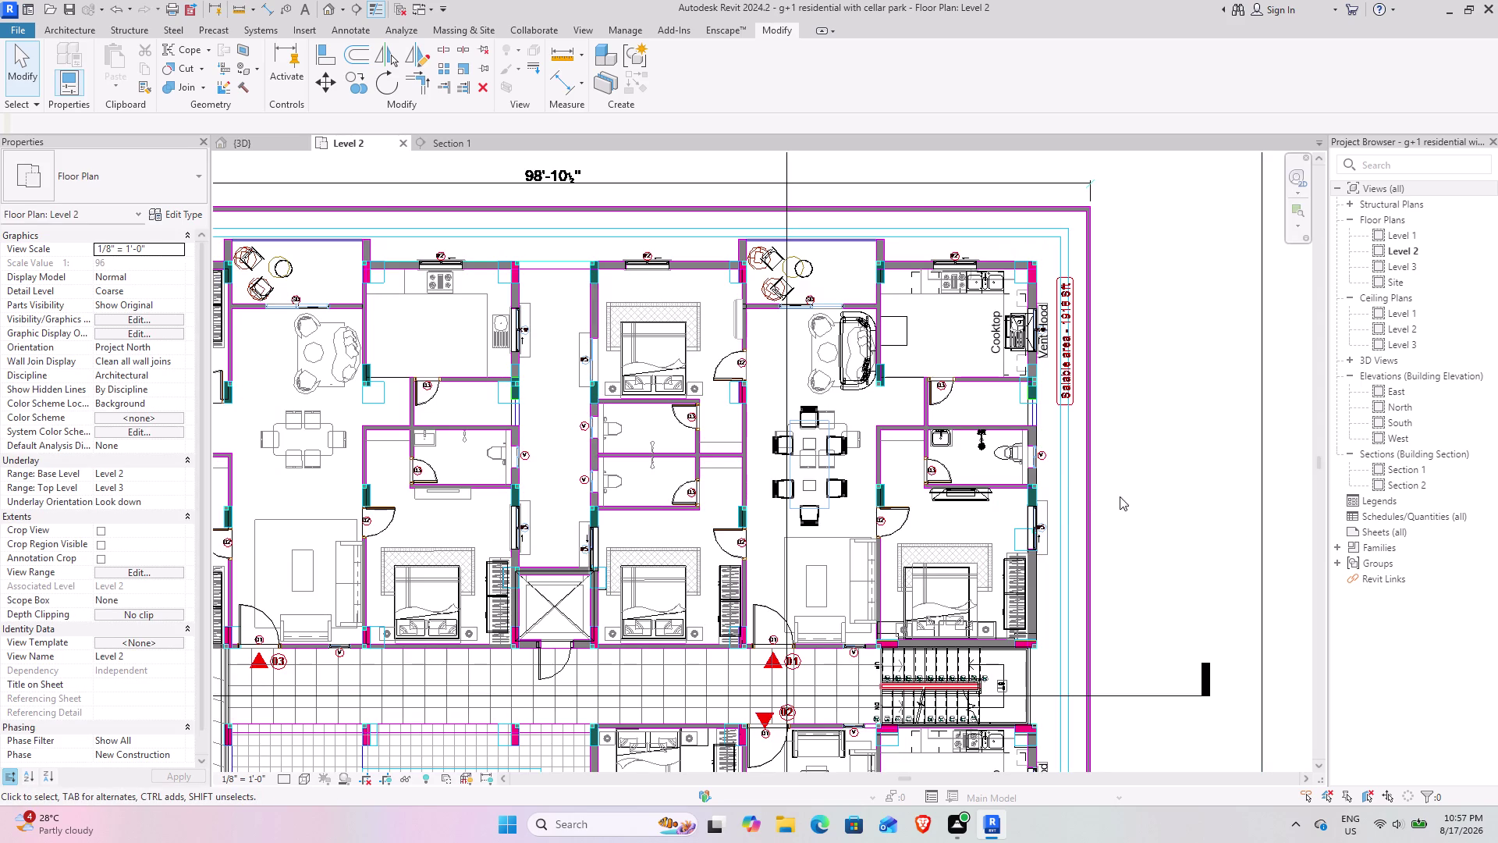
scroll(up, 3)
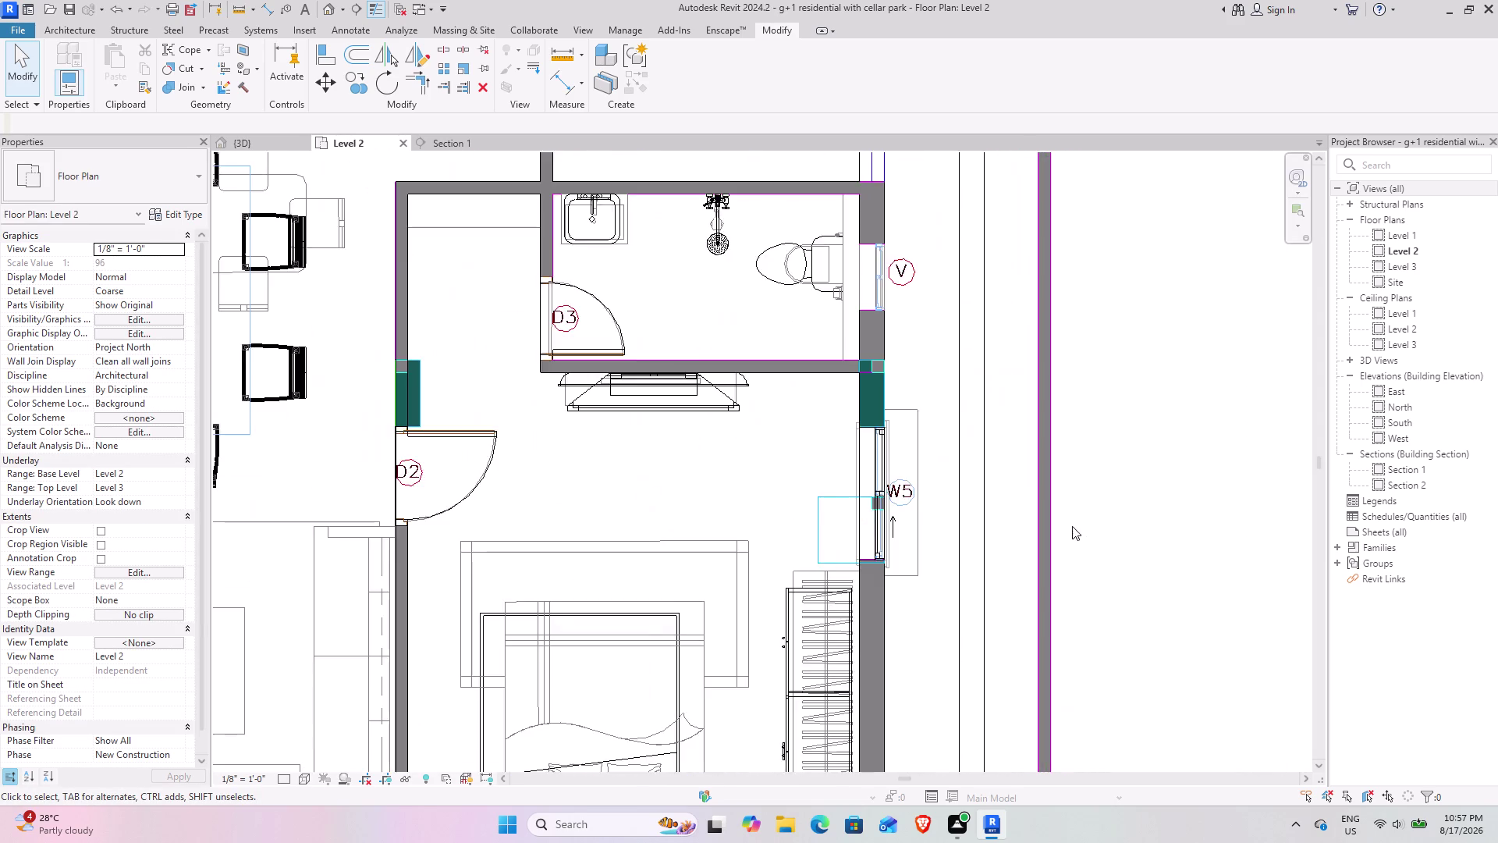
scroll(up, 3)
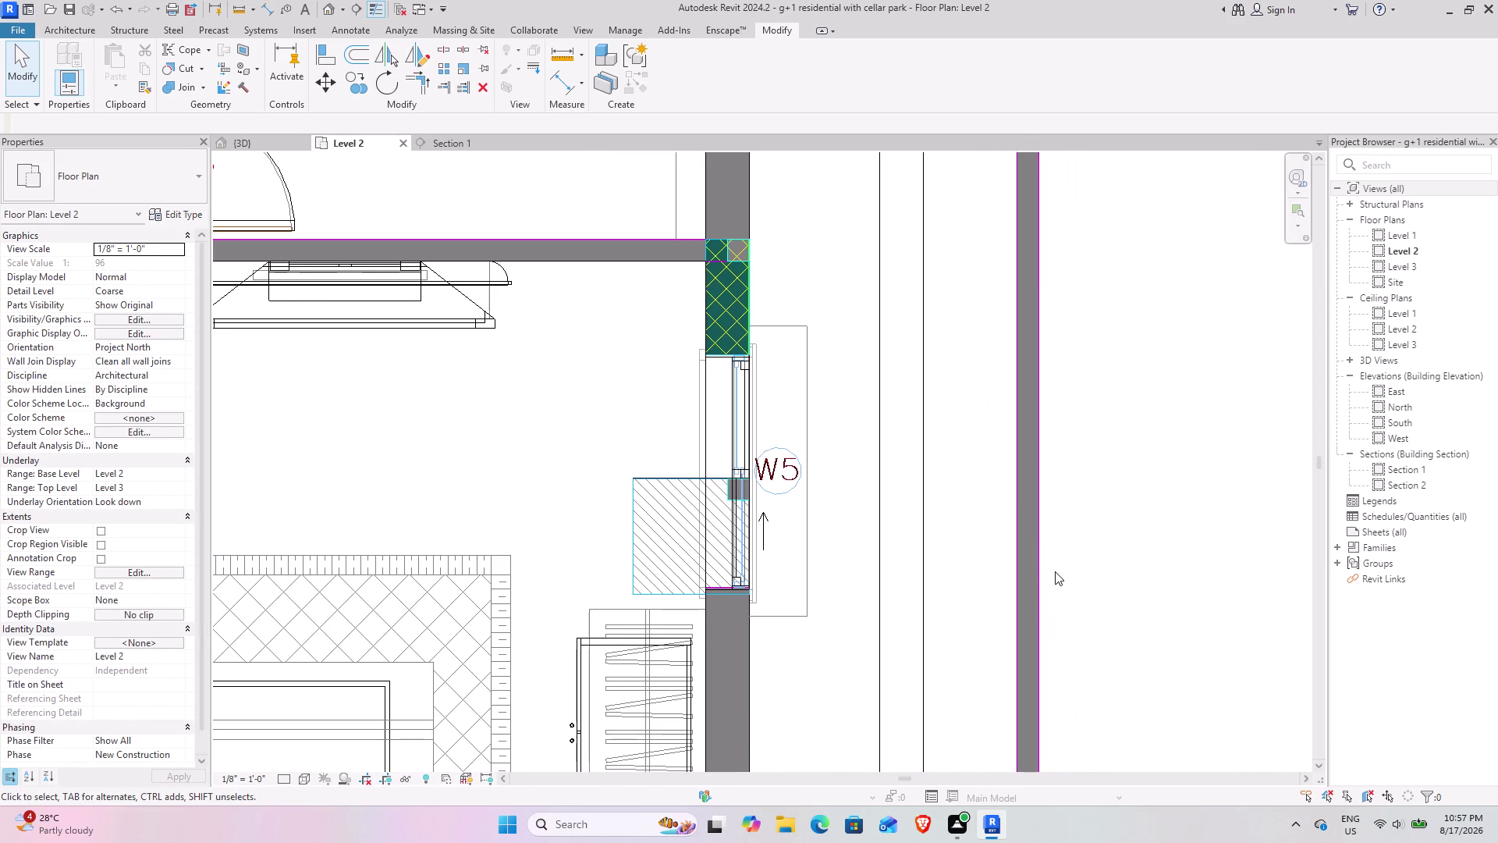
scroll(down, 3)
scroll(down, 3)
middle_drag(1110, 667, 1084, 589)
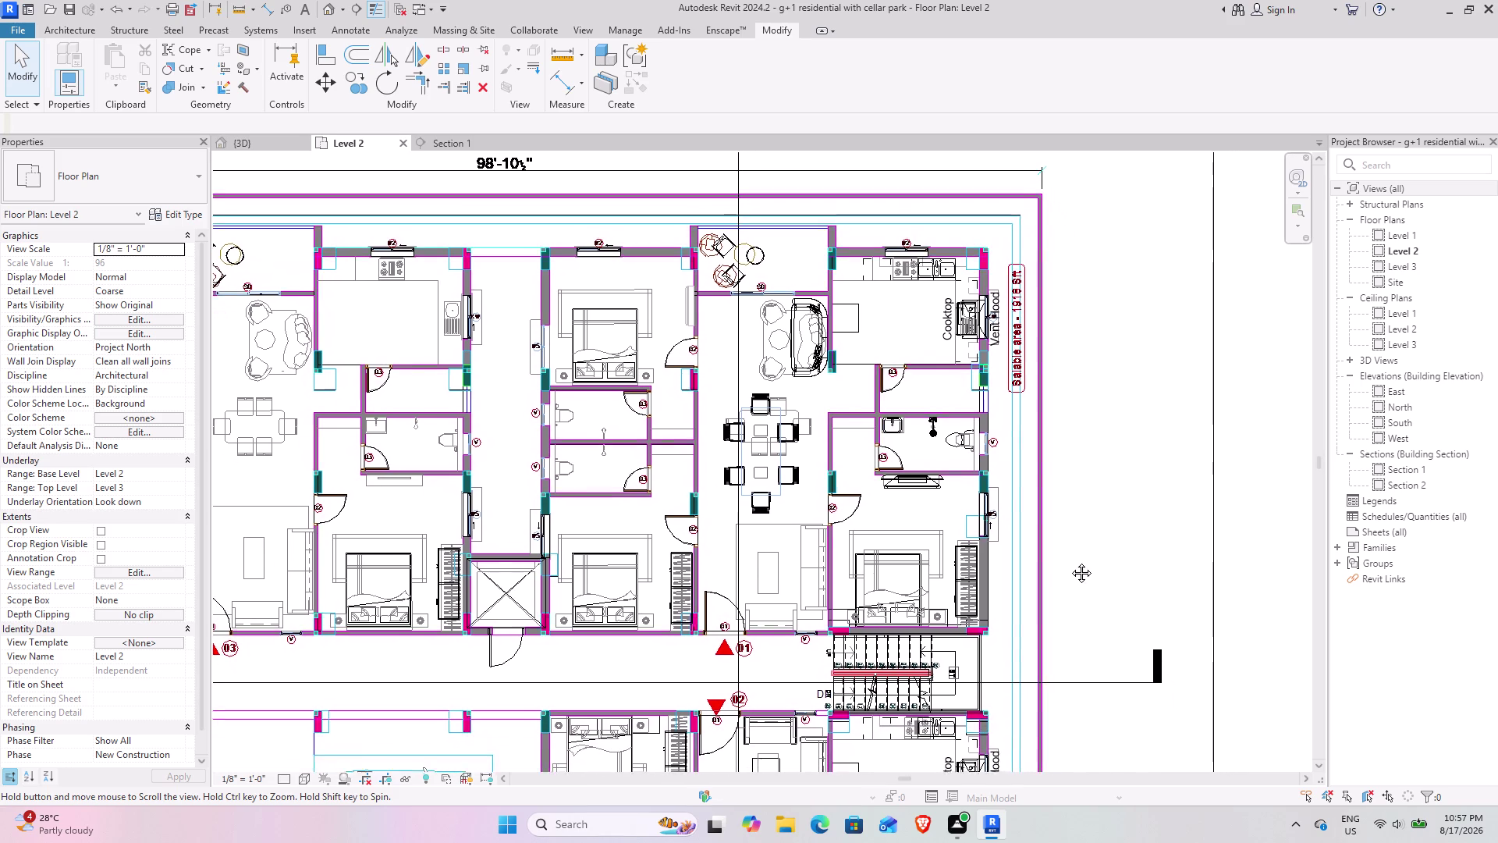
middle_drag(1083, 588, 1018, 332)
scroll(down, 3)
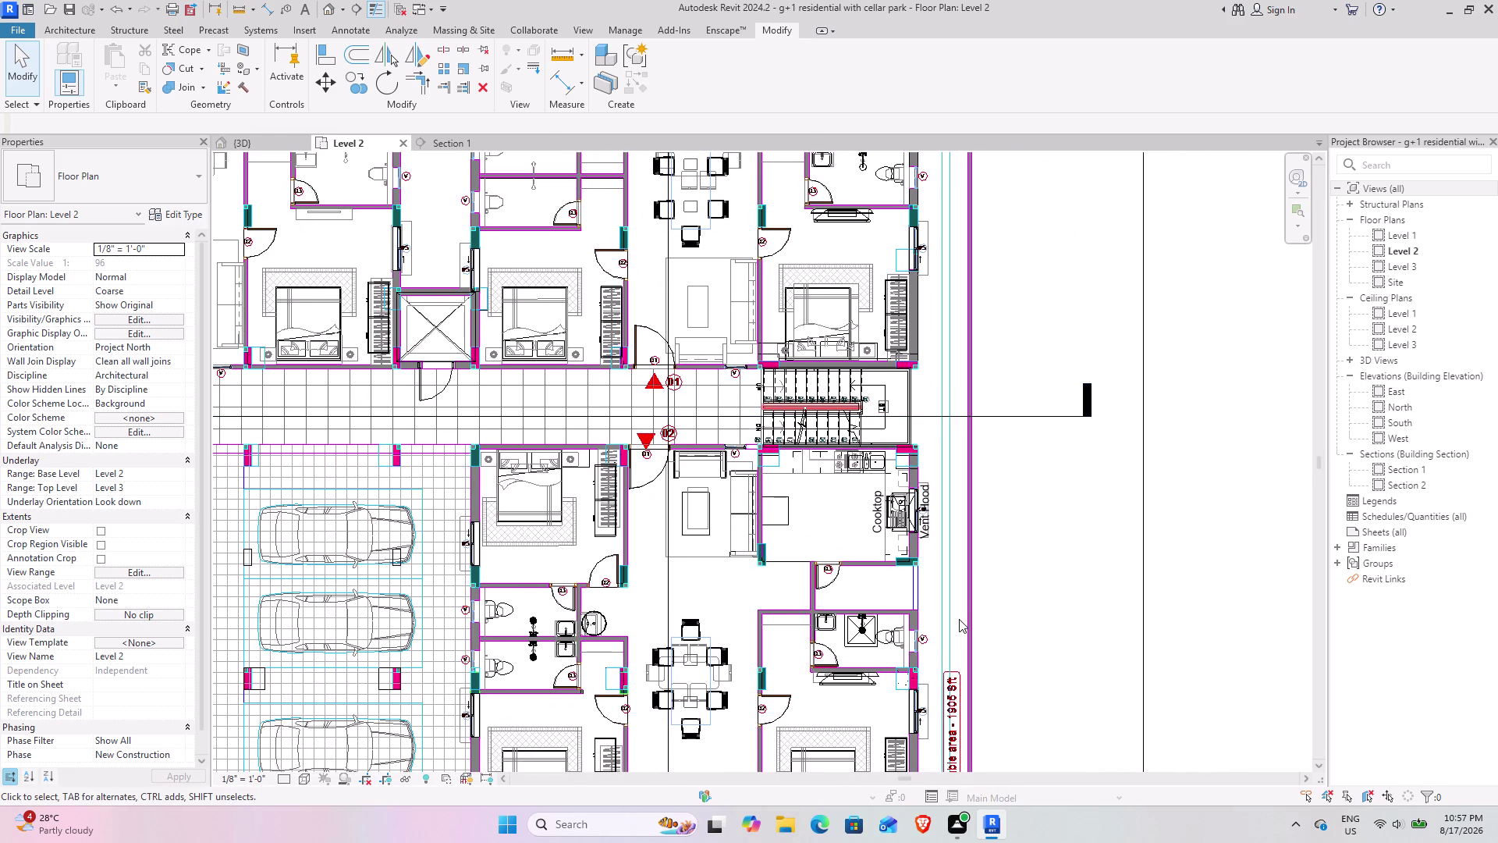
scroll(down, 3)
scroll(down, 3)
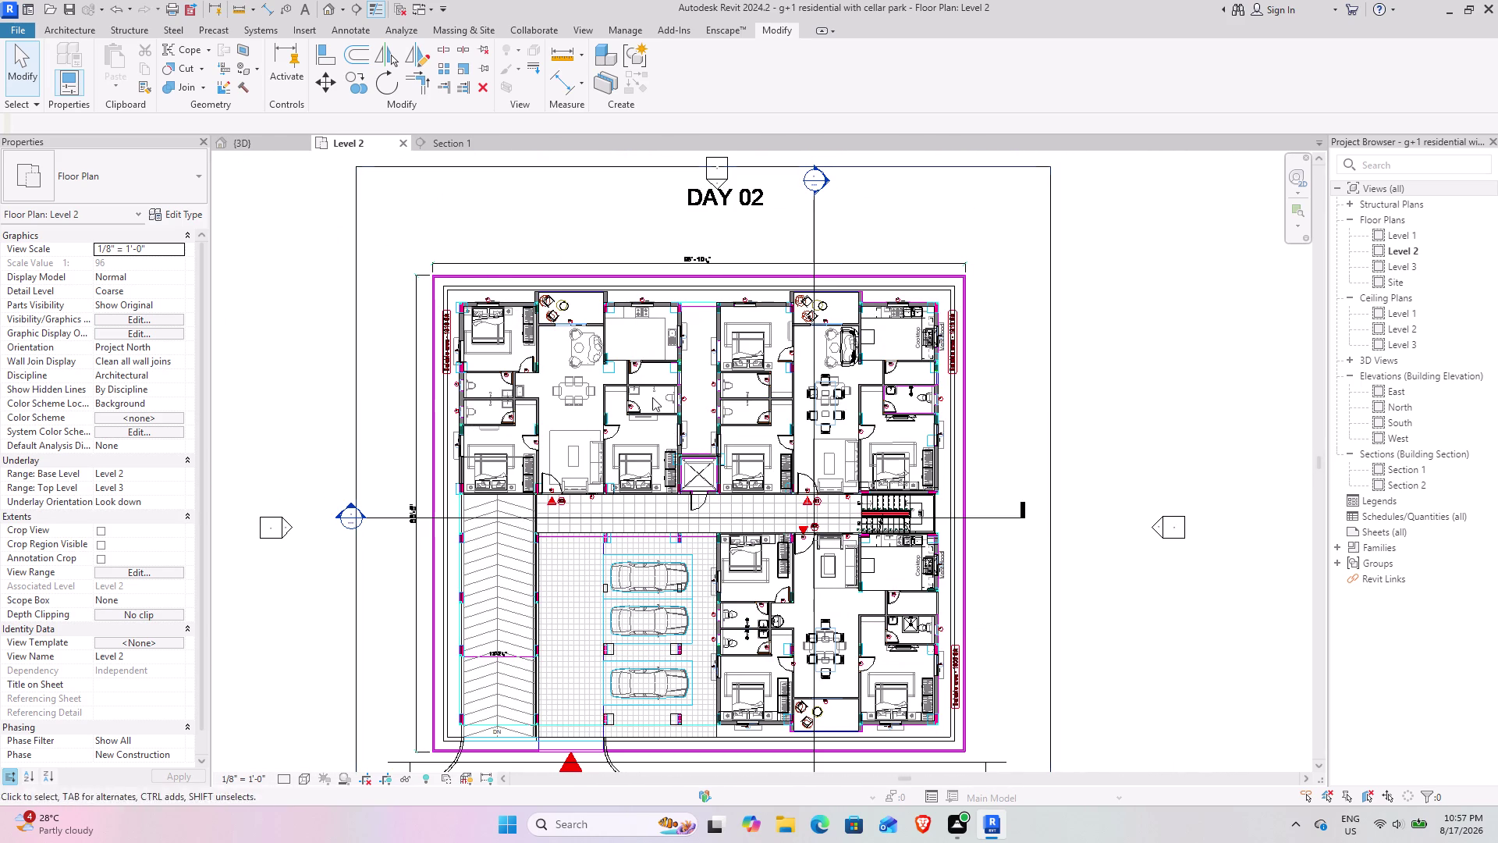
middle_drag(569, 543, 644, 331)
scroll(up, 3)
scroll(up, 3)
scroll(up, 3)
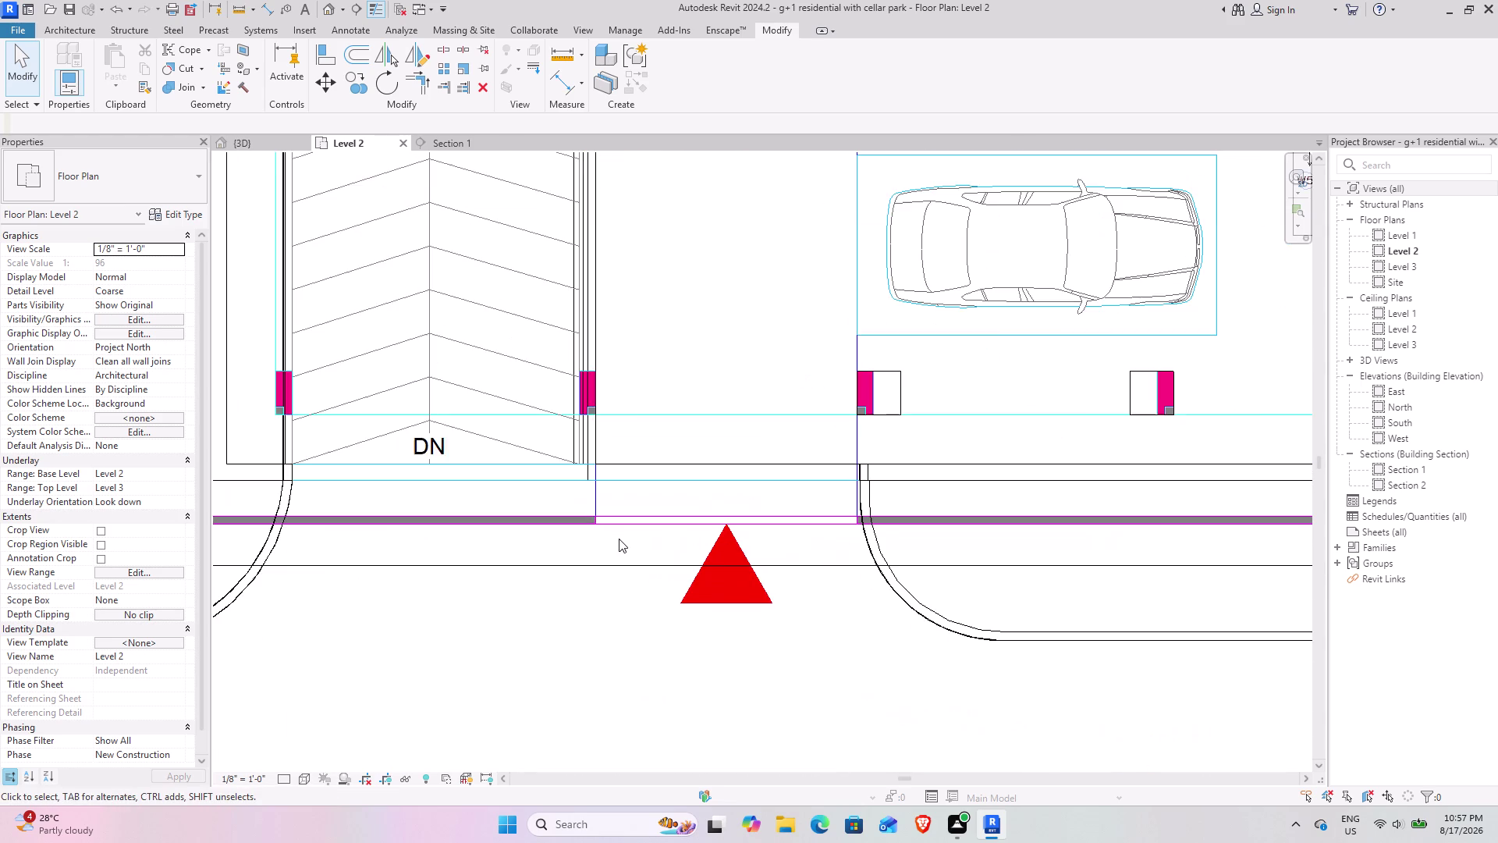
scroll(down, 3)
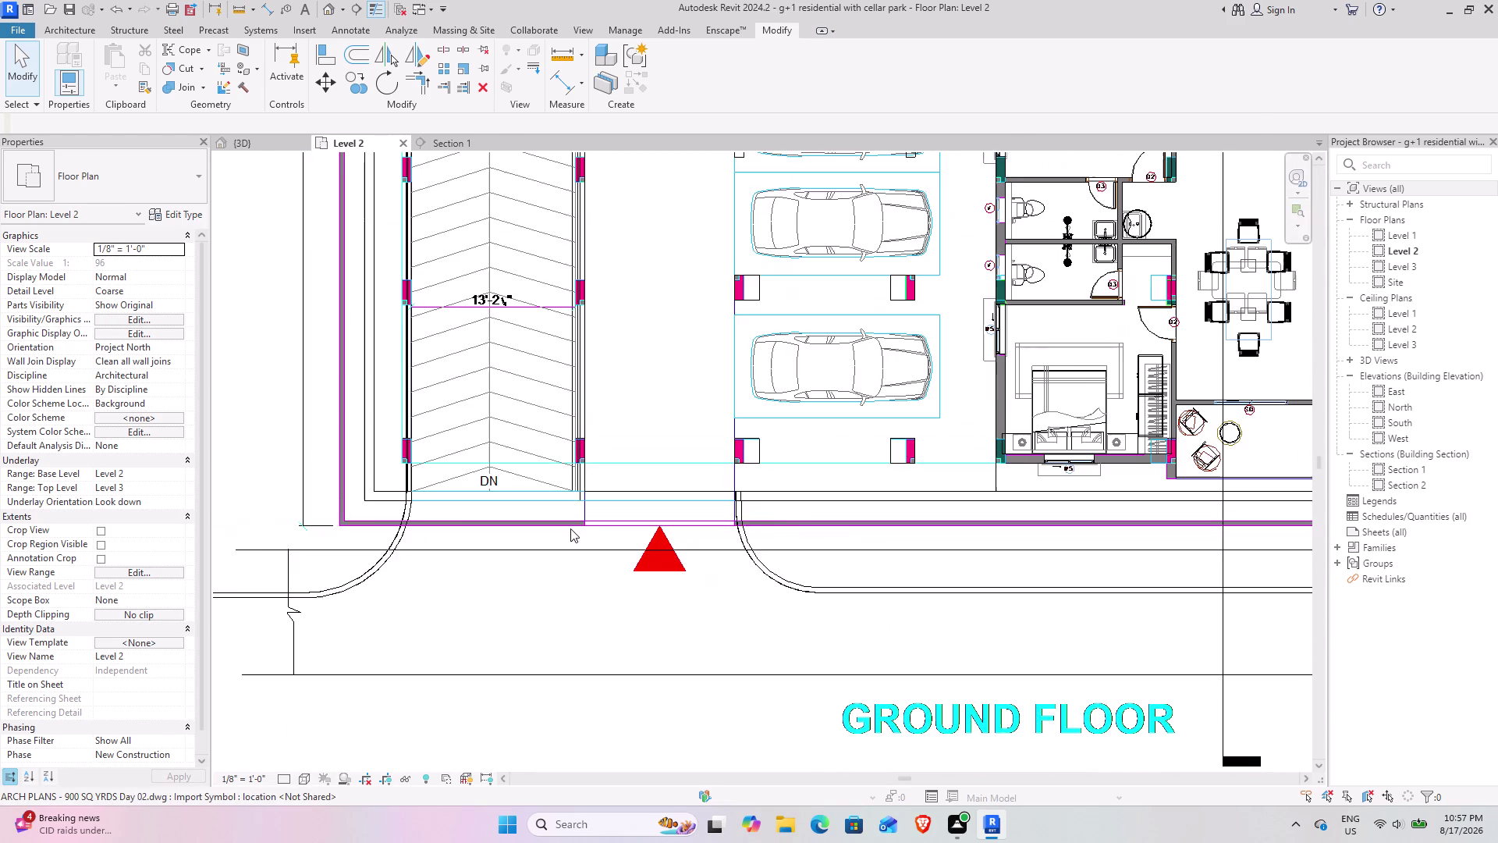
middle_drag(444, 553, 517, 556)
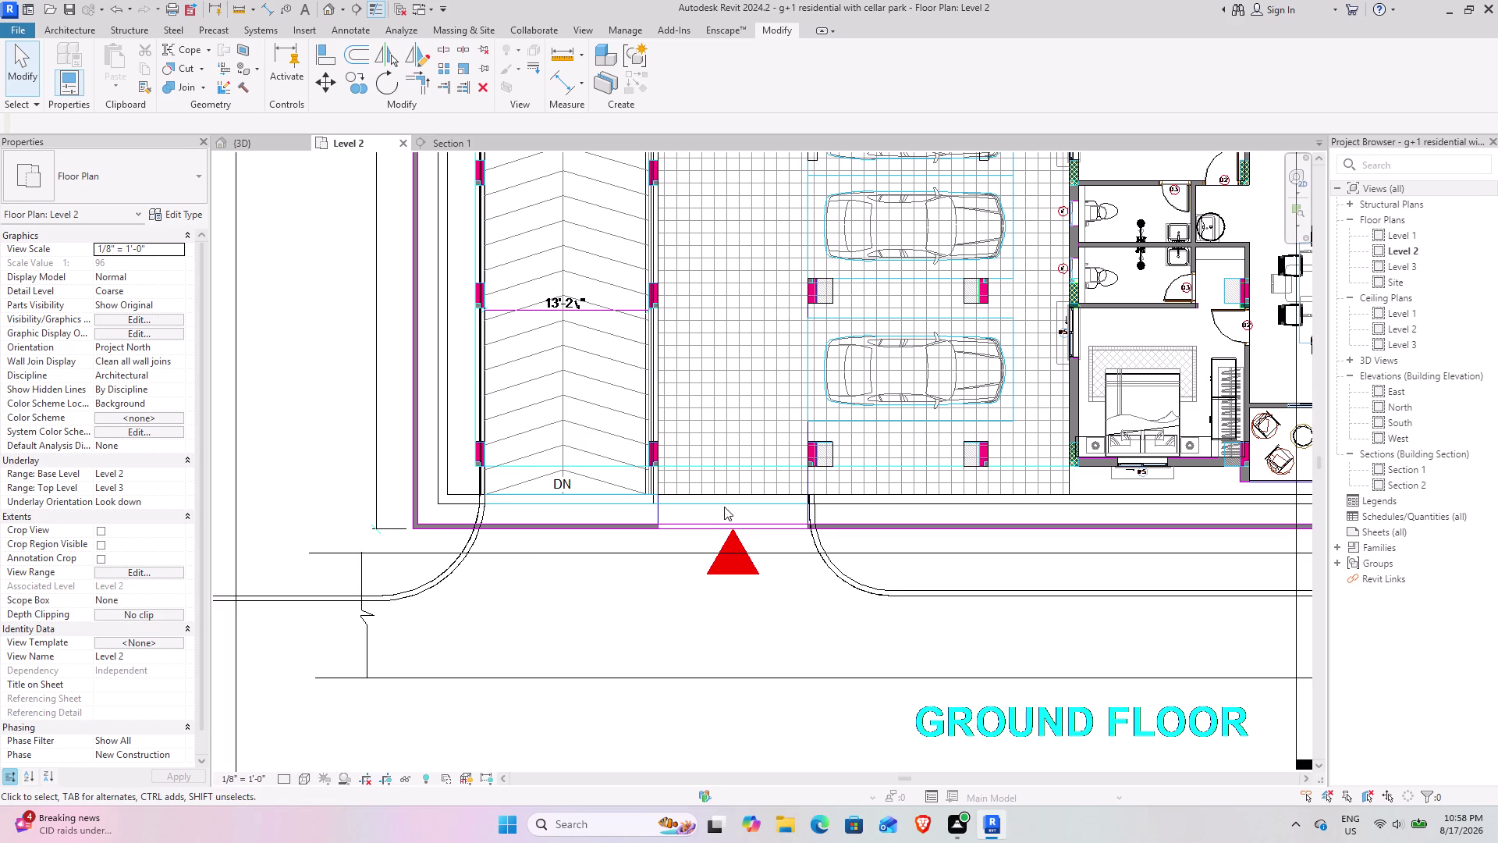
scroll(up, 3)
scroll(up, 3)
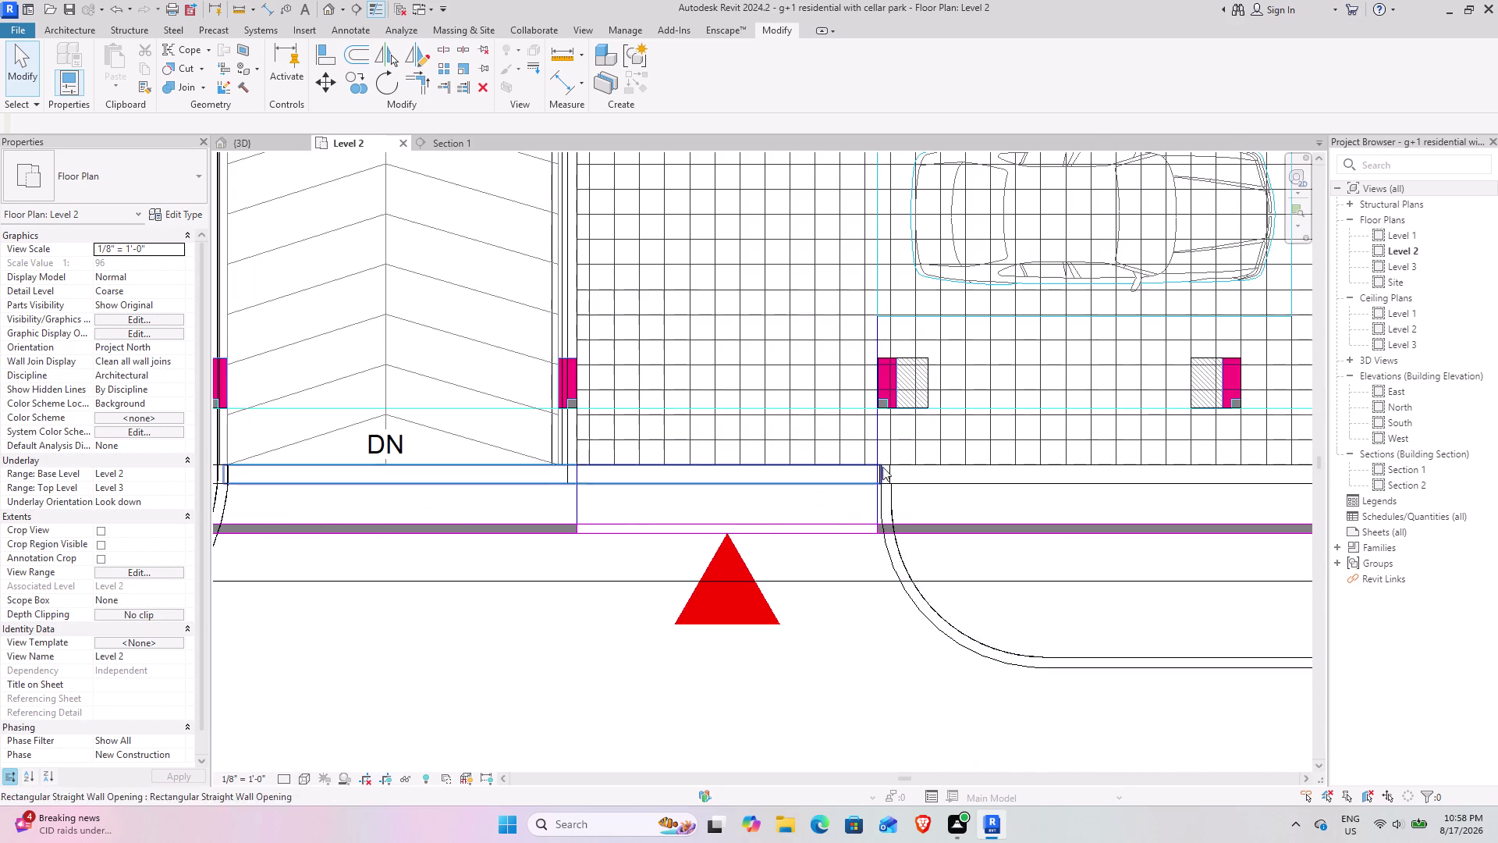
scroll(up, 3)
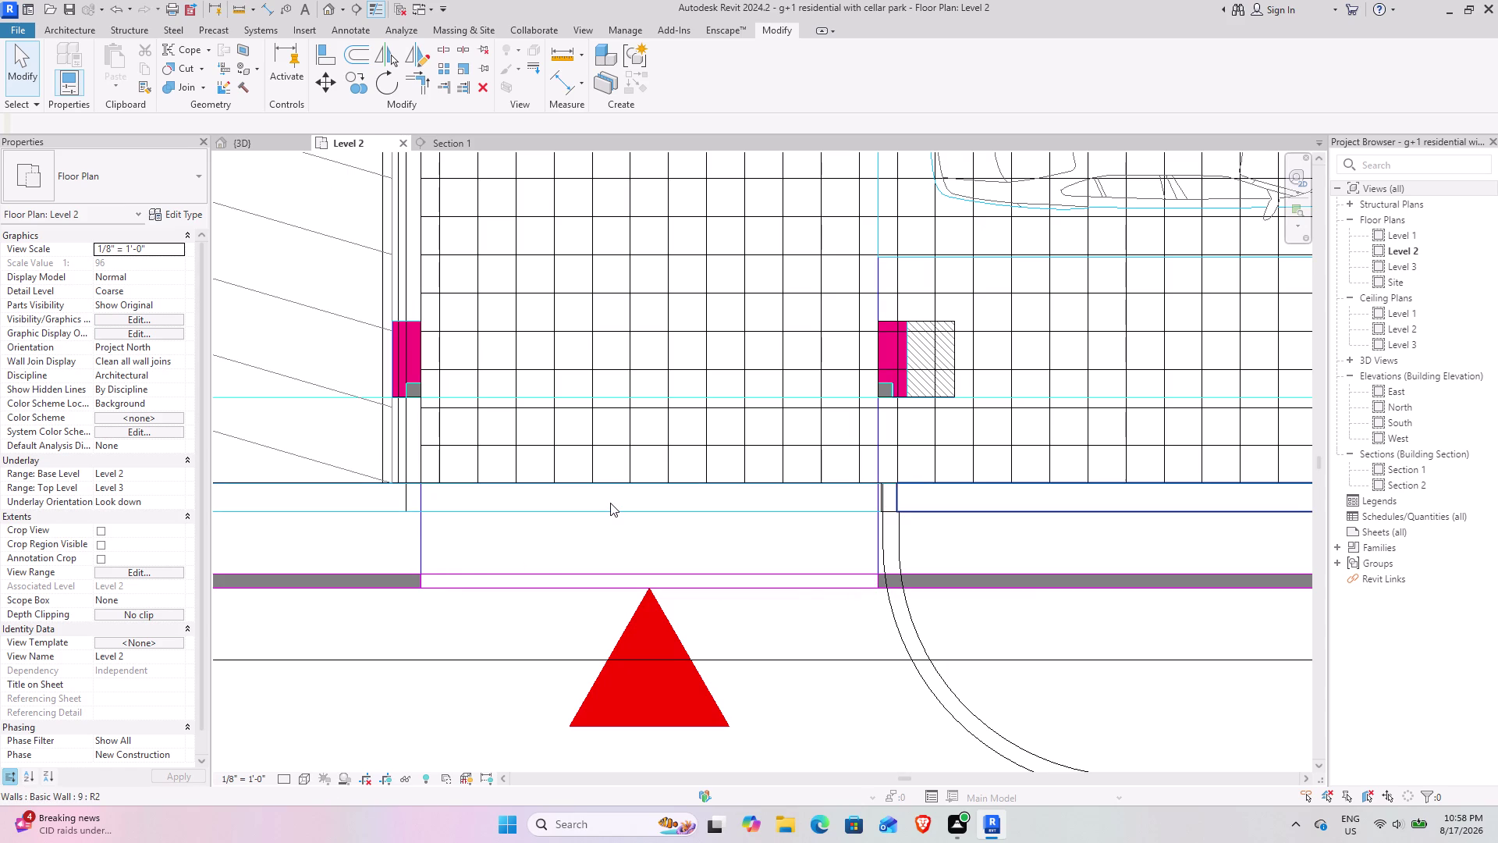
scroll(down, 3)
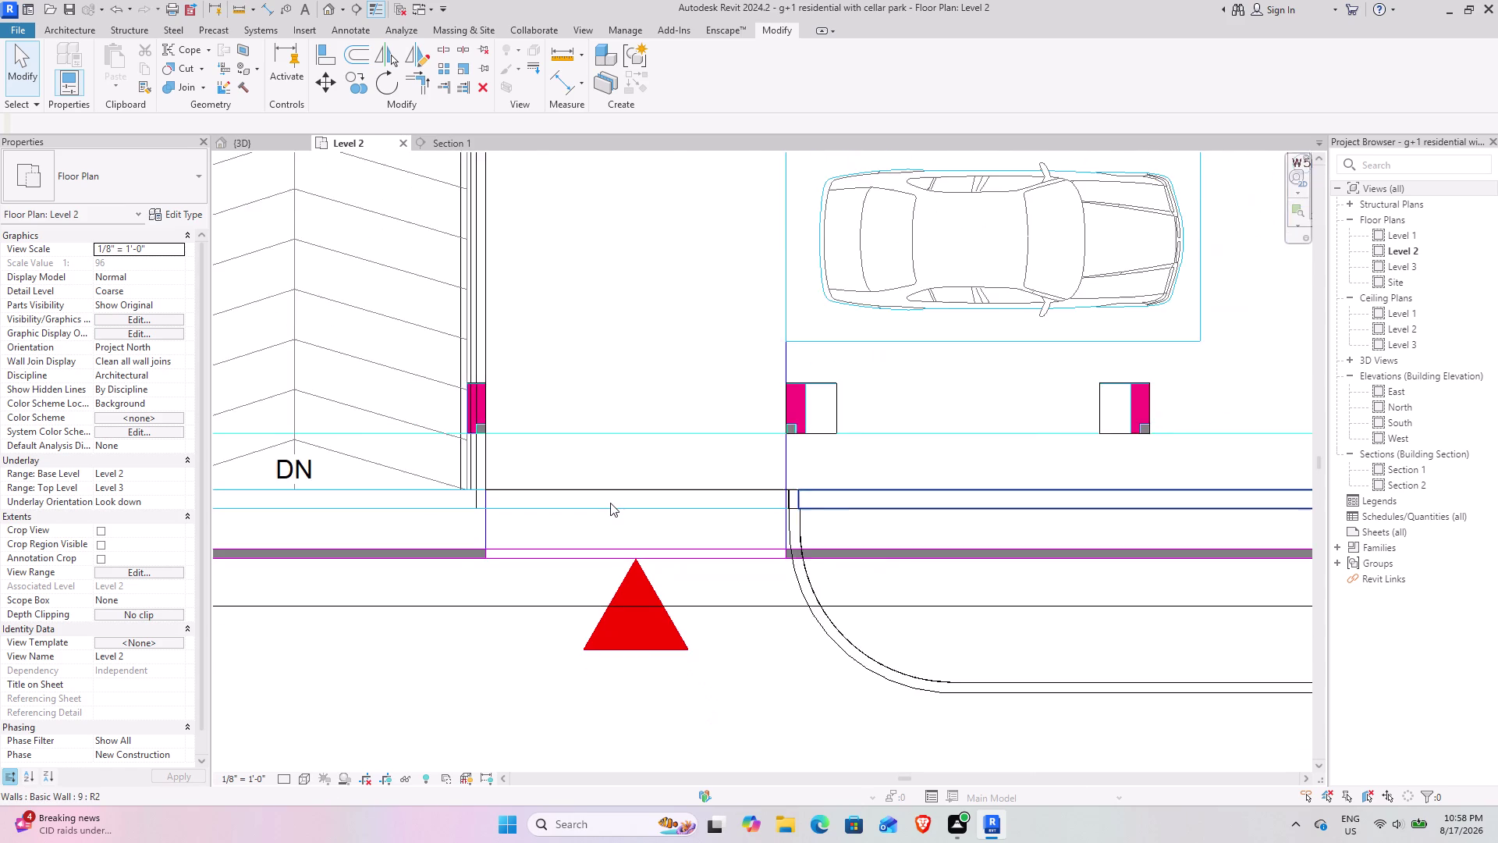
scroll(down, 3)
middle_drag(445, 522, 610, 522)
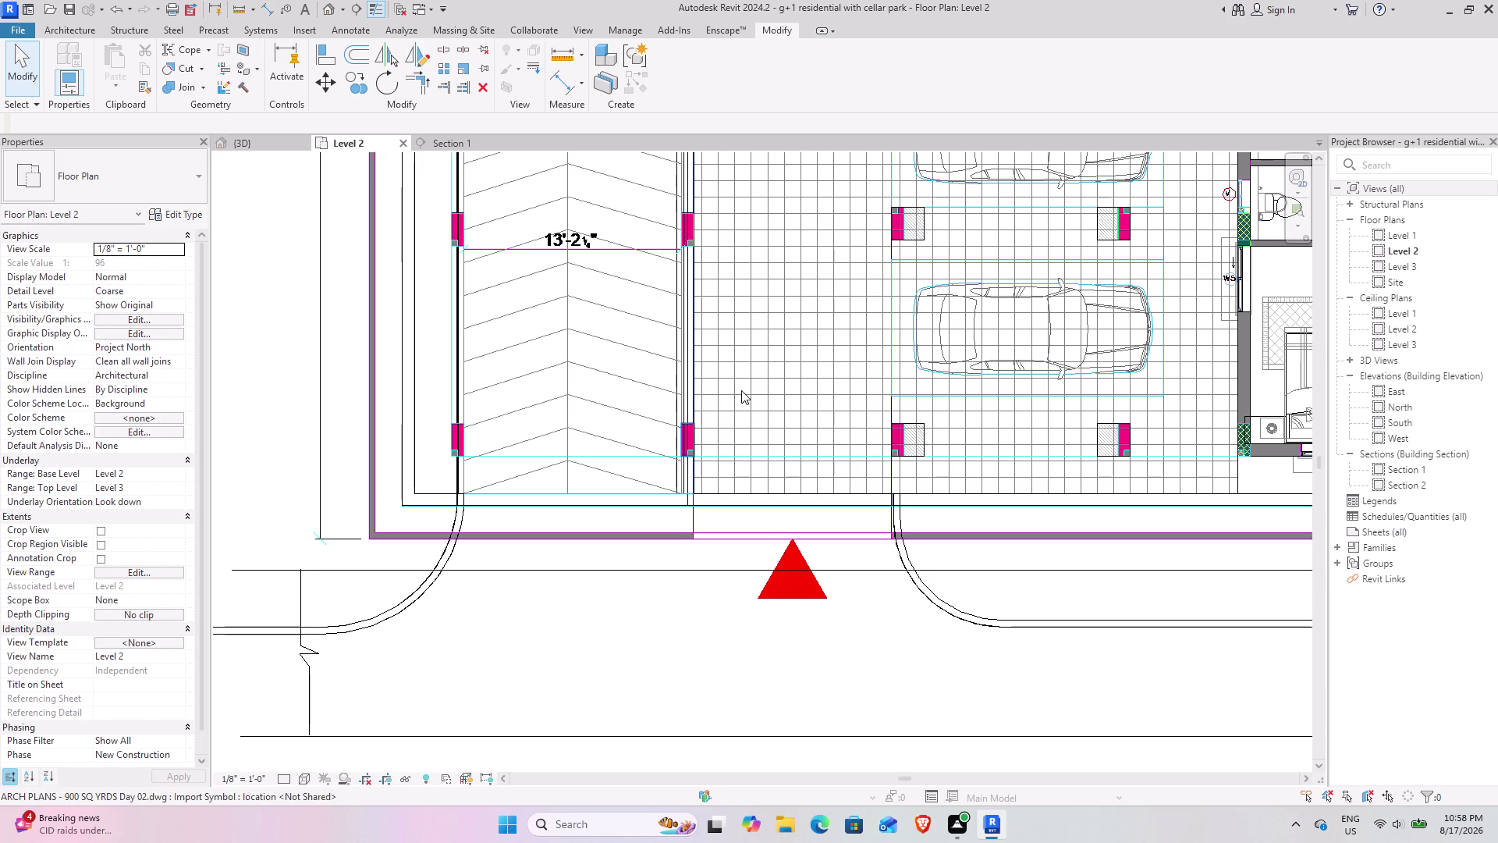
scroll(down, 3)
middle_drag(844, 344, 428, 732)
middle_drag(655, 431, 522, 651)
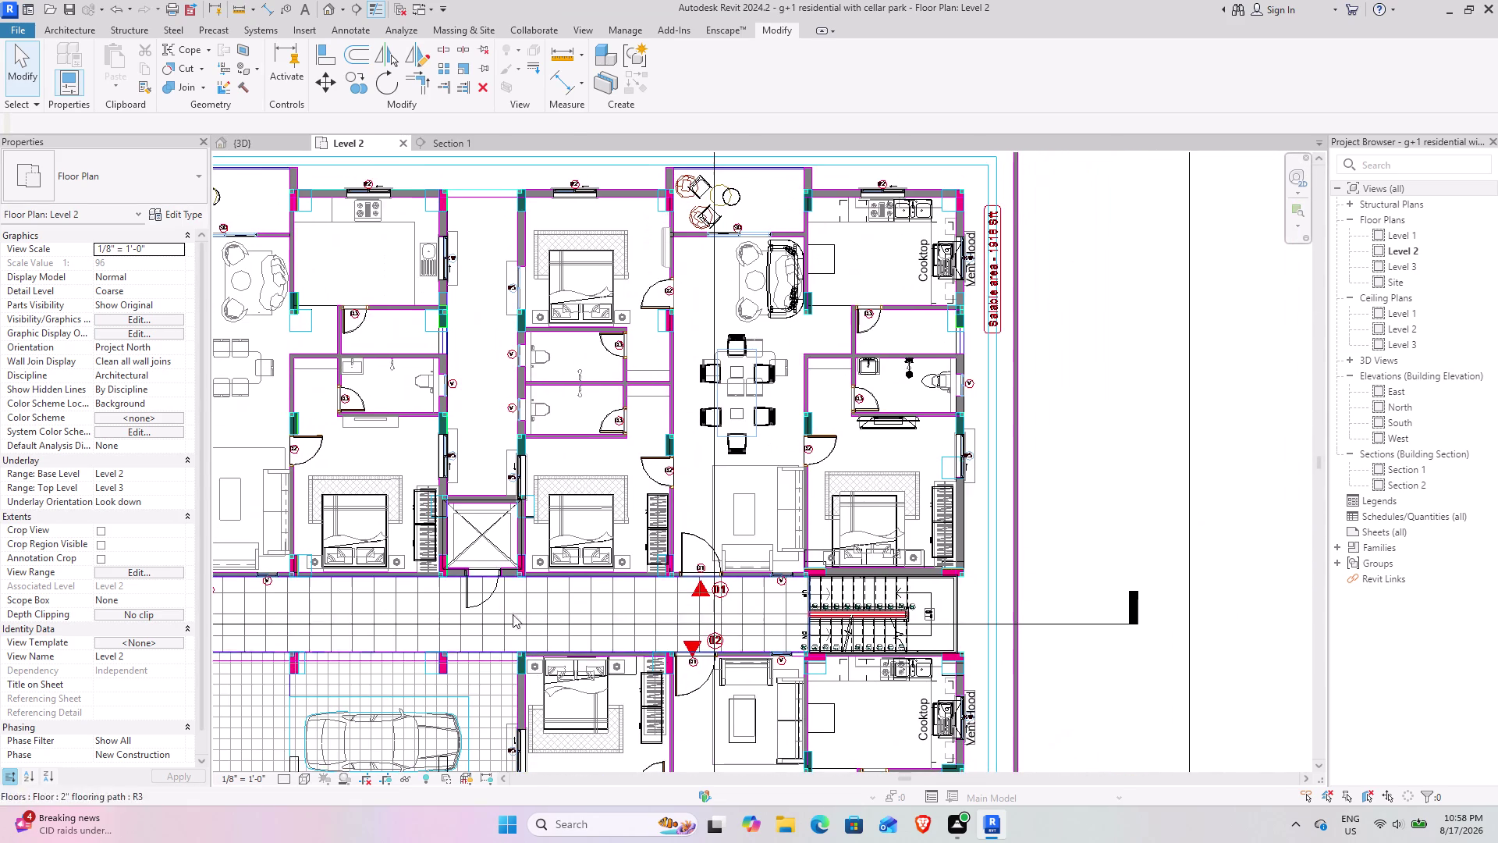
Select the existing Dinning_Room_Table_and_Chairs set in the lower flat.
middle_drag(479, 494, 609, 536)
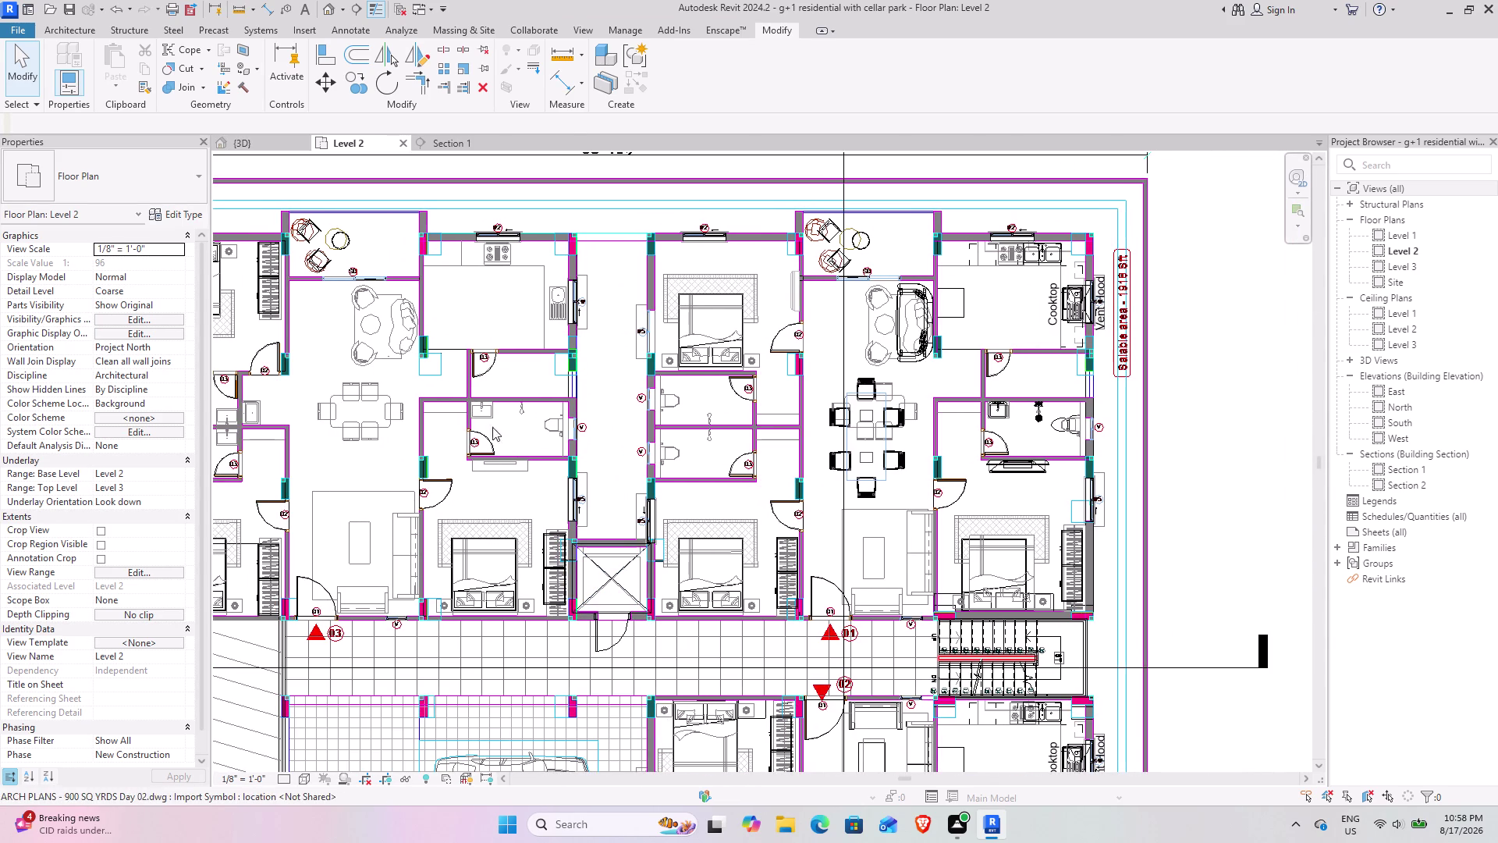
scroll(up, 3)
middle_drag(396, 468, 577, 364)
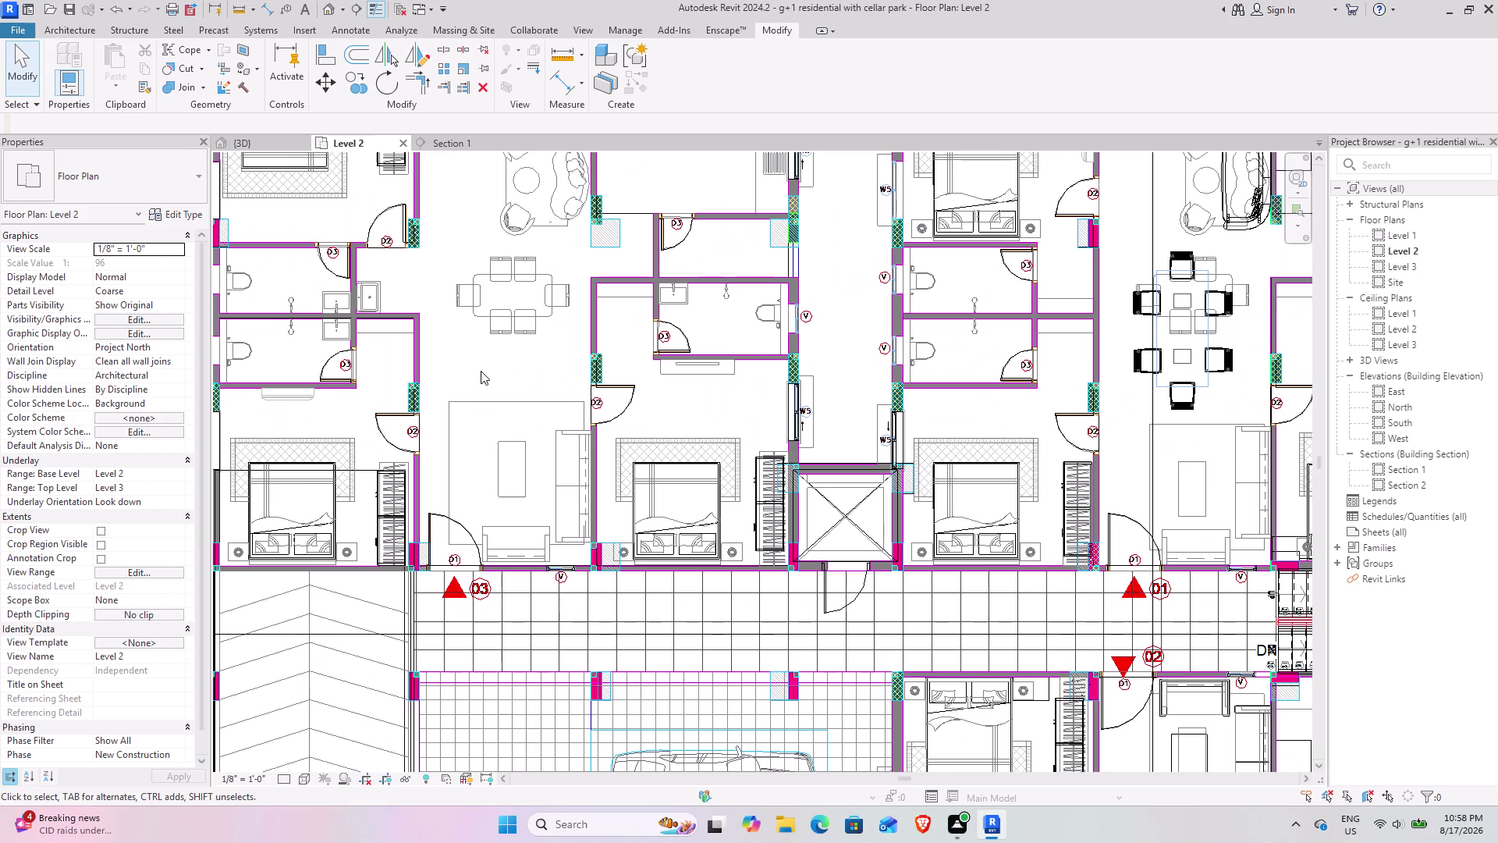
middle_drag(484, 371, 564, 455)
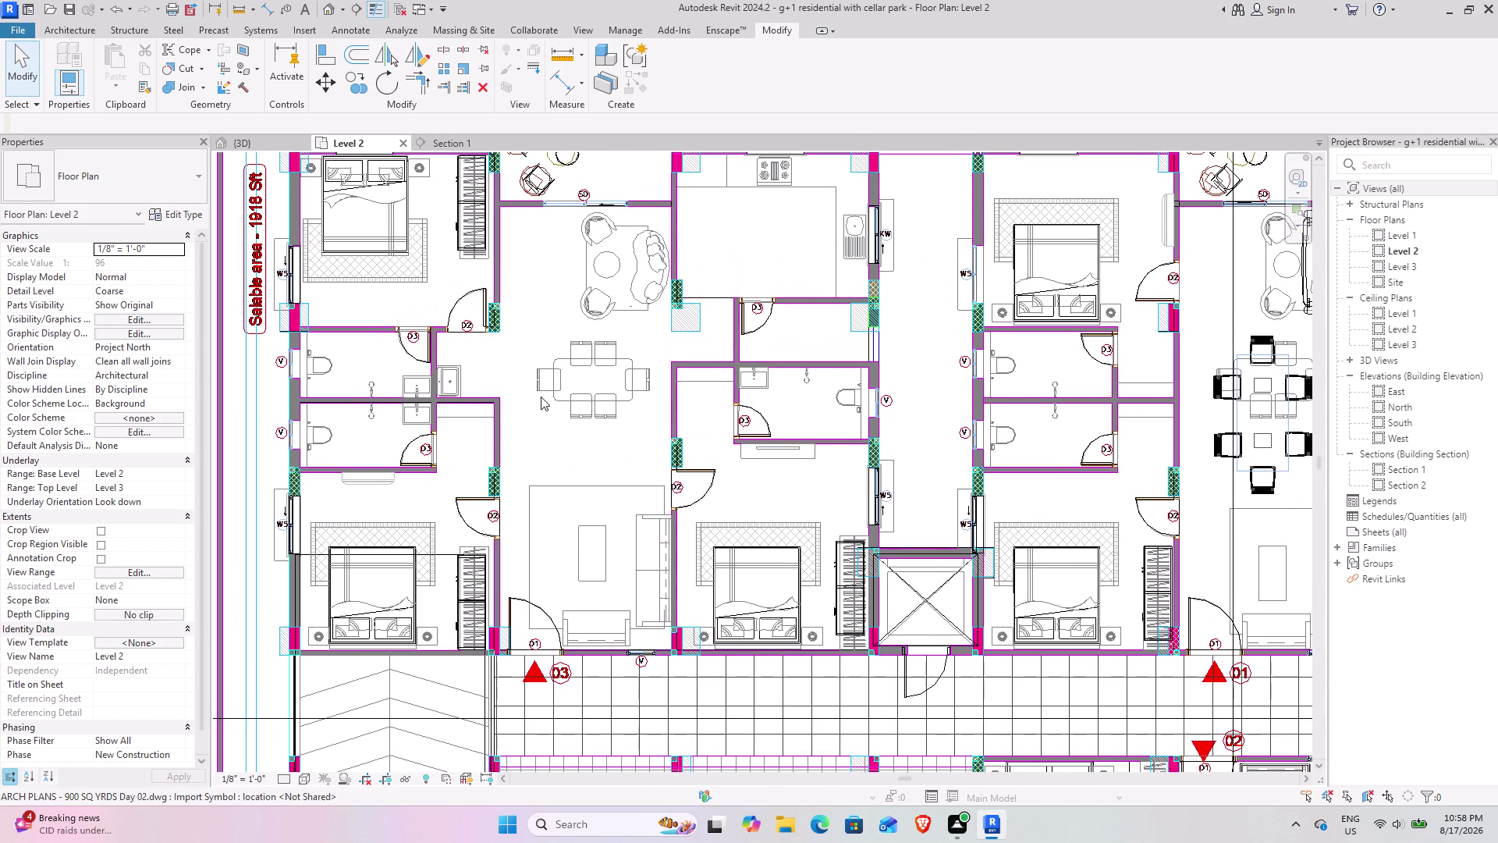
middle_drag(541, 396, 540, 465)
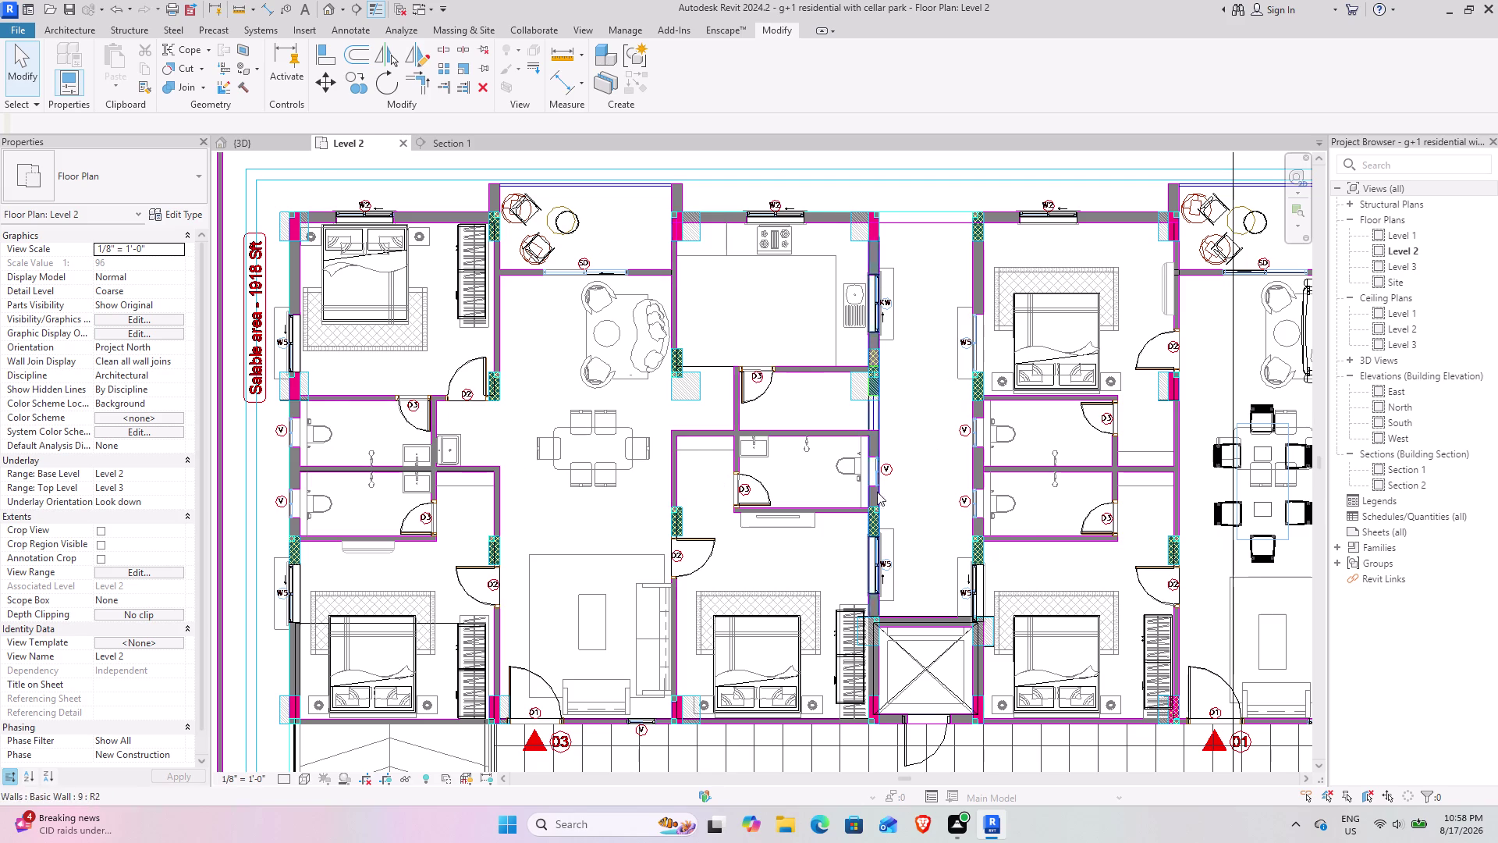
scroll(down, 3)
middle_drag(1030, 531, 517, 154)
middle_drag(707, 640, 704, 556)
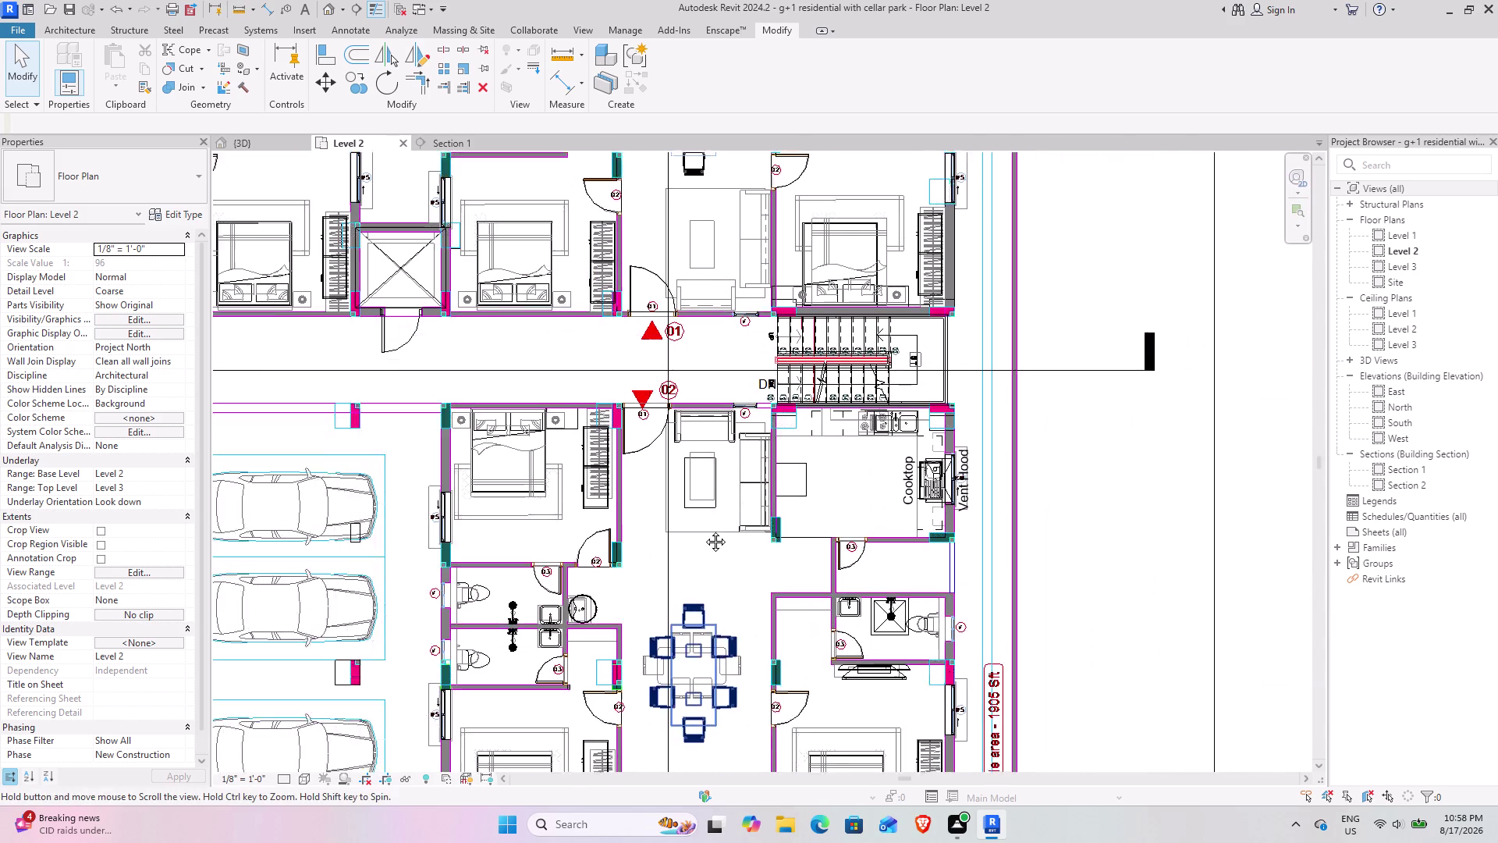
middle_drag(704, 556, 725, 331)
click(693, 358)
Pan back to the upper flats, clear the selection, and show the Architecture tools.
middle_drag(625, 324, 660, 370)
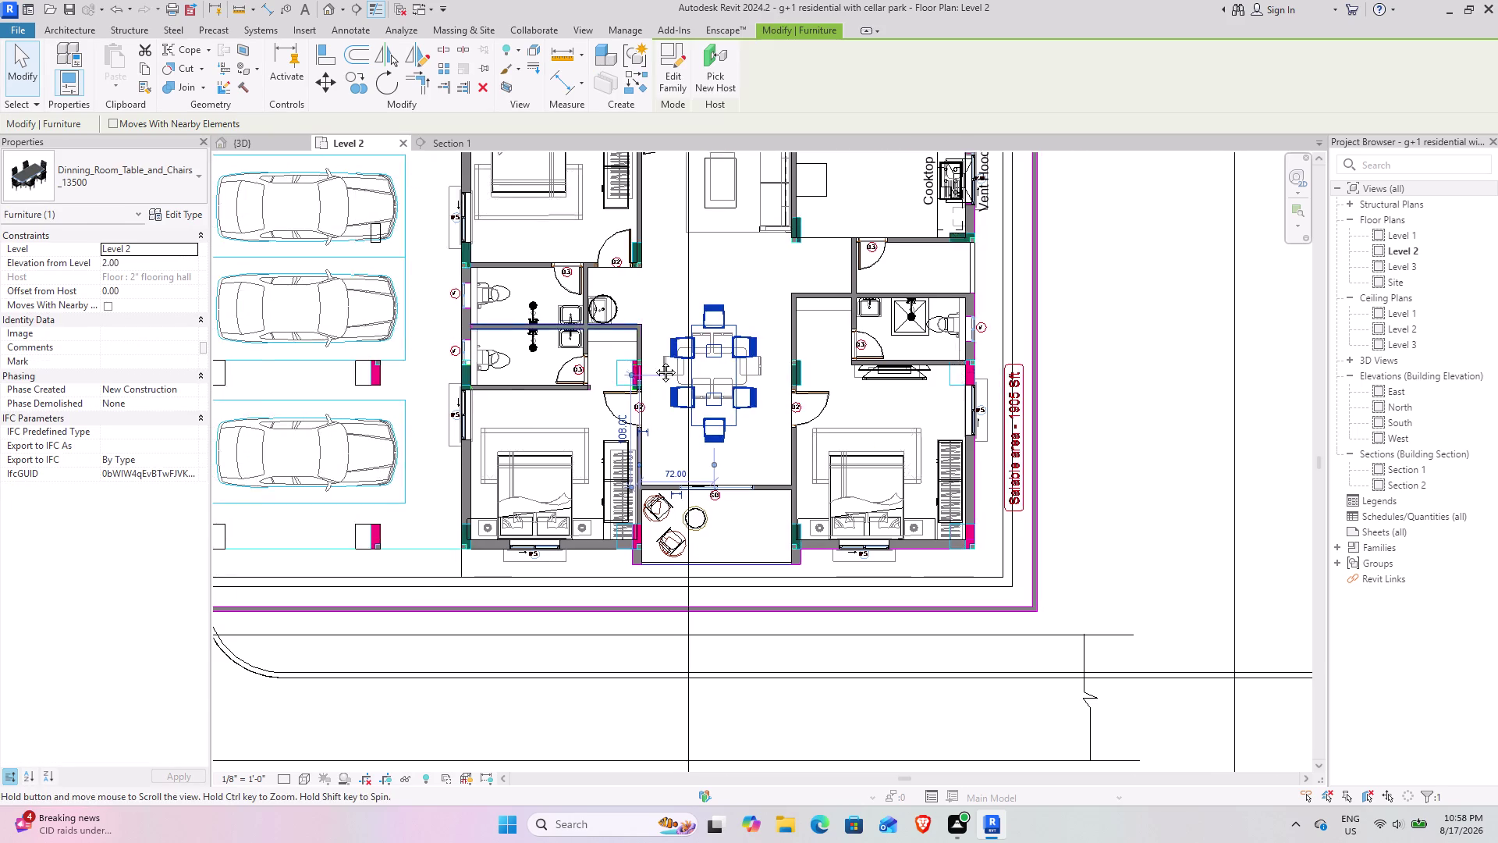
middle_drag(660, 370, 926, 647)
middle_drag(527, 418, 723, 670)
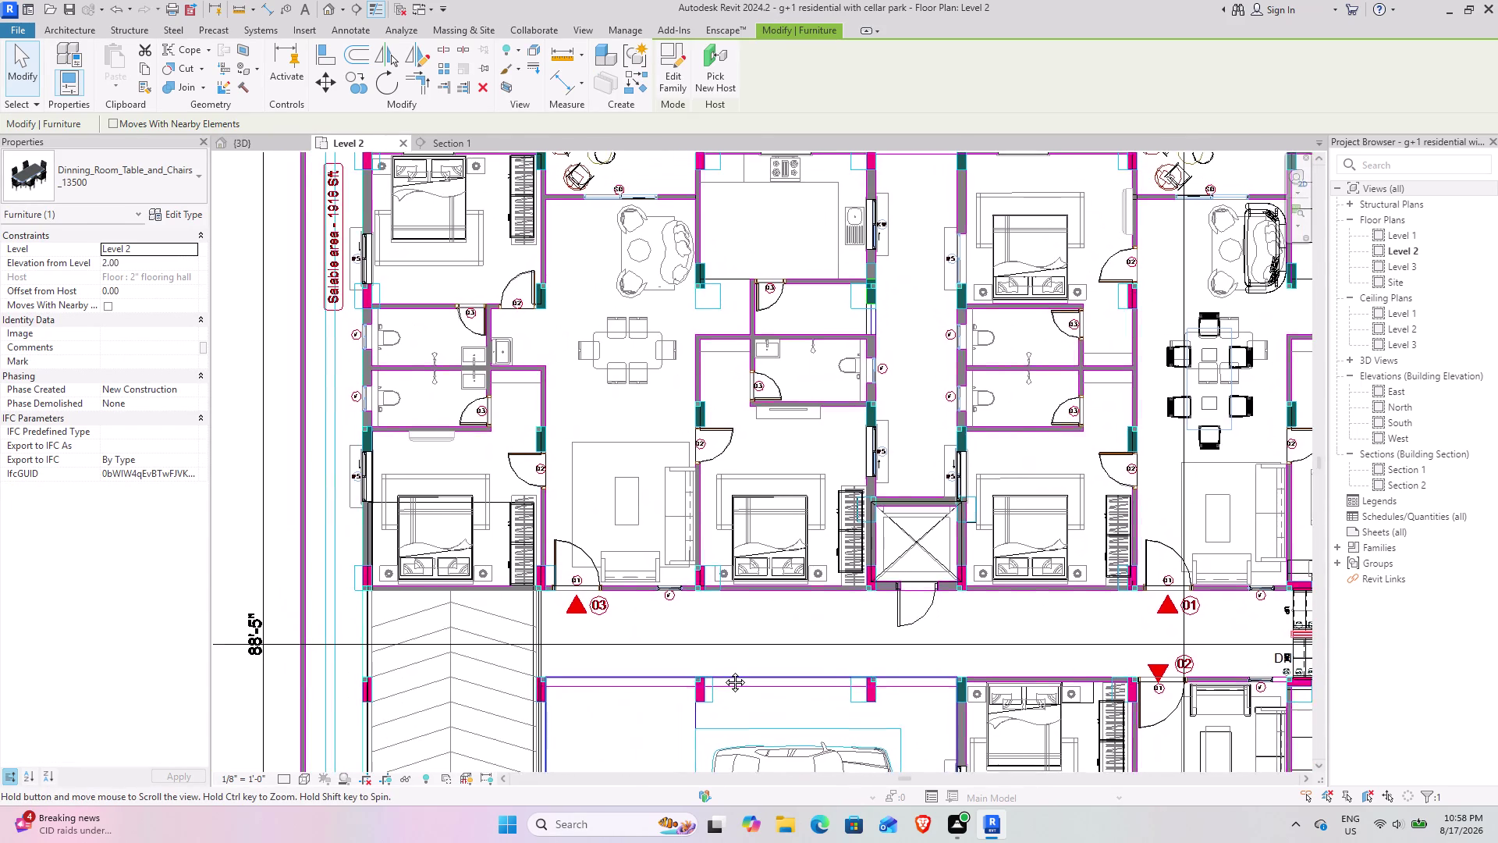
middle_drag(724, 671, 535, 674)
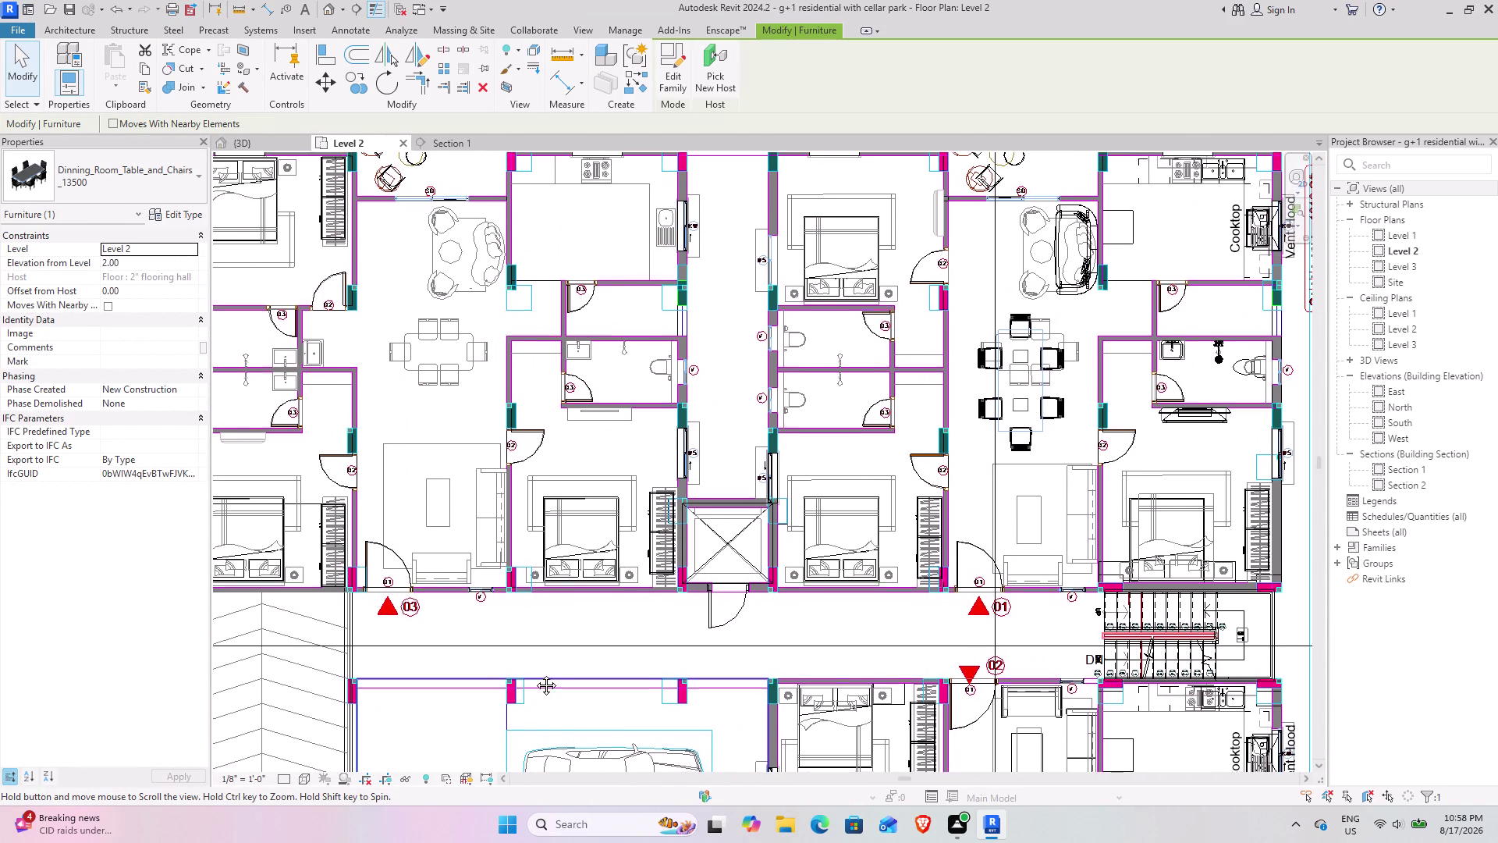
middle_drag(535, 674, 532, 677)
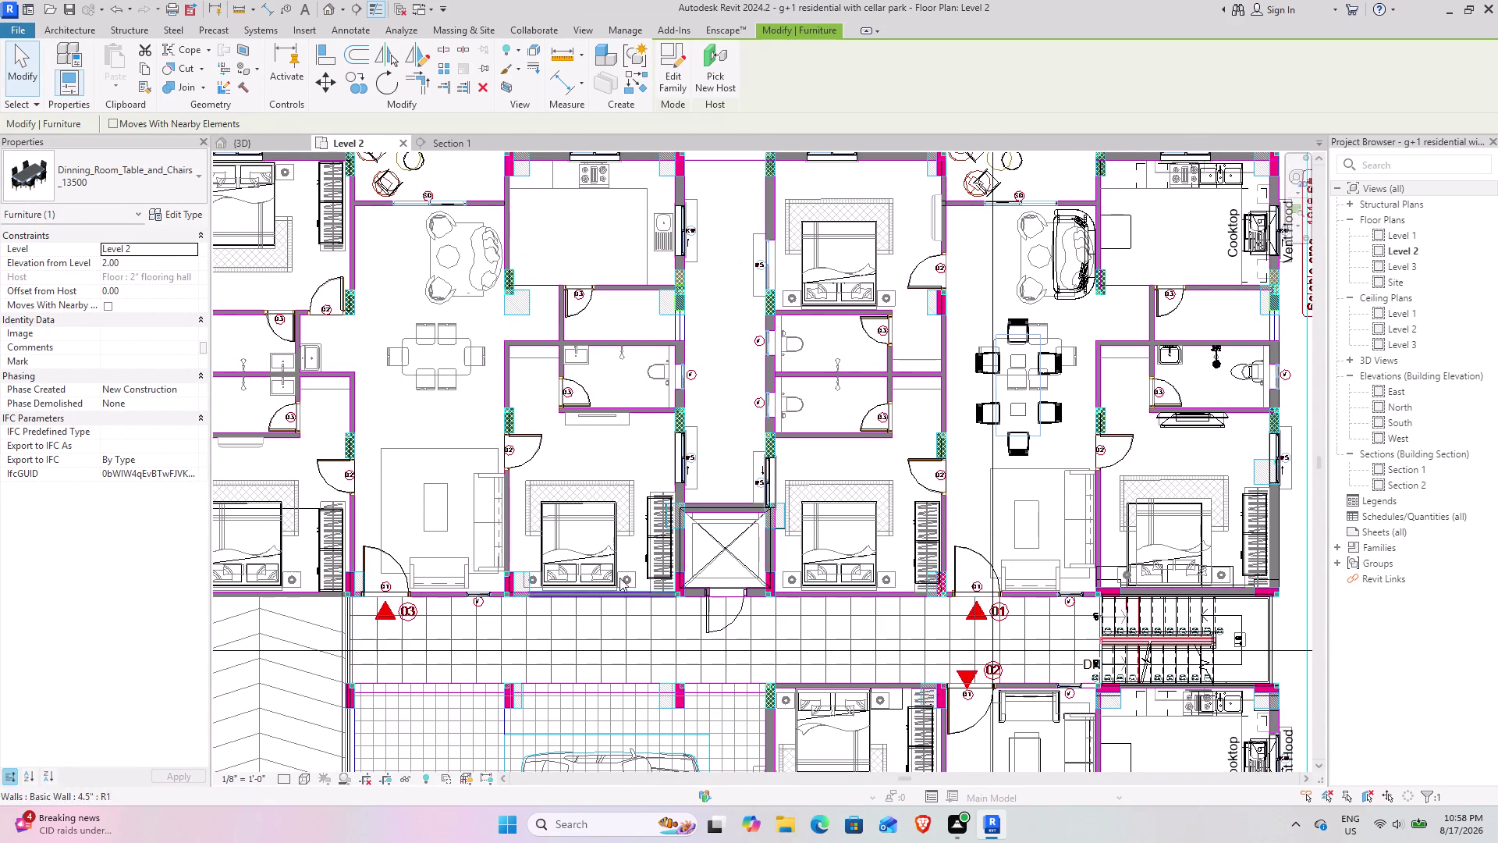
click(24, 55)
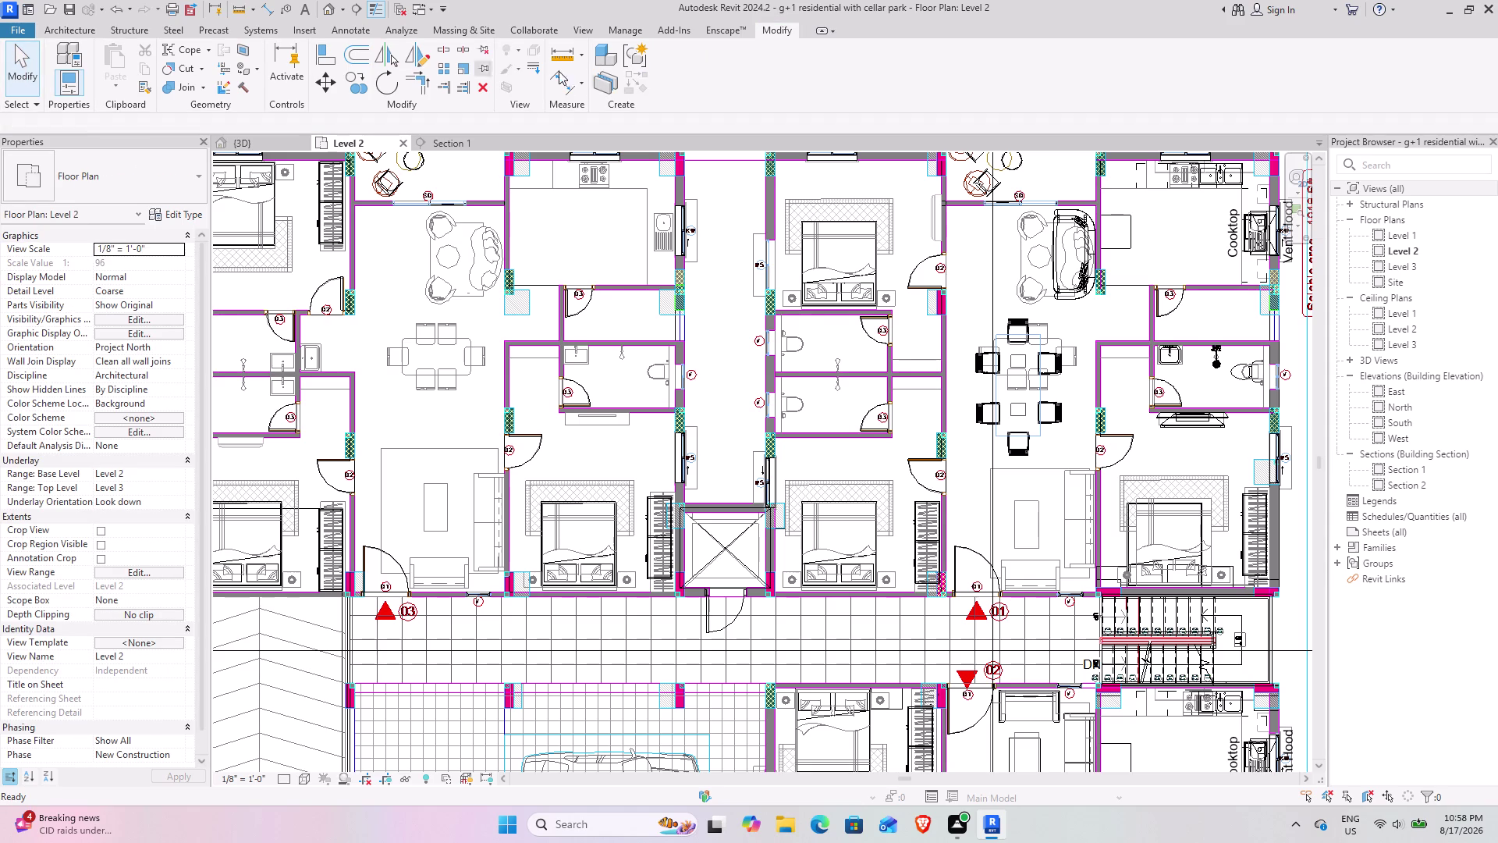
click(76, 24)
click(187, 57)
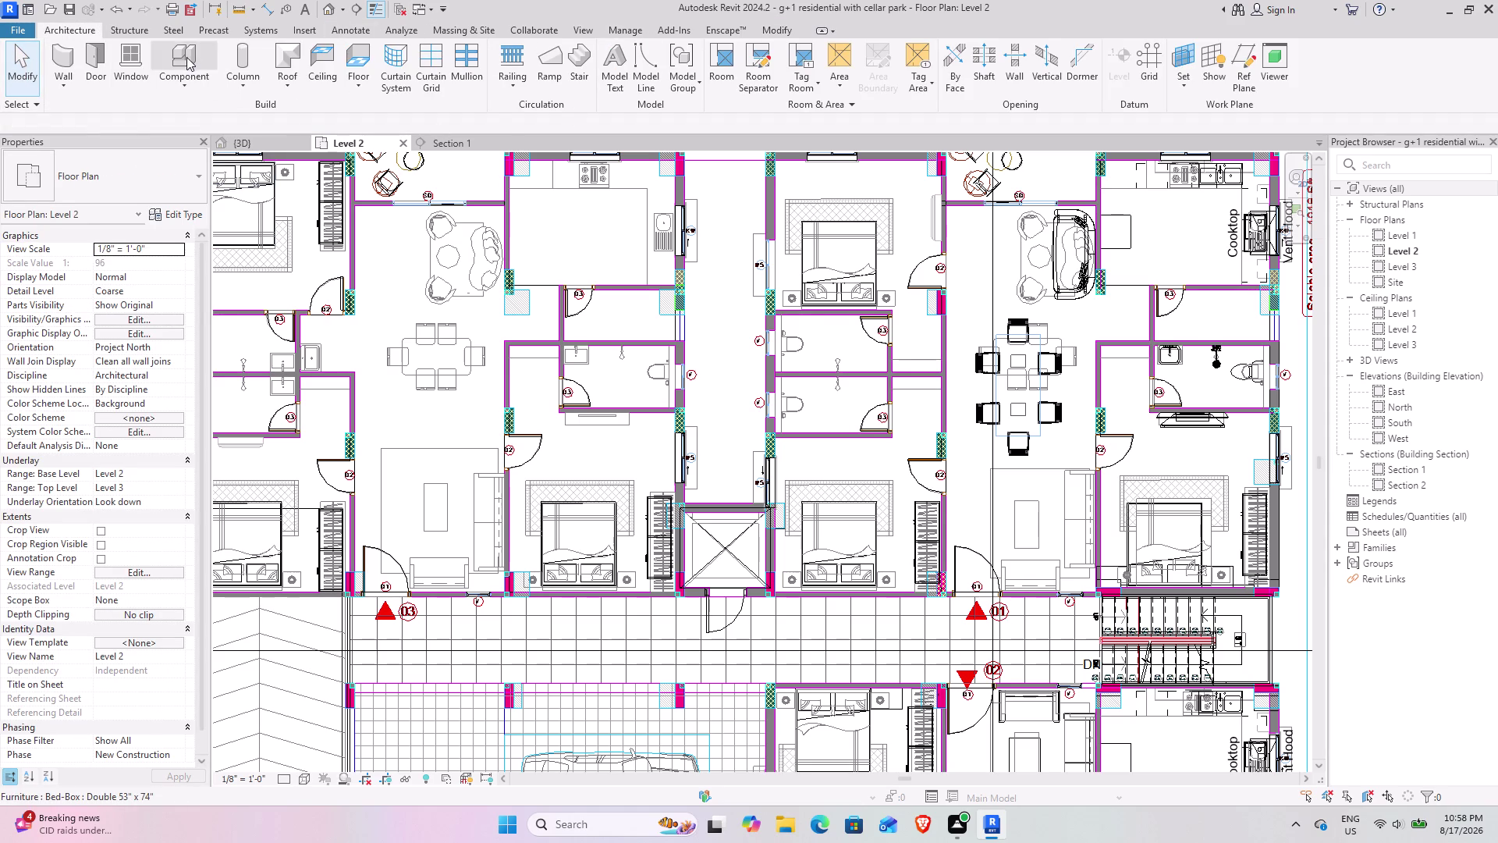
Start Component and open the dining table folder in the SHUBHAM CITY family library.
click(664, 57)
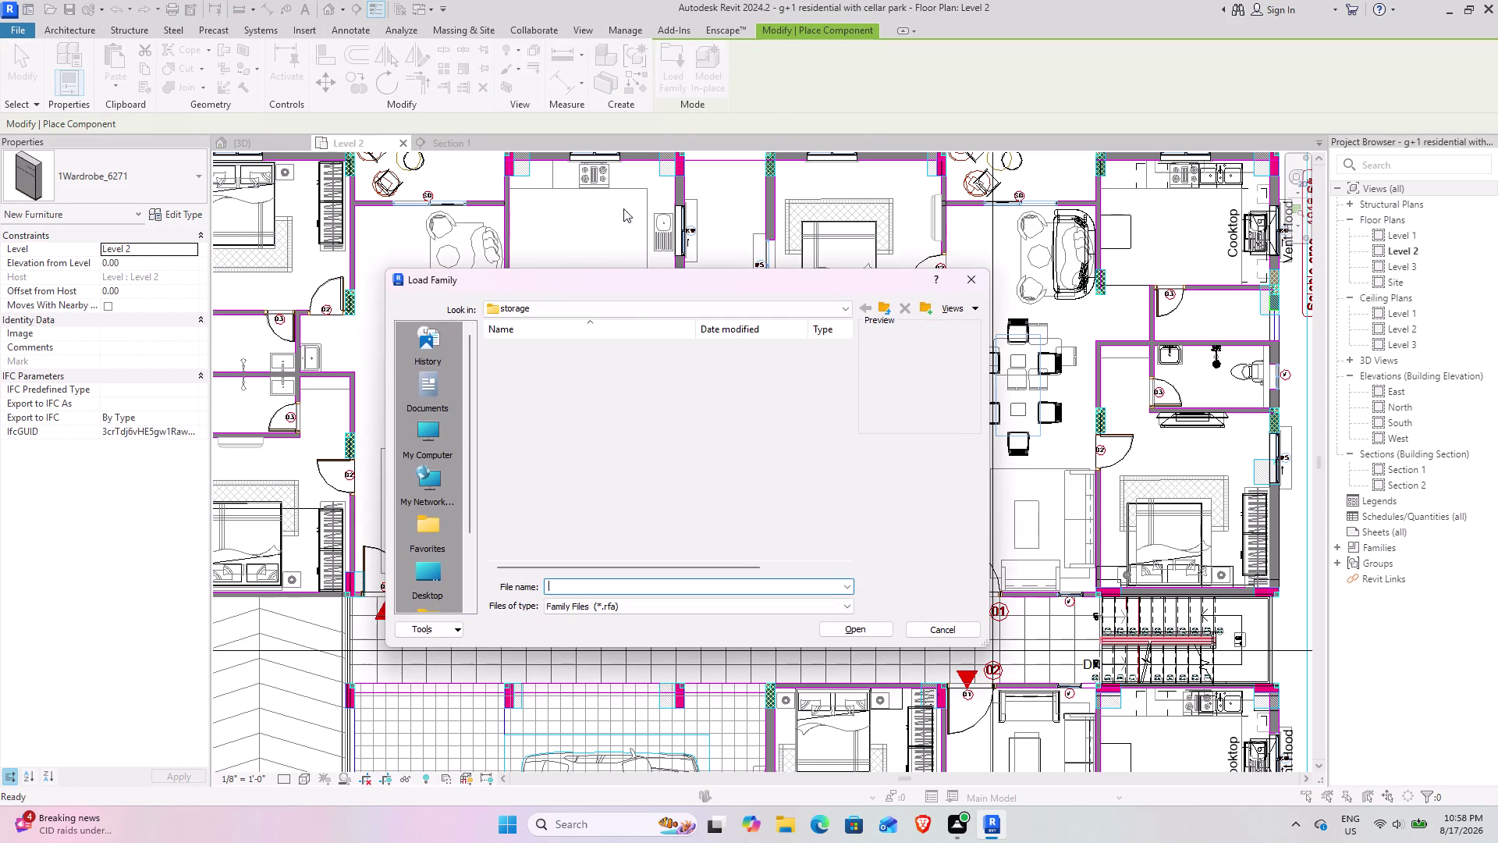
click(883, 303)
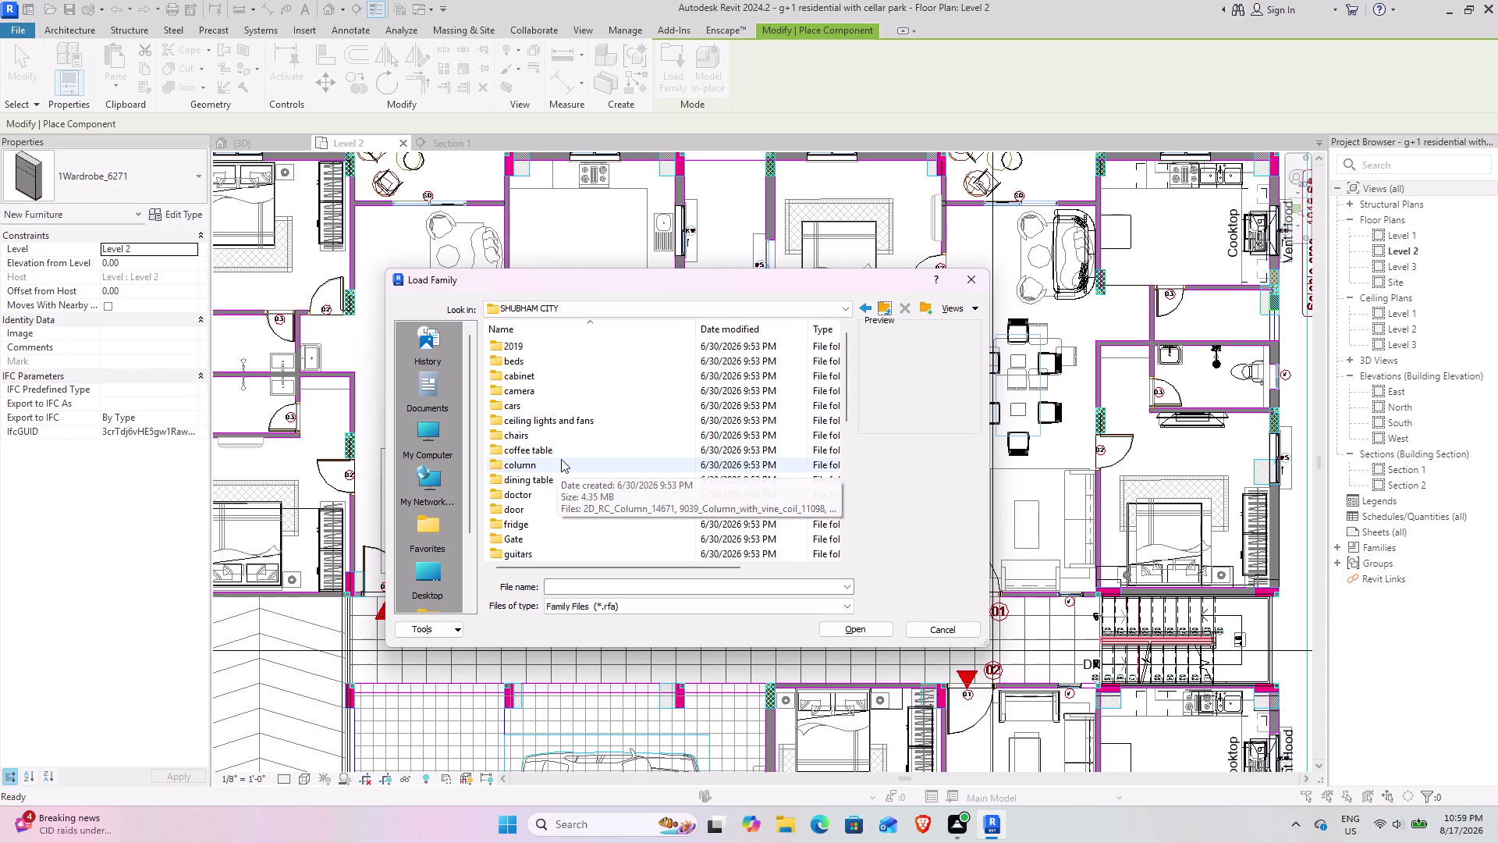
double_click(540, 479)
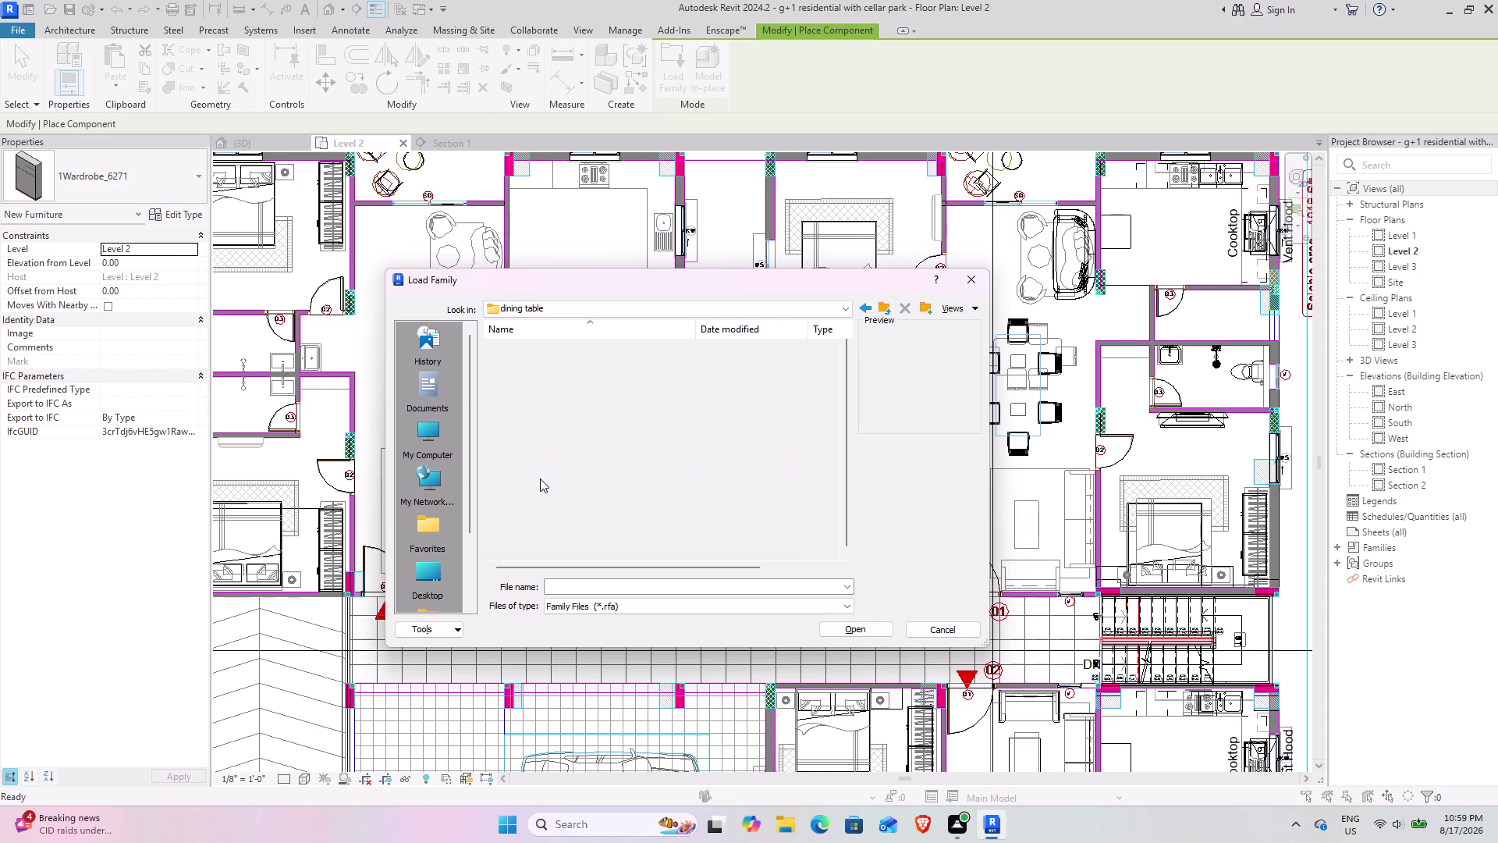
scroll(up, 3)
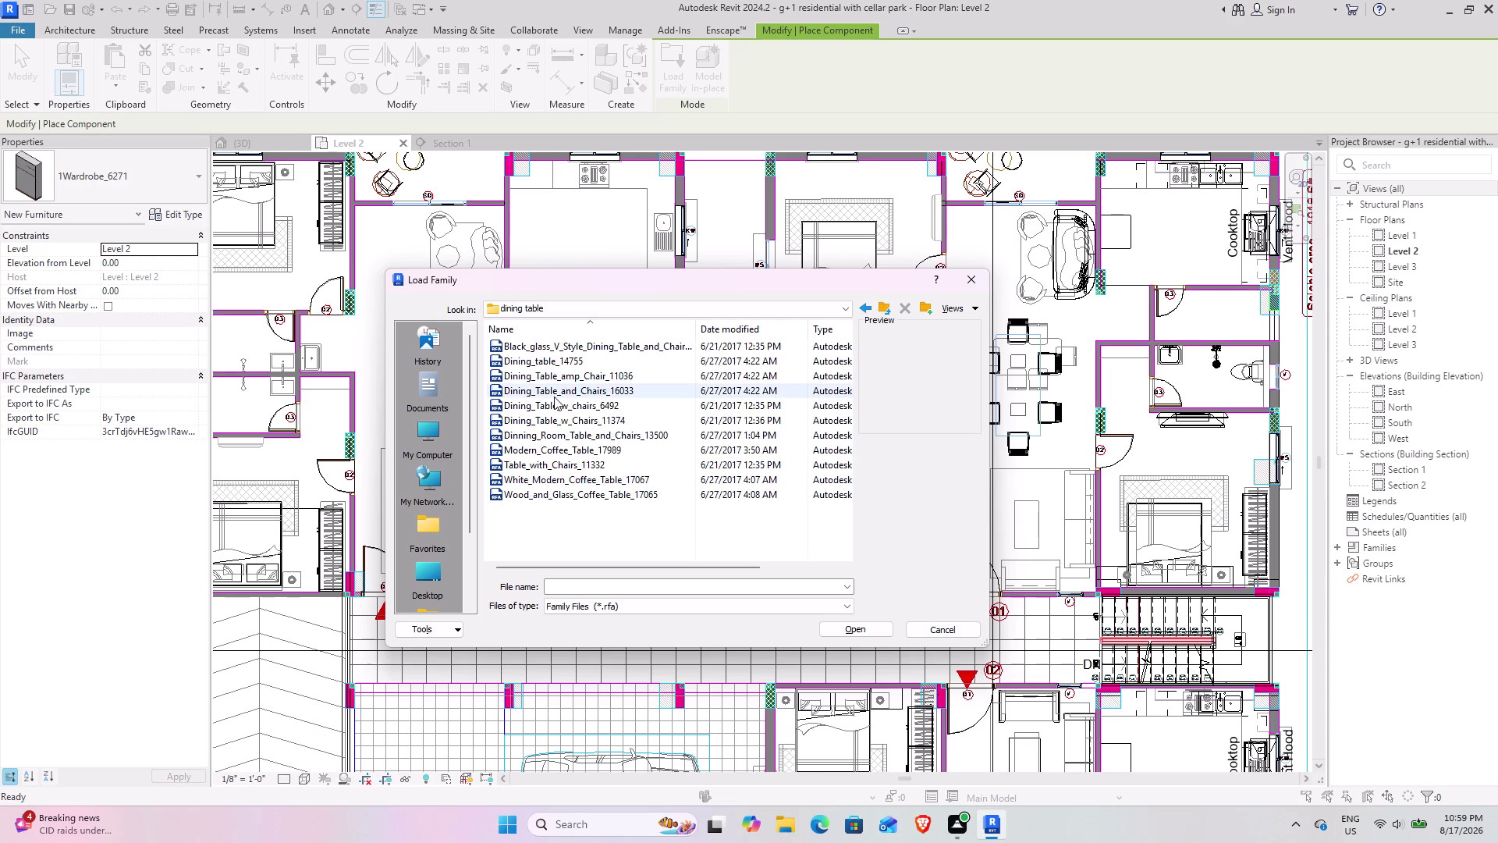
scroll(up, 3)
scroll(up, 3)
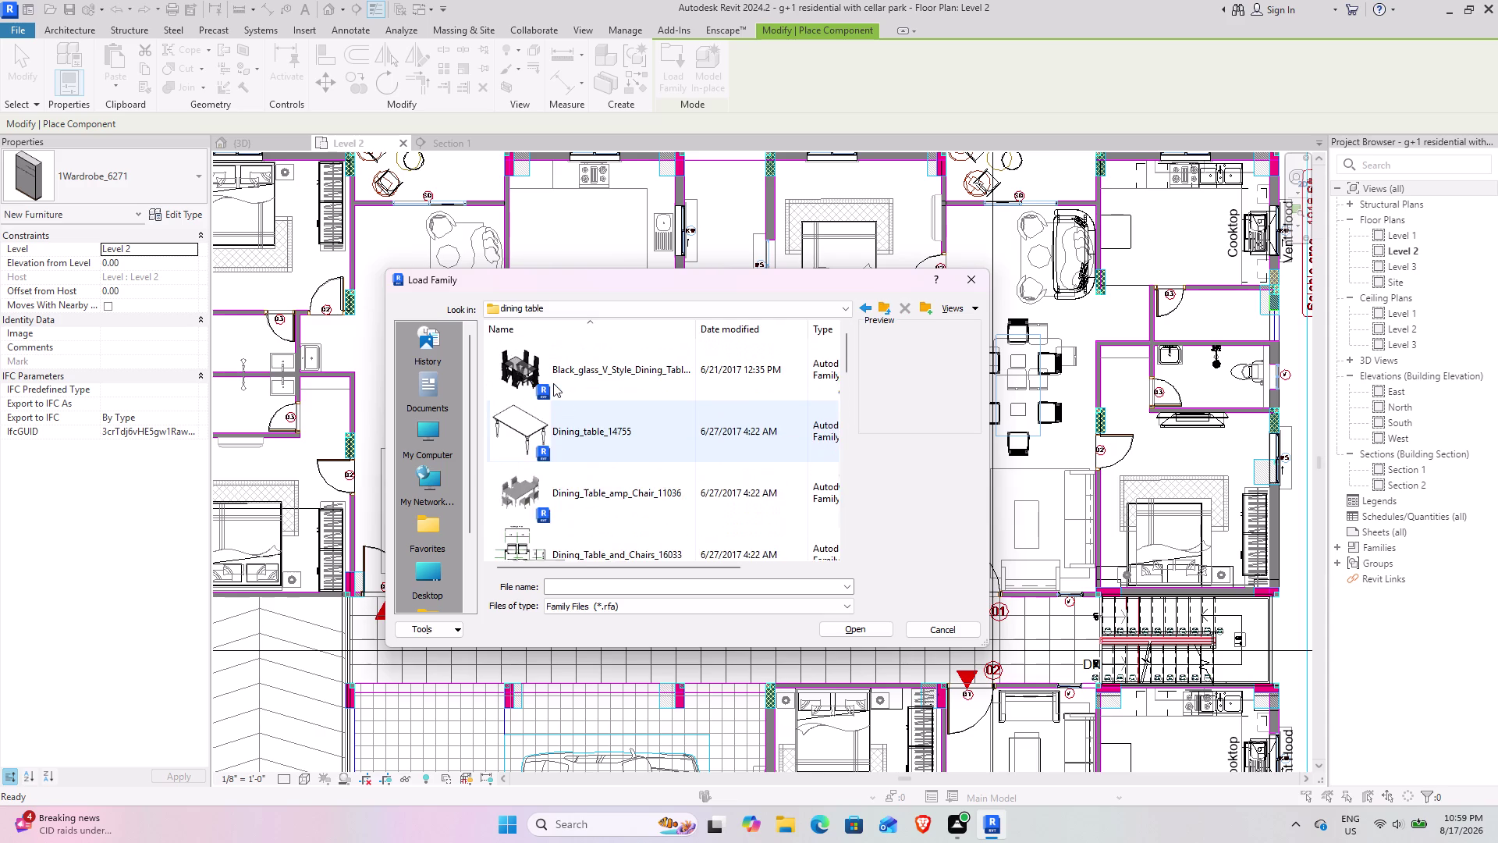
scroll(down, 3)
scroll(down, 3)
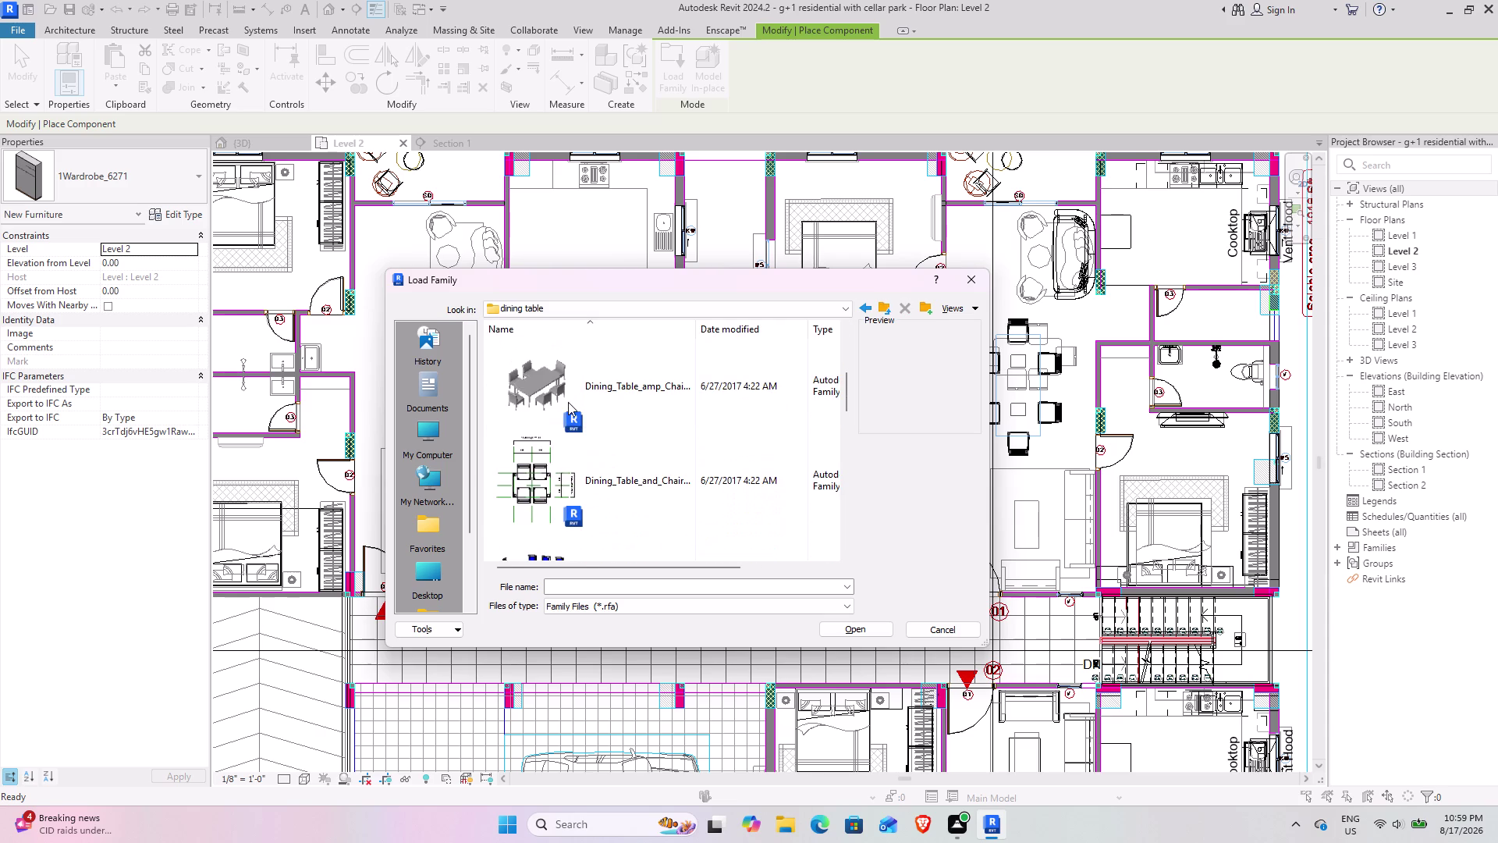